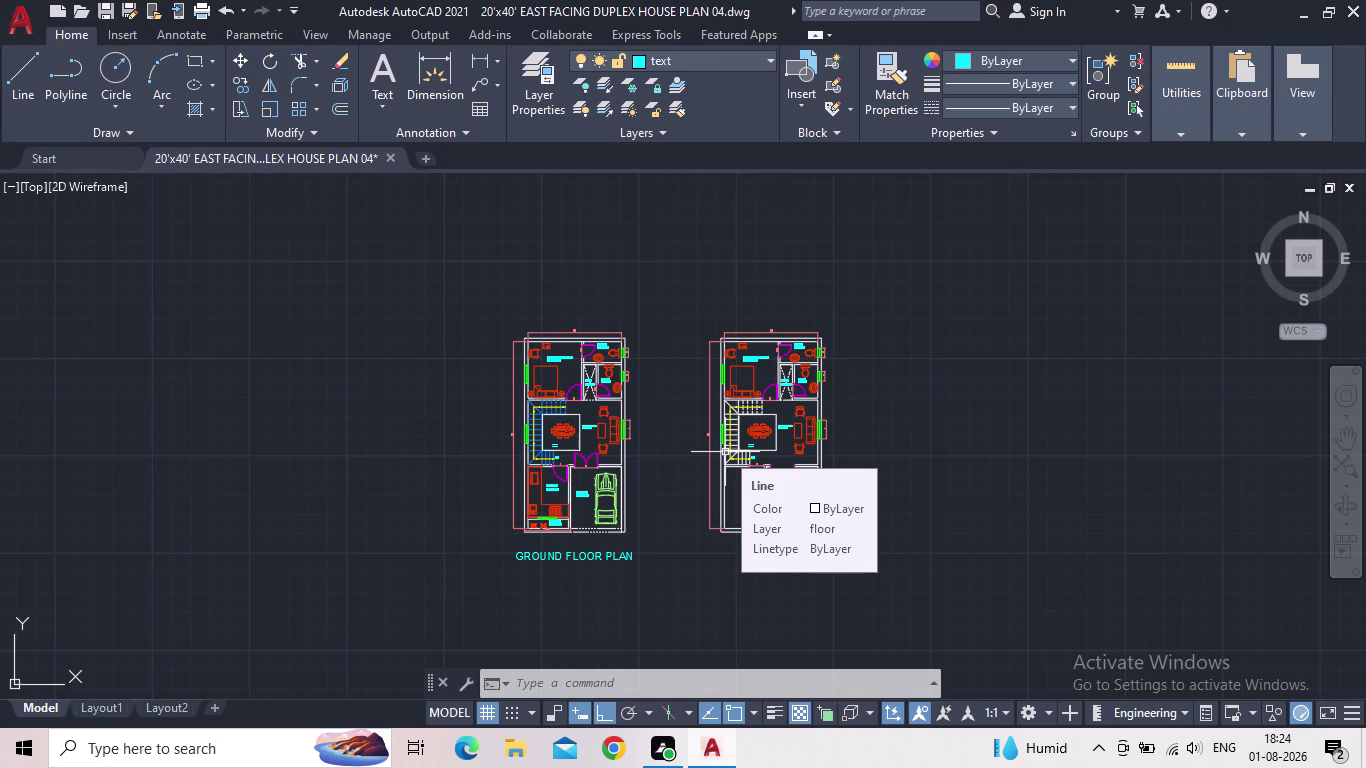
Erase the vertical opening lines in the staircase area of the first floor plan.
scroll(up, 3)
middle_drag(767, 499, 593, 503)
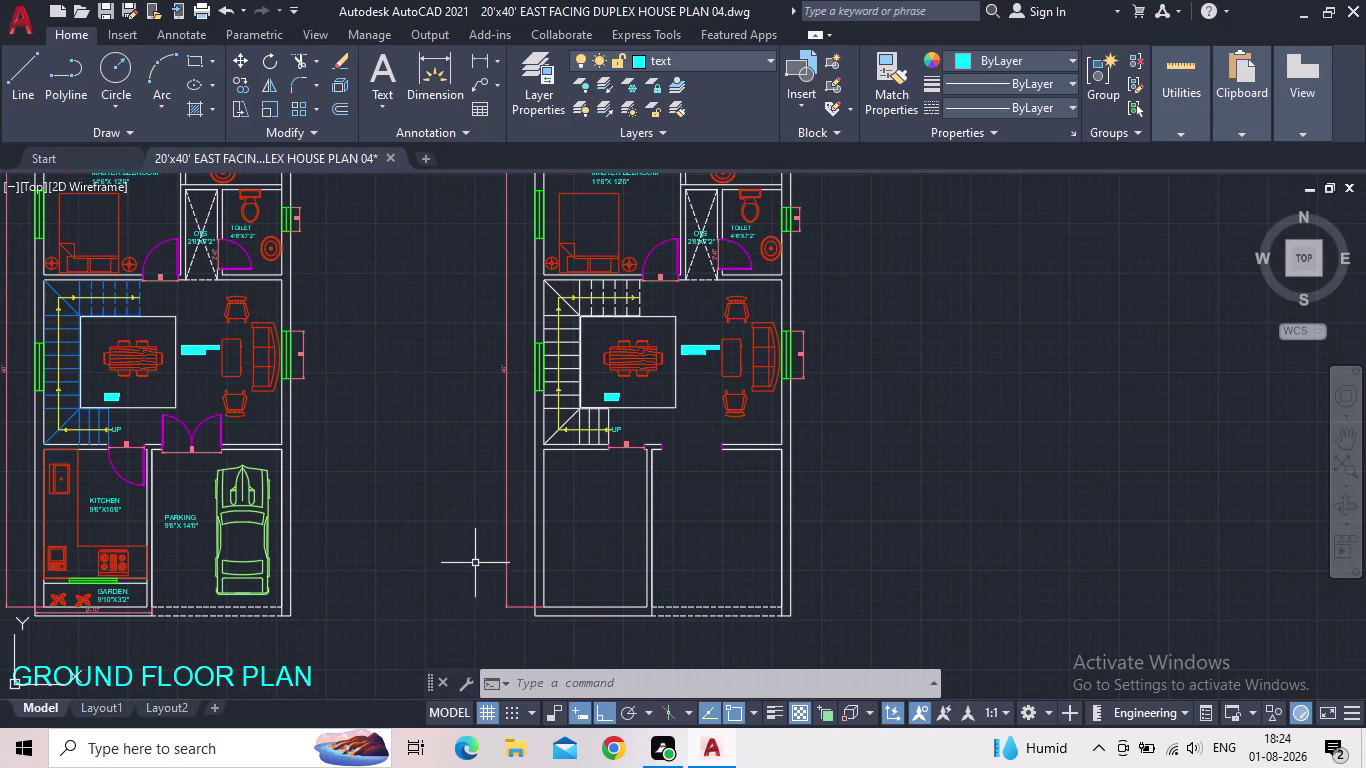
drag(682, 517, 666, 518)
click(583, 515)
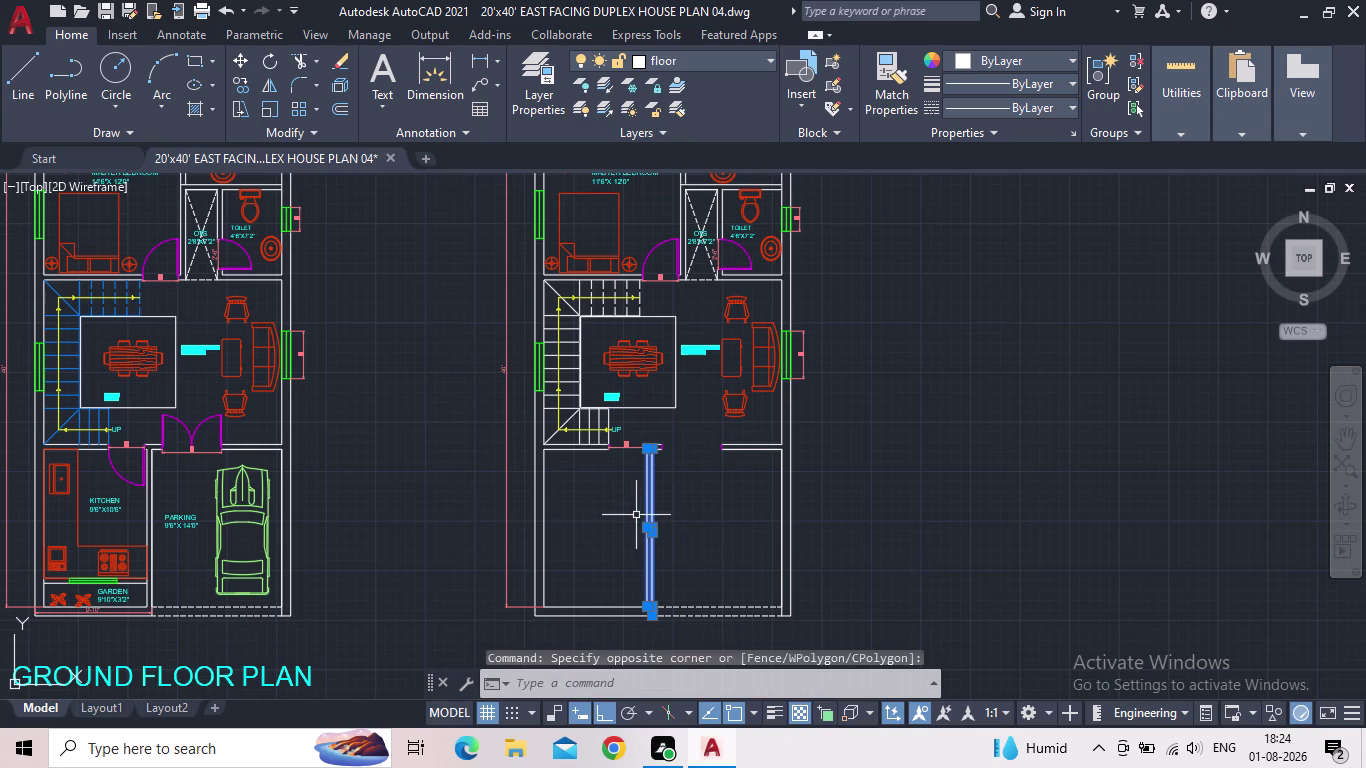
key(Delete)
Erase the 3' dimension near the opening.
scroll(up, 3)
scroll(up, 3)
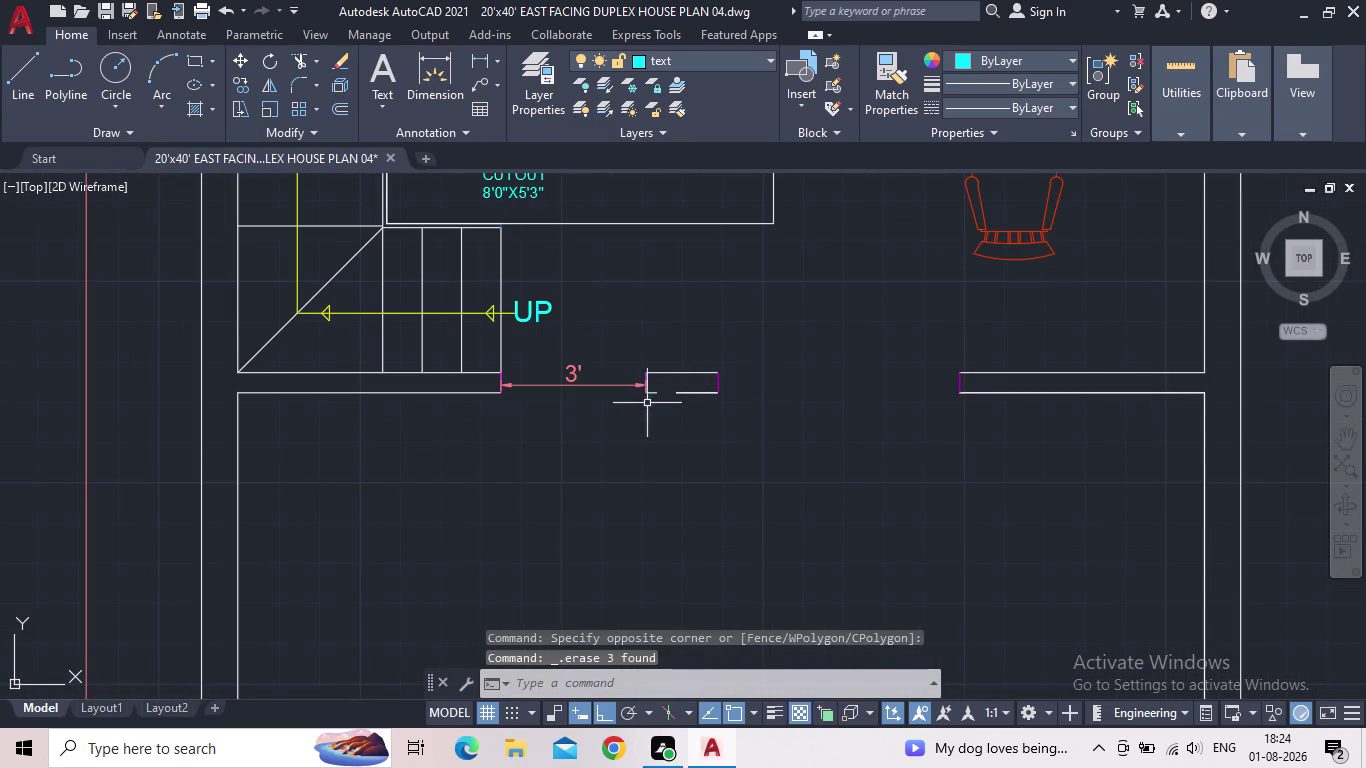
drag(617, 409, 604, 401)
click(570, 362)
key(Delete)
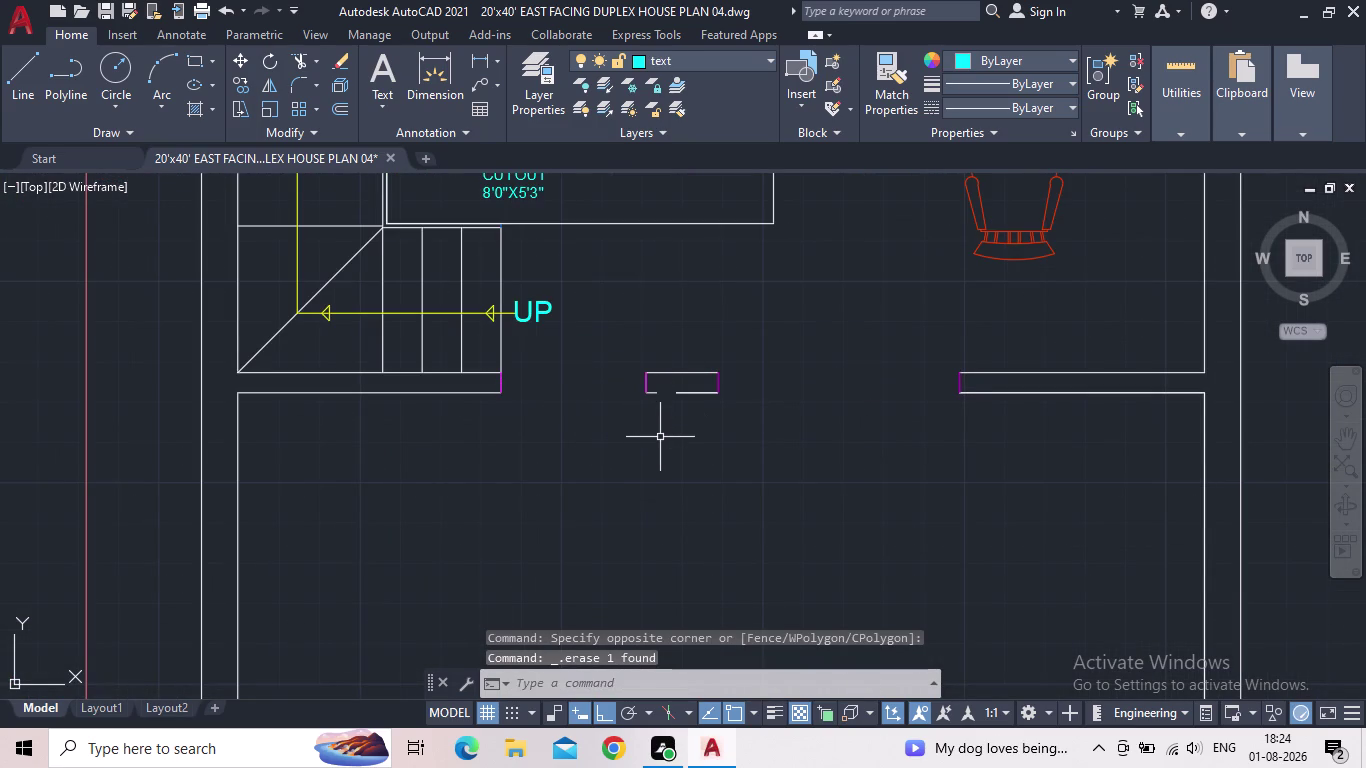
Erase the short opening lines and the remaining opening lines.
click(692, 421)
click(669, 340)
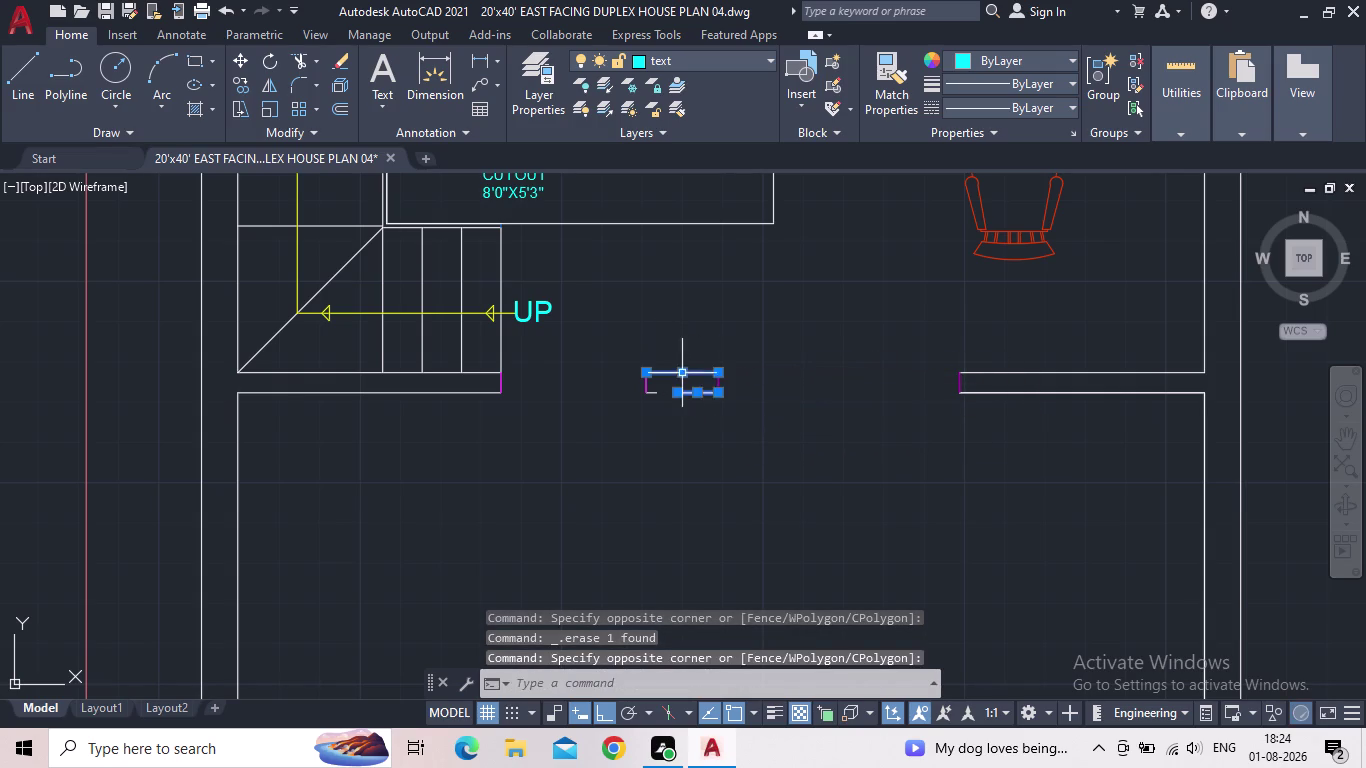
key(Delete)
drag(767, 413, 745, 402)
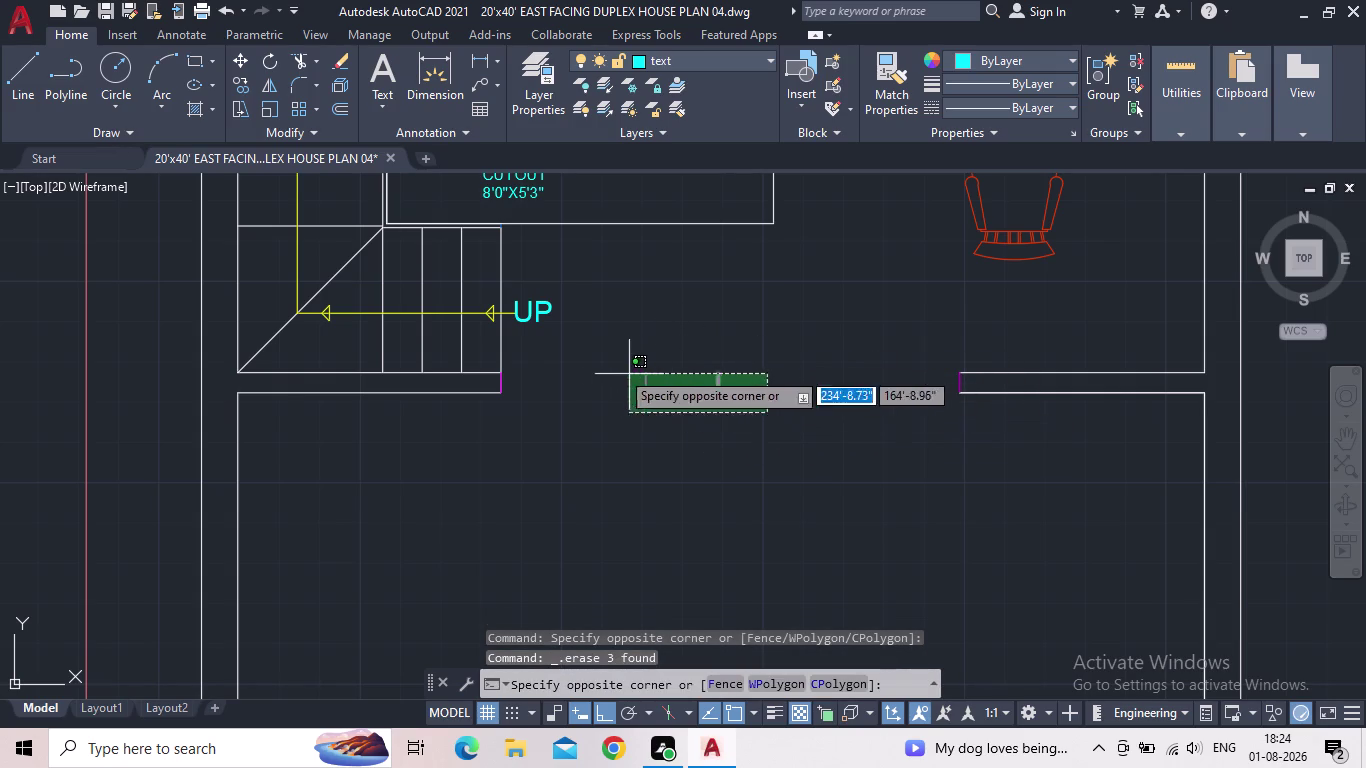
click(618, 368)
key(Delete)
scroll(down, 3)
scroll(up, 3)
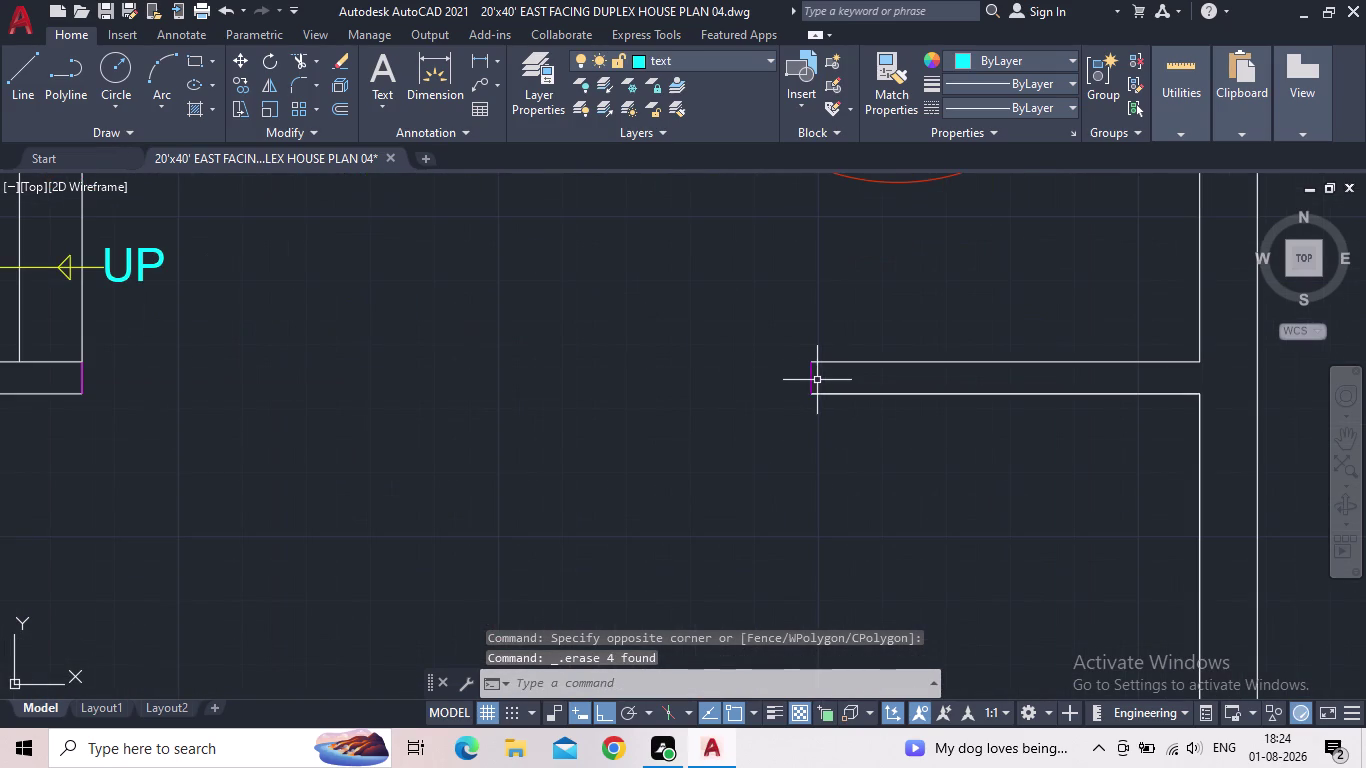
Erase the magenta jamb line.
click(807, 380)
click(818, 382)
click(813, 378)
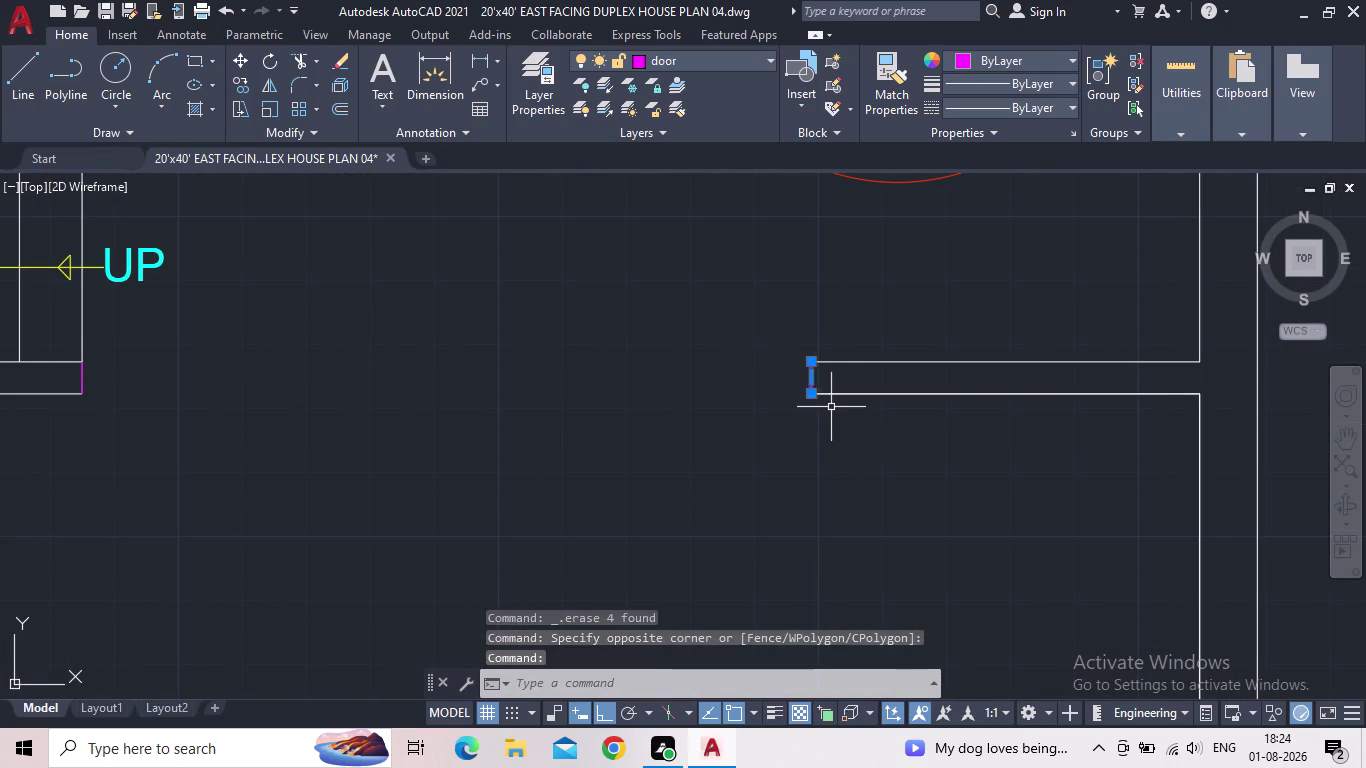
key(Delete)
scroll(down, 3)
scroll(up, 3)
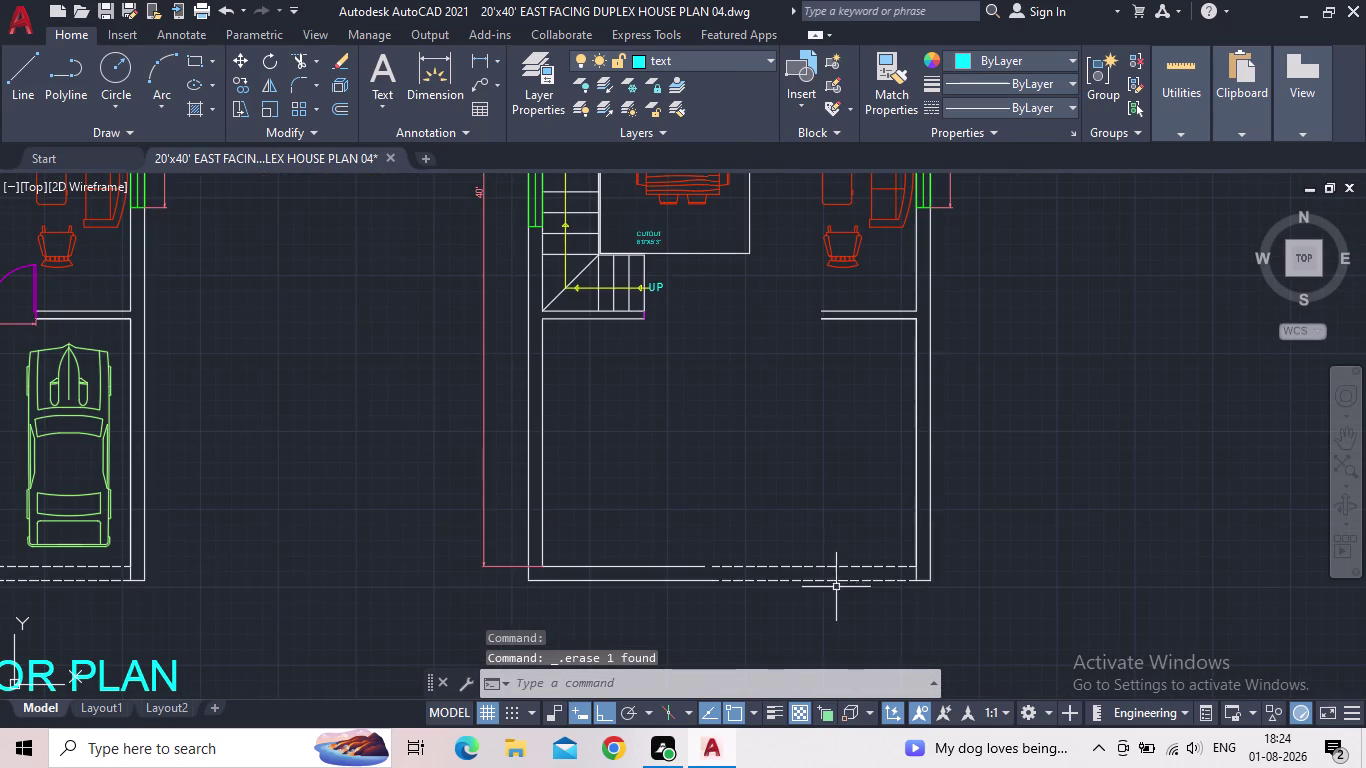
Erase the dashed line segments in the bottom wall.
drag(842, 600, 837, 587)
click(804, 536)
key(Delete)
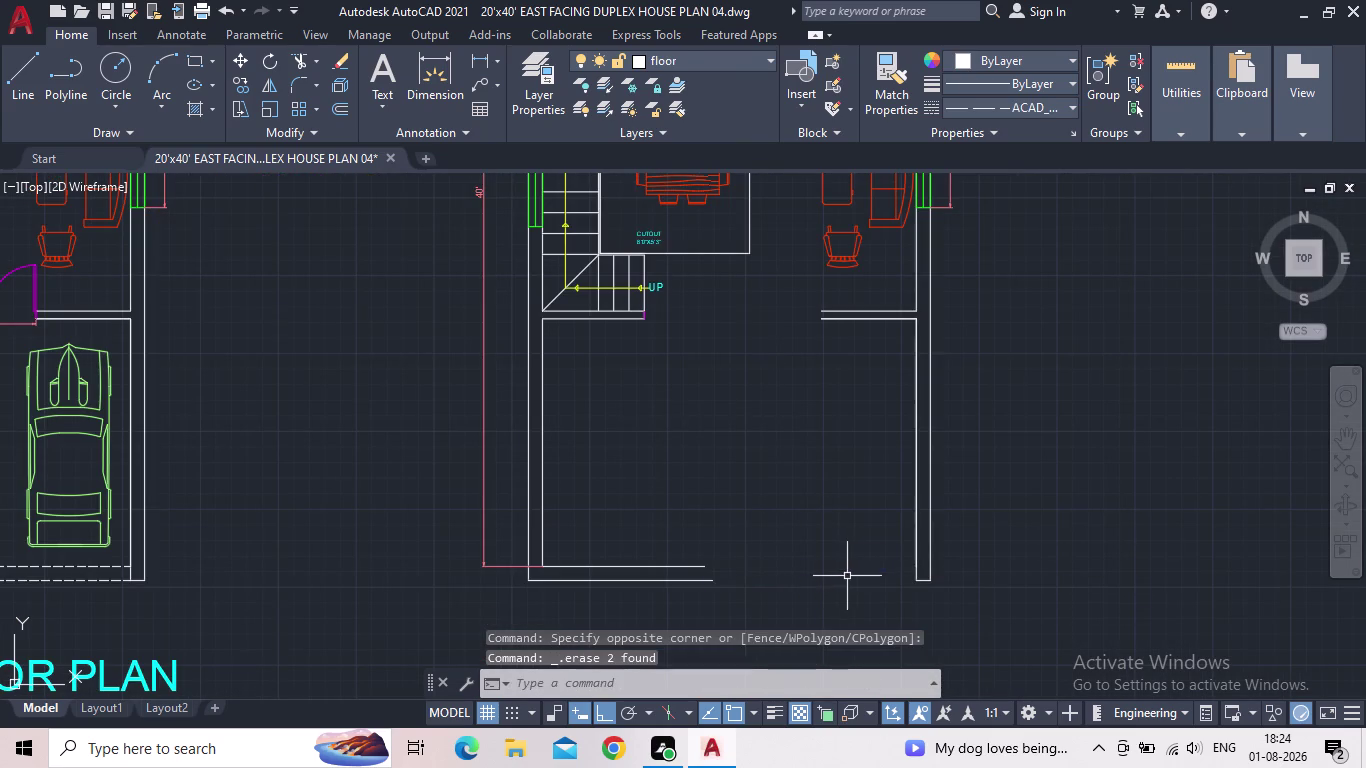
text(EX)
key(space)
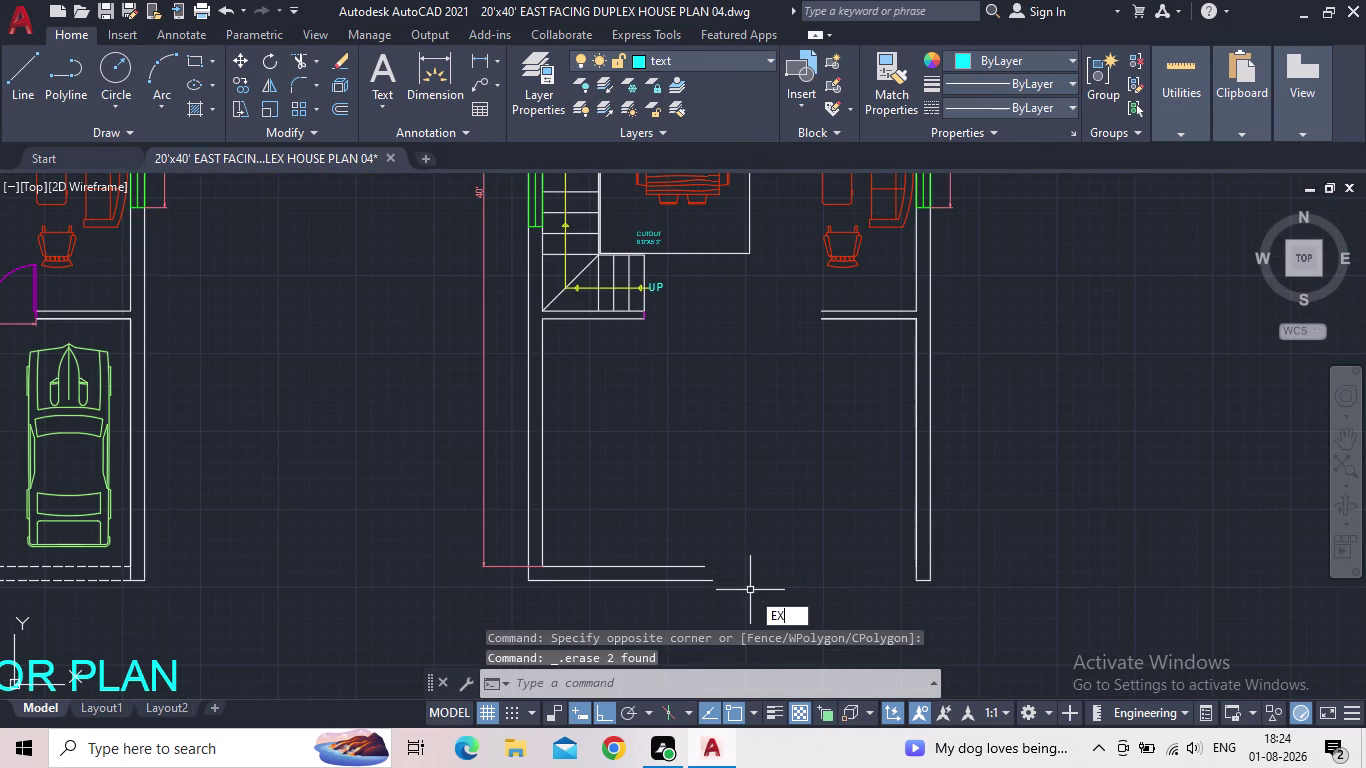
Extend both bottom wall lines across the gap.
click(686, 565)
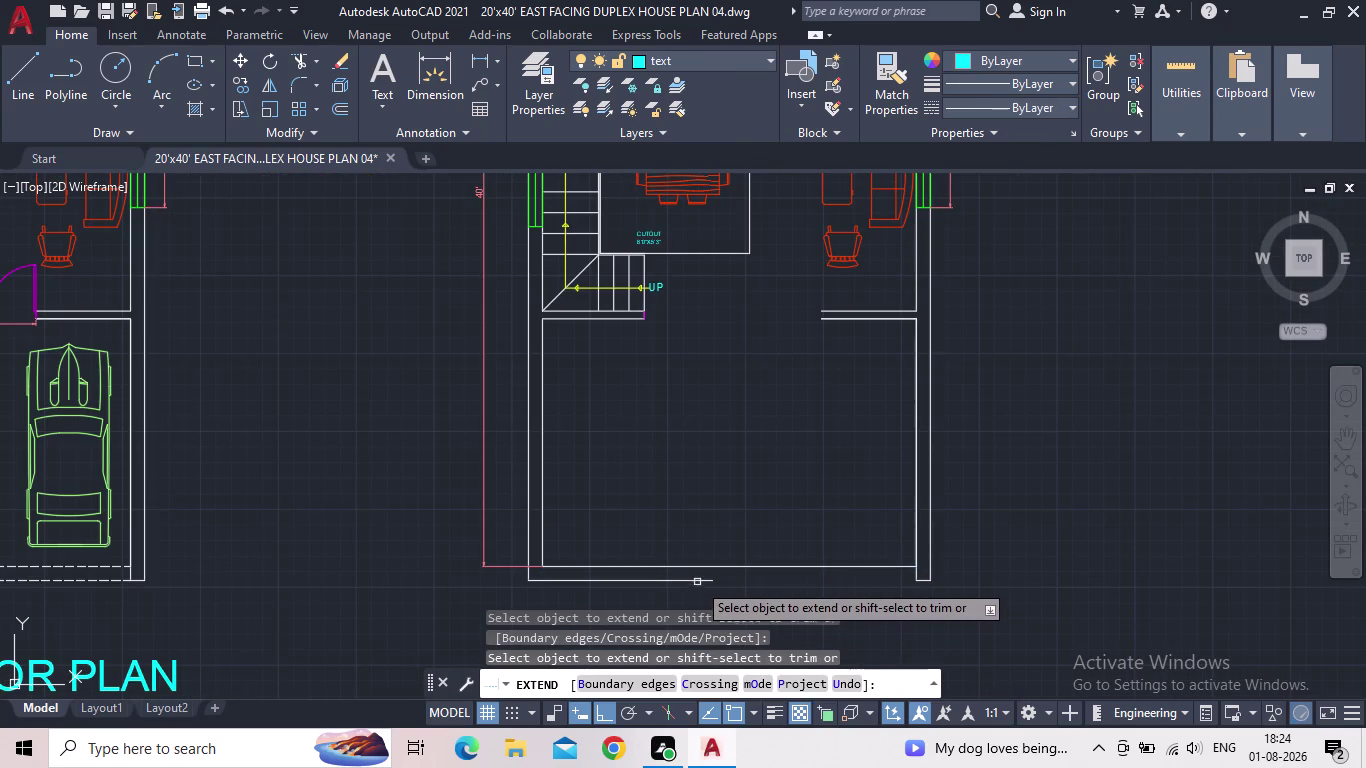
click(697, 578)
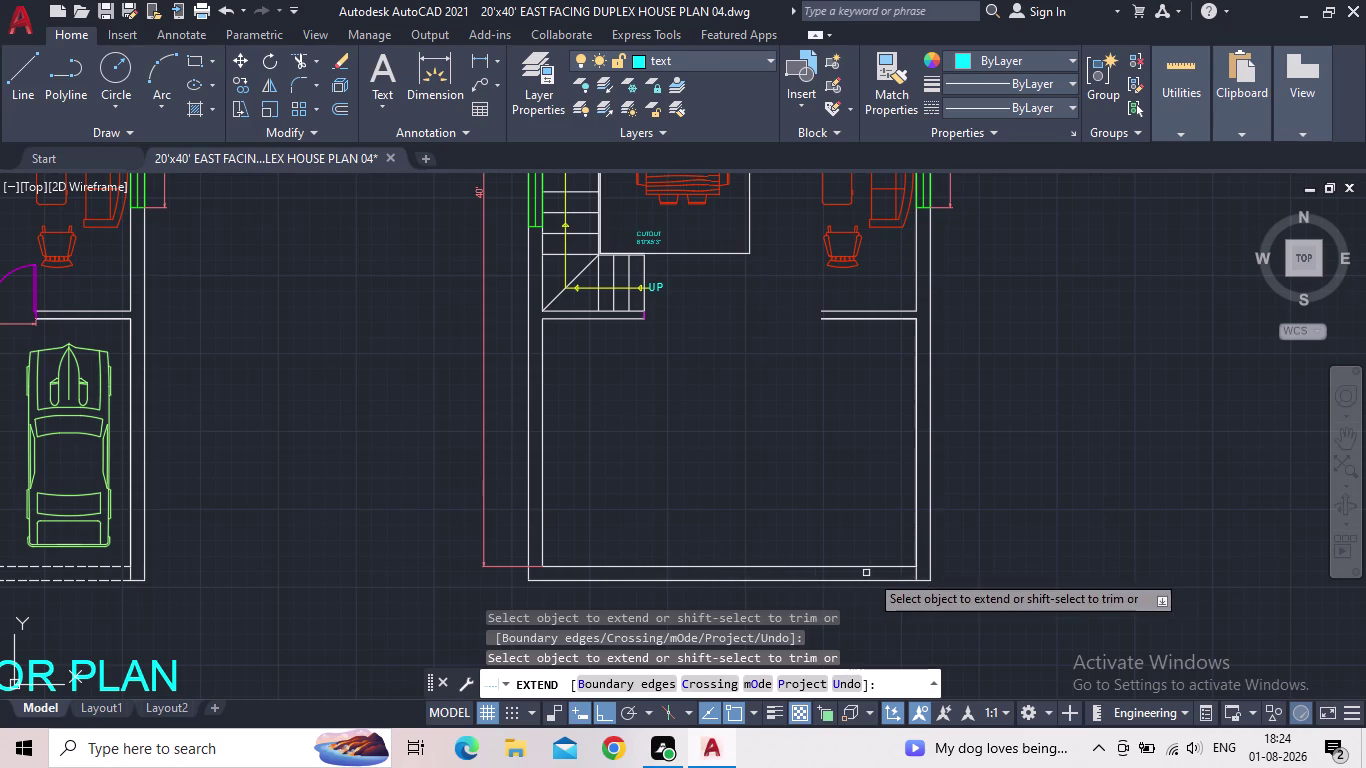
key(Escape)
scroll(down, 3)
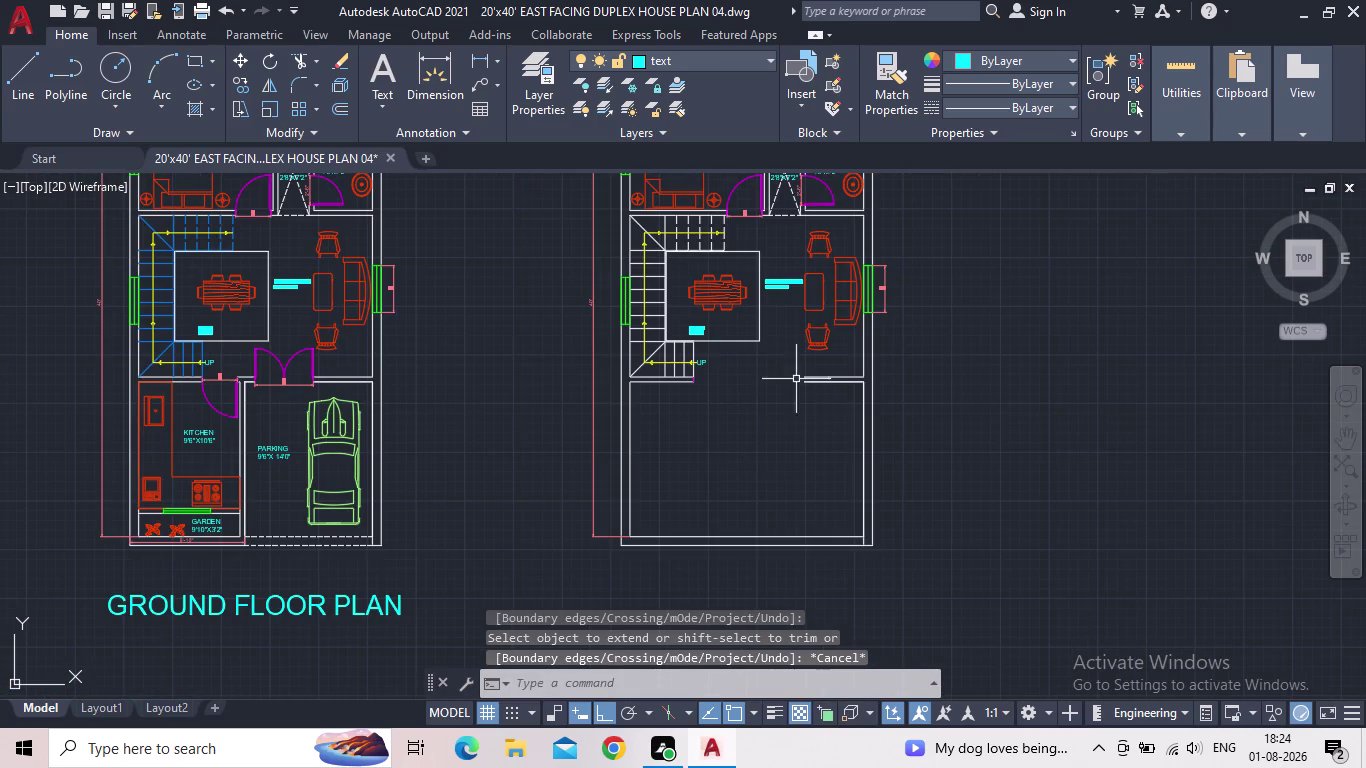
Extend the wall line below the staircase to the right wall with EX.
click(830, 405)
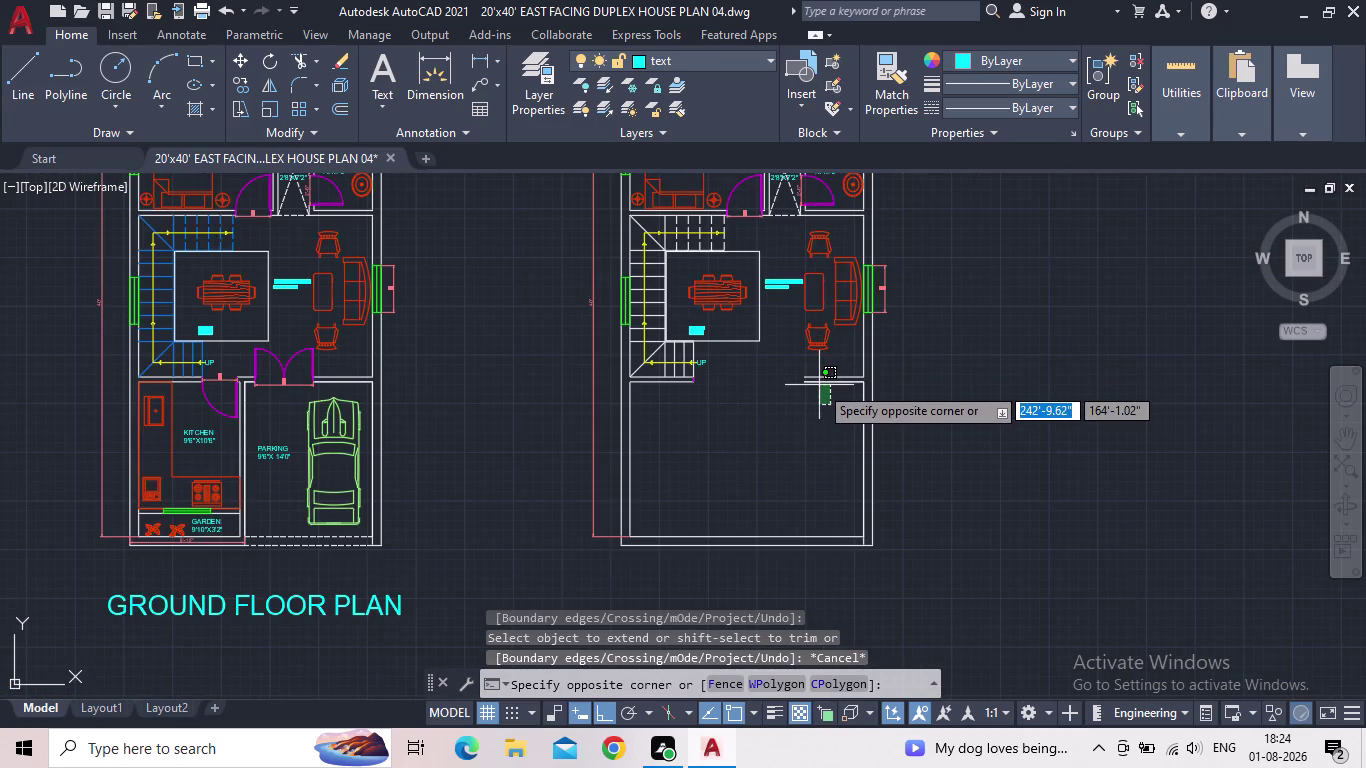
click(814, 424)
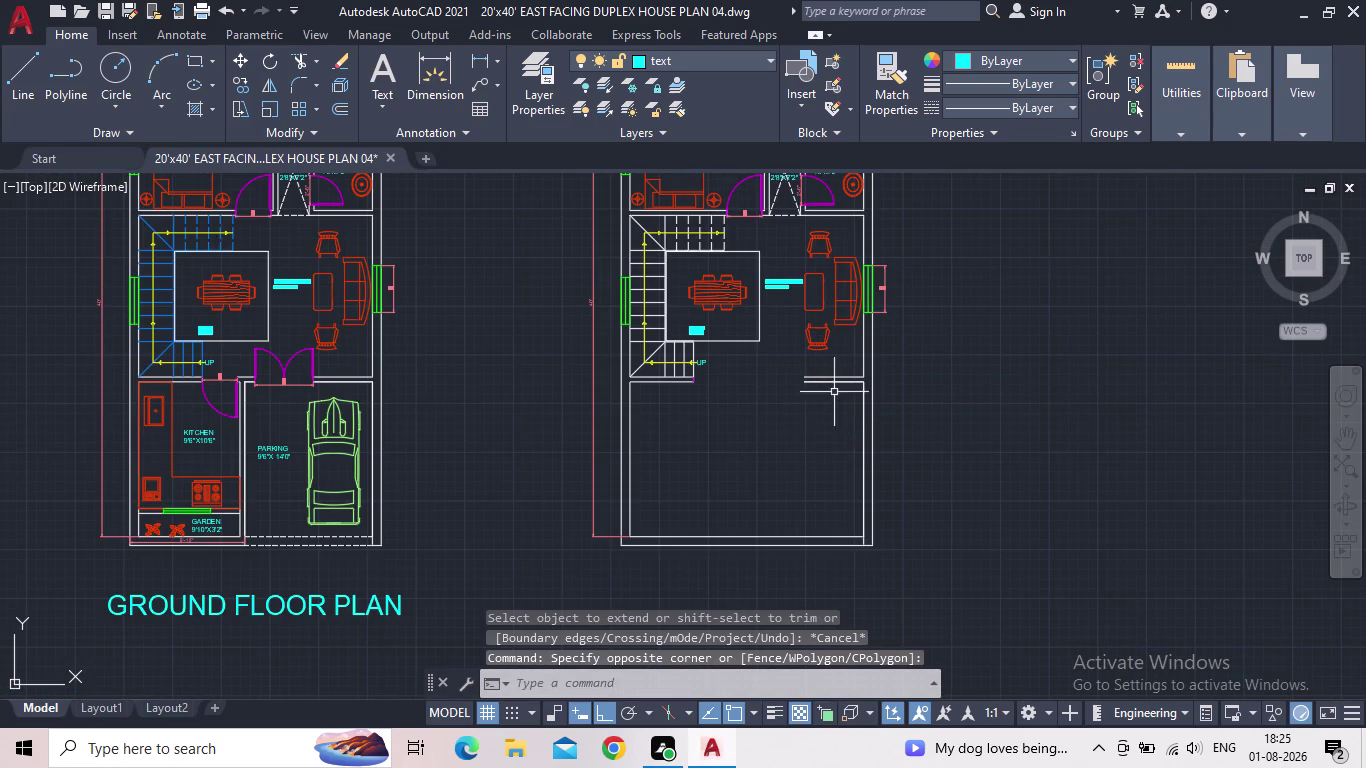
key(e)
key(x)
key(space)
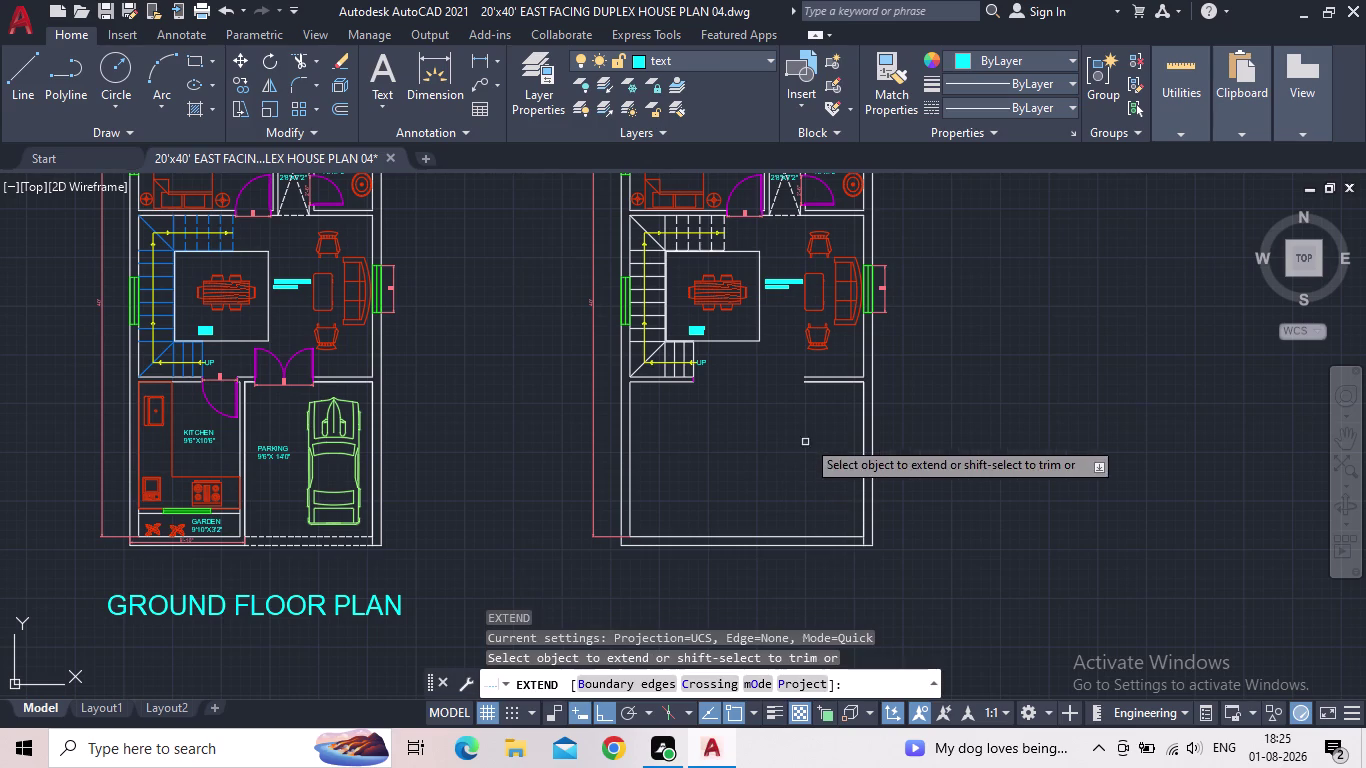
scroll(up, 3)
click(852, 387)
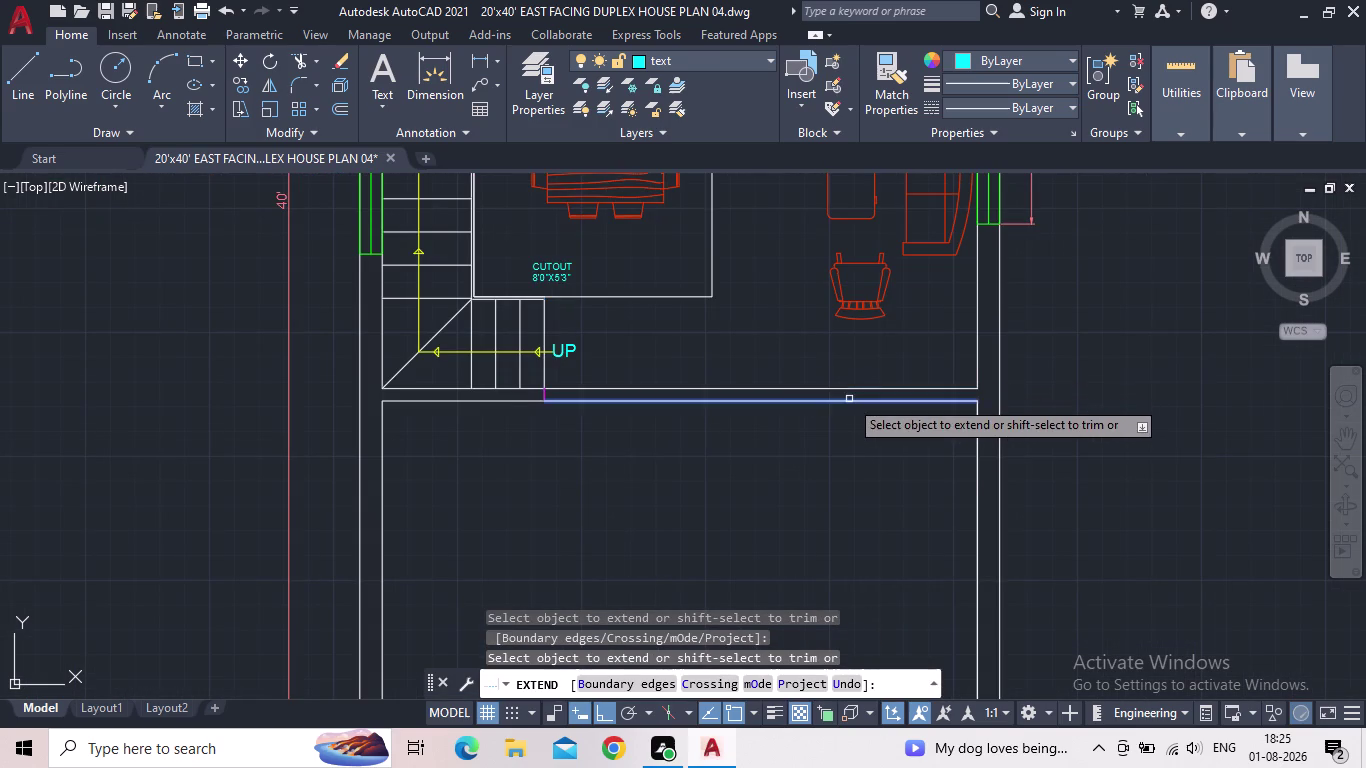
click(849, 399)
key(Escape)
Erase the leftover short stub lines.
scroll(up, 3)
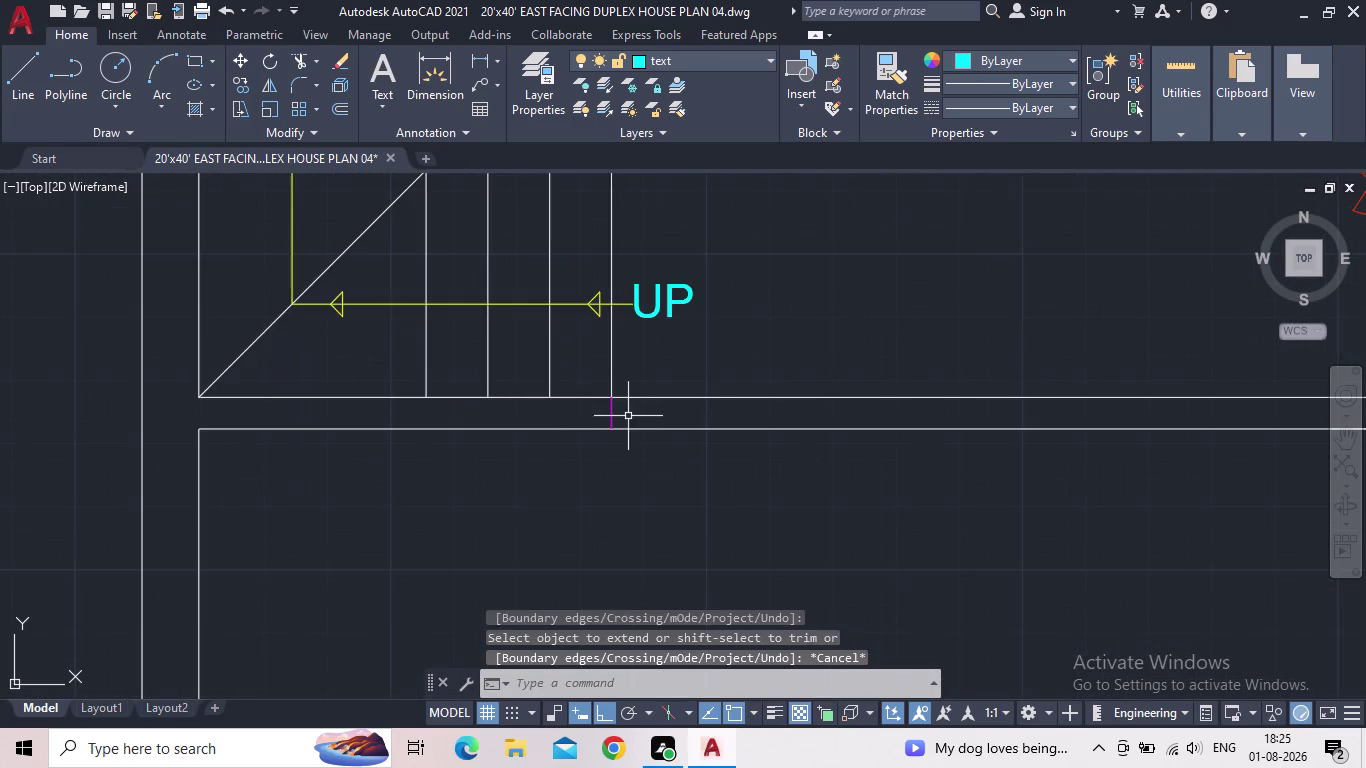
scroll(up, 3)
drag(621, 416, 594, 411)
click(543, 404)
key(Delete)
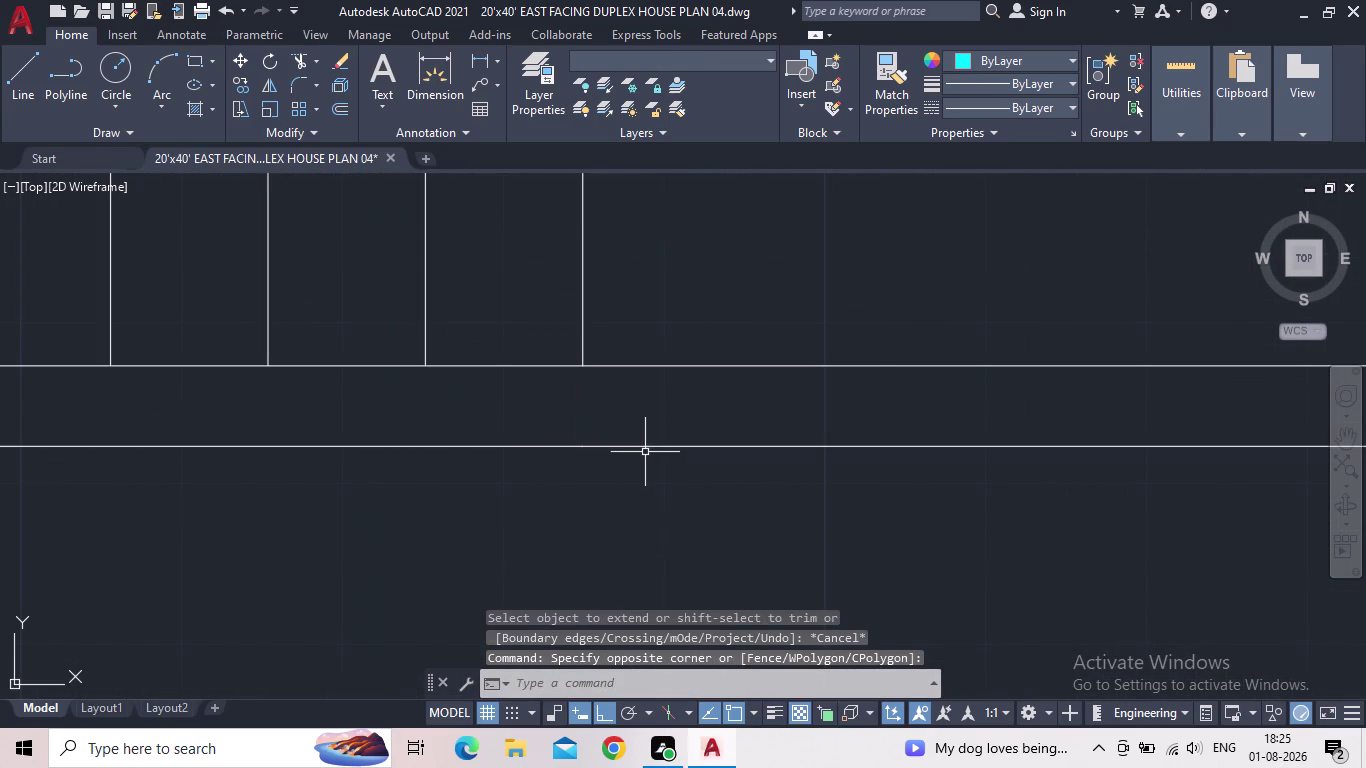
Bring both floor plans into view and select the first-floor dining table.
scroll(down, 3)
middle_drag(726, 493, 721, 493)
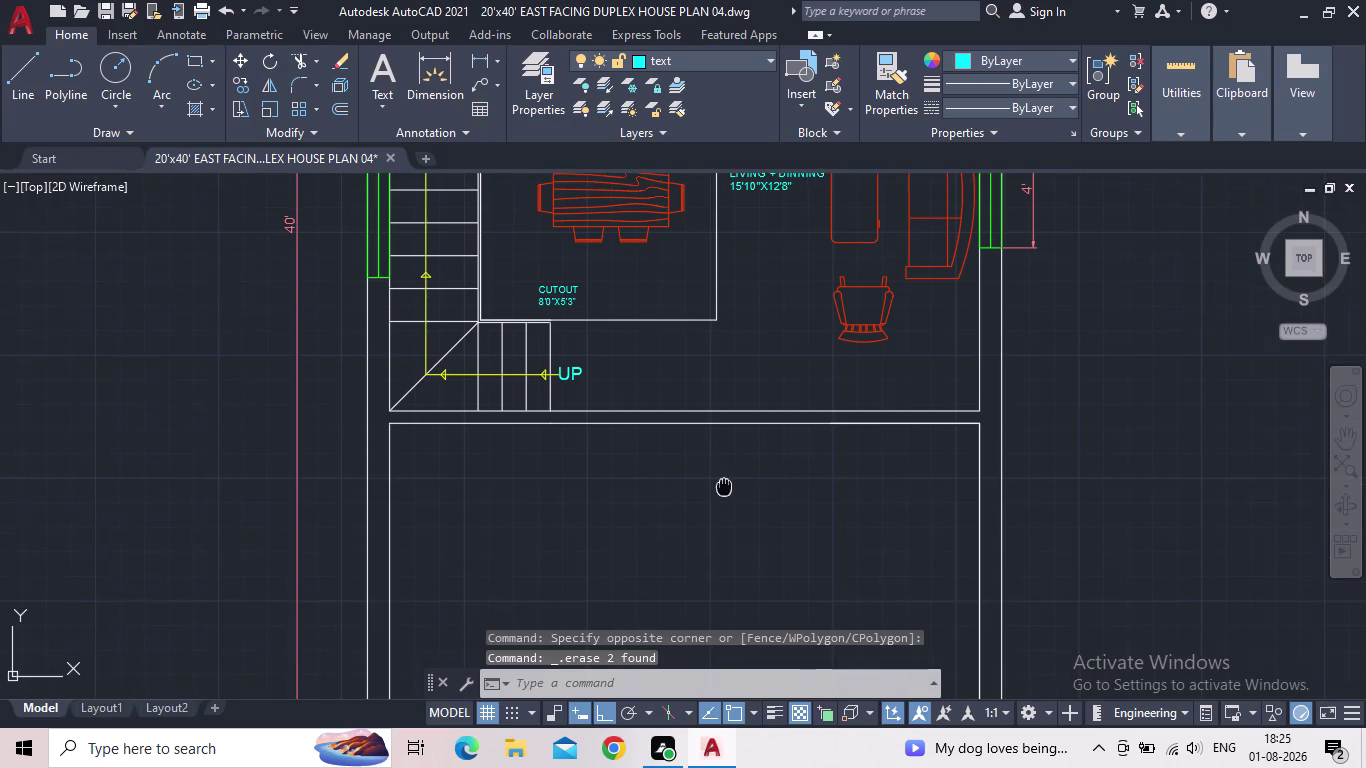
middle_drag(721, 493, 719, 516)
scroll(down, 3)
scroll(down, 3)
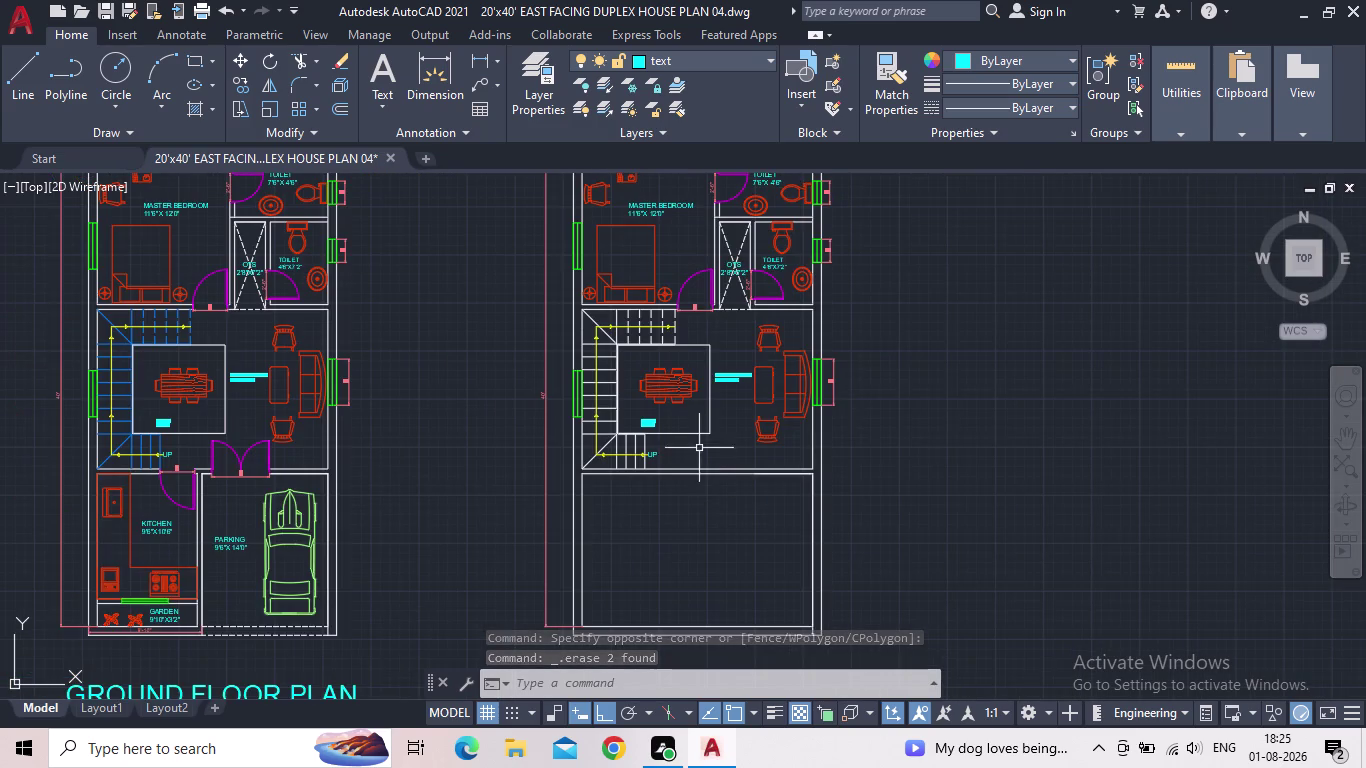
middle_drag(712, 474, 697, 570)
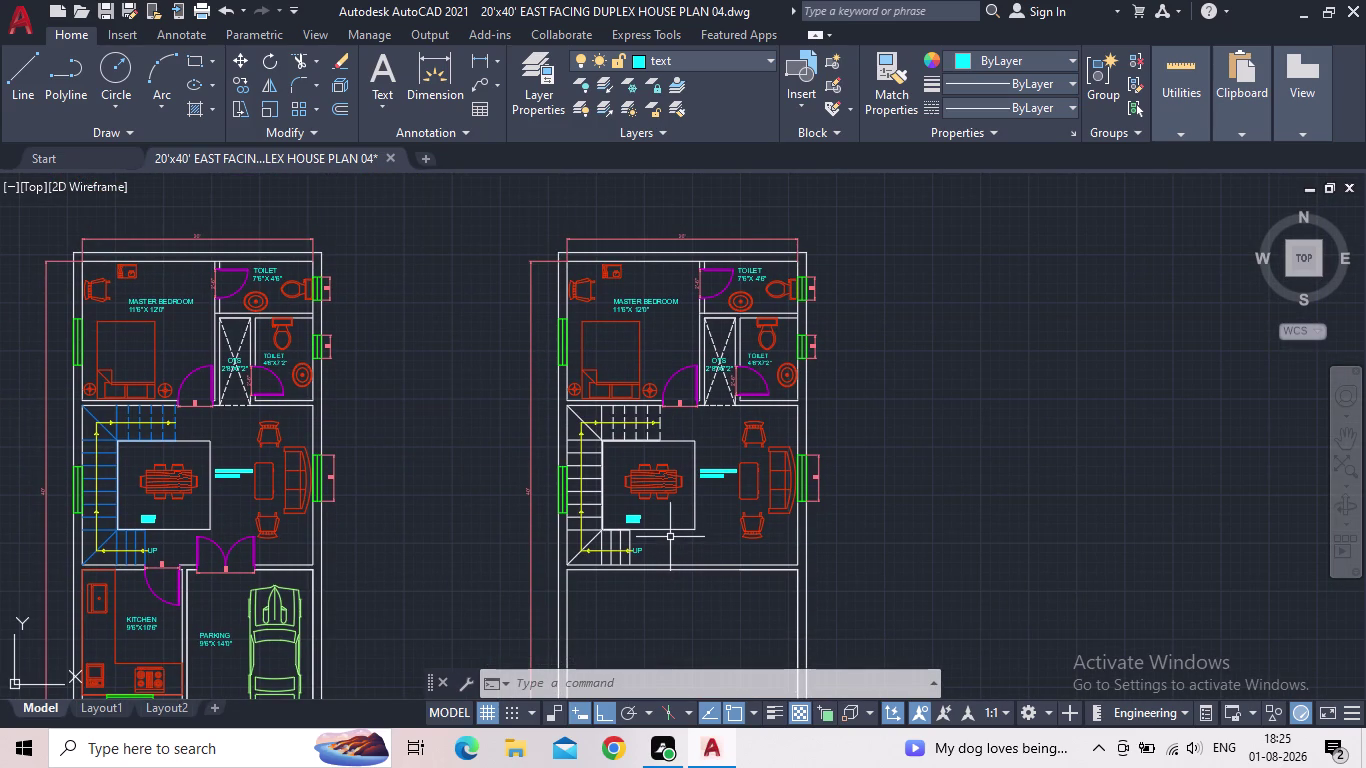
click(647, 478)
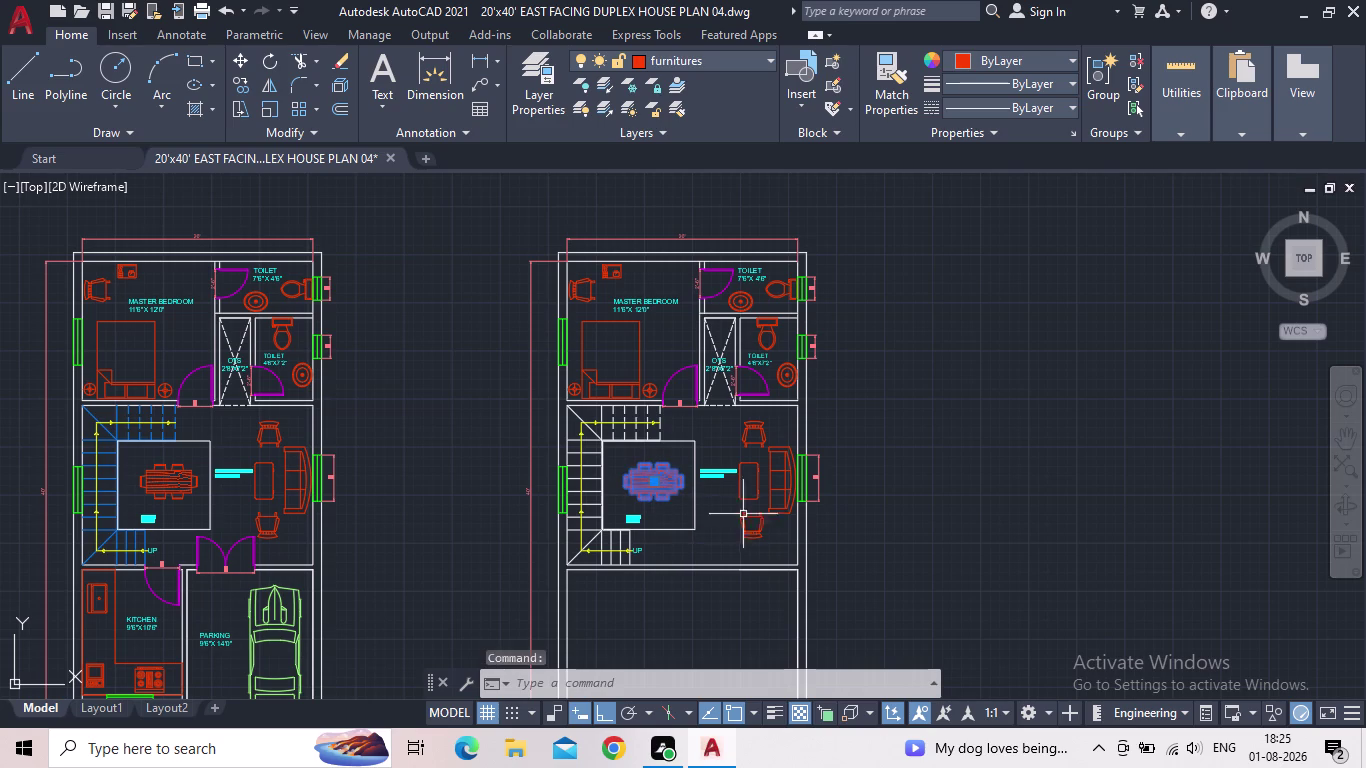
Erase the first-floor dining table and move the CUTOUT label up into the cutout.
key(Delete)
scroll(up, 3)
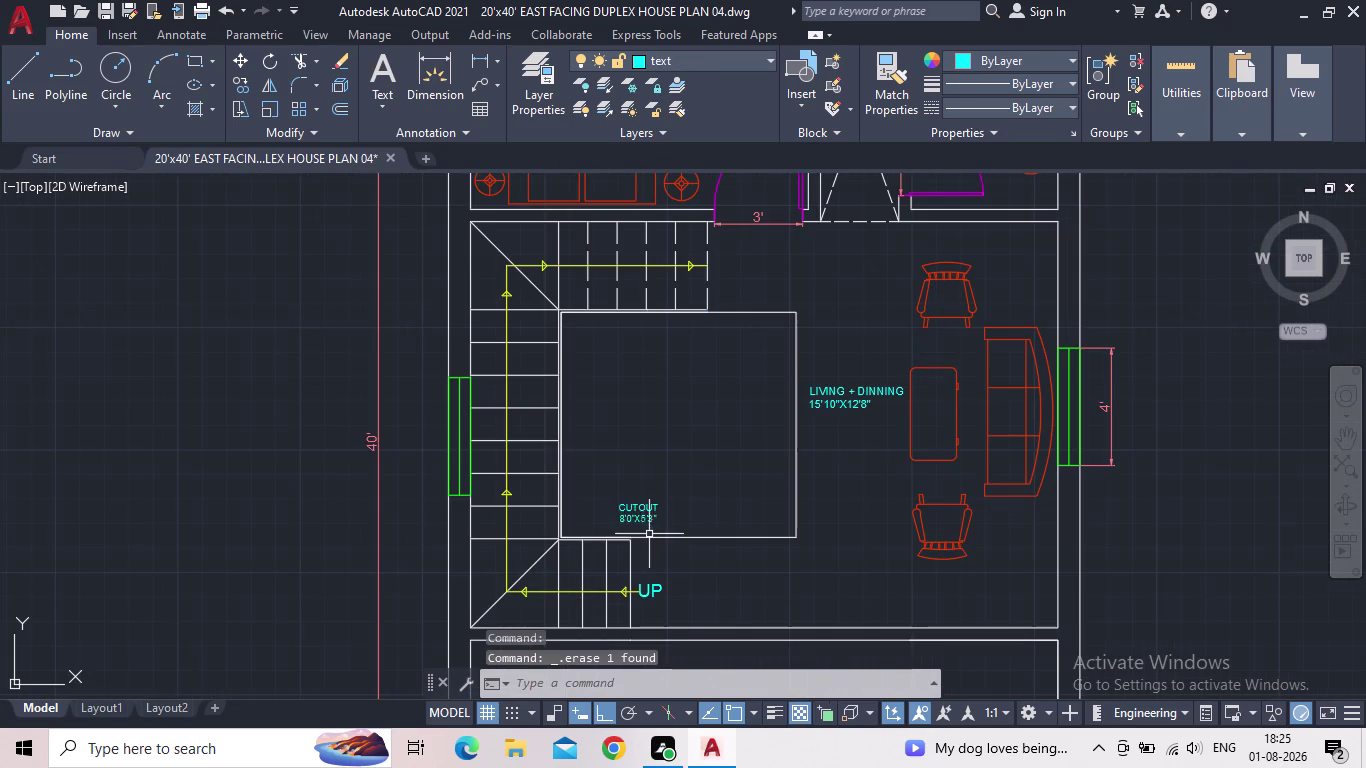
click(645, 510)
click(621, 508)
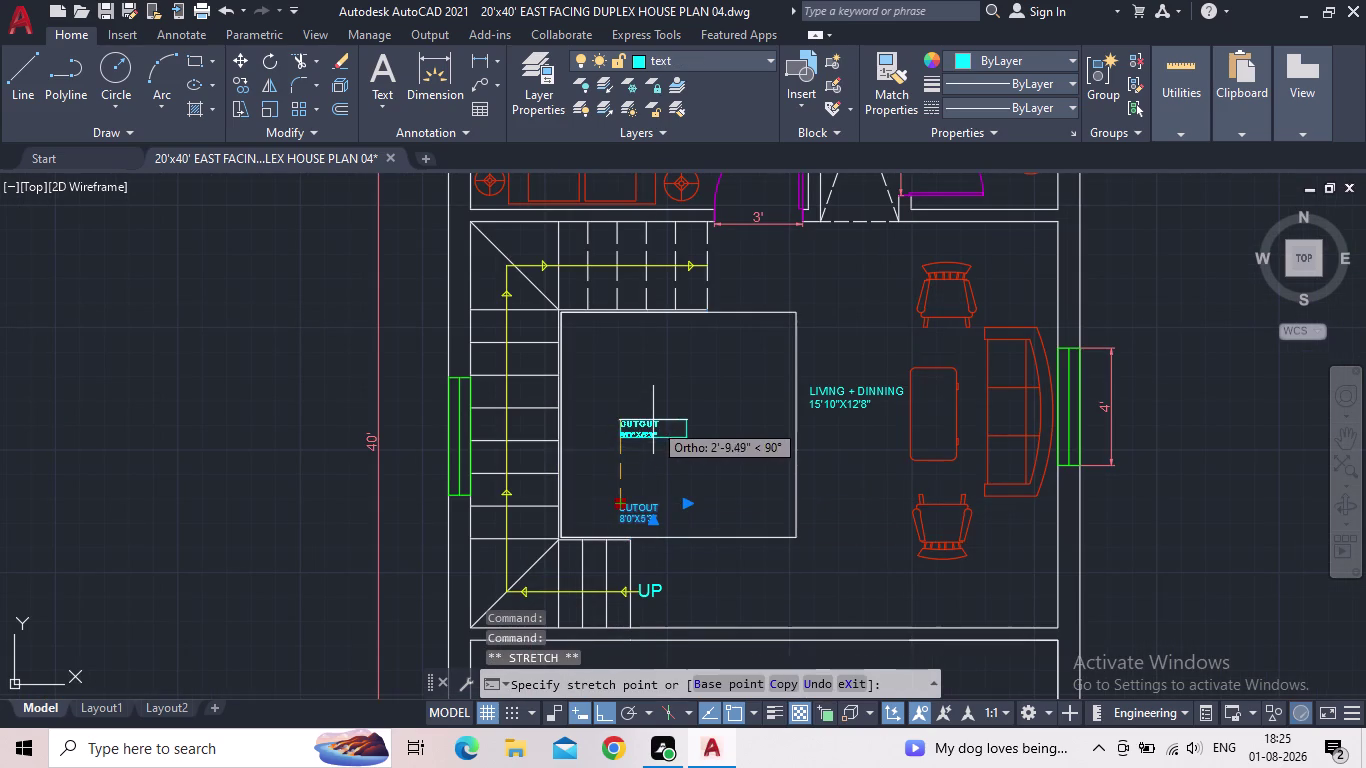
click(653, 420)
Shrink the CUTOUT 8'0"X5'3" label with the SC scale command.
scroll(up, 3)
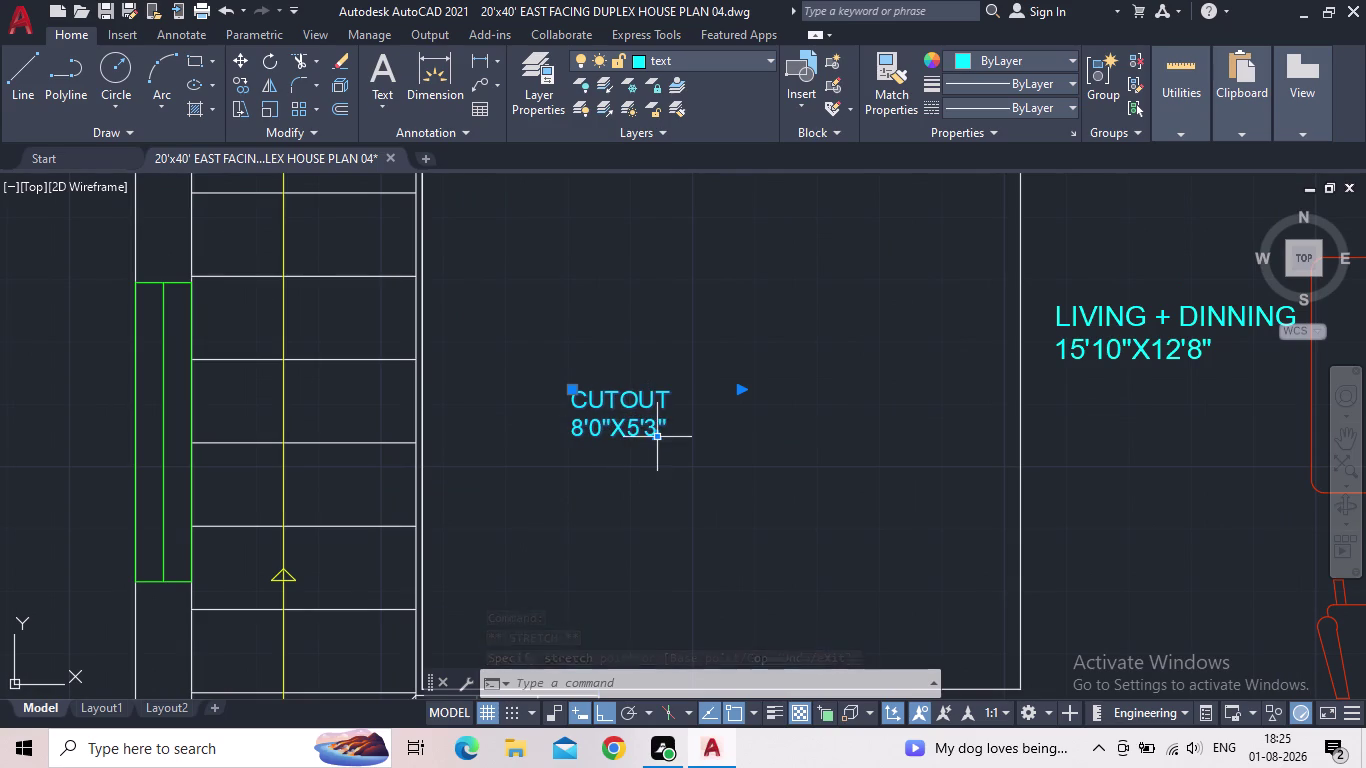
key(s)
key(c)
key(space)
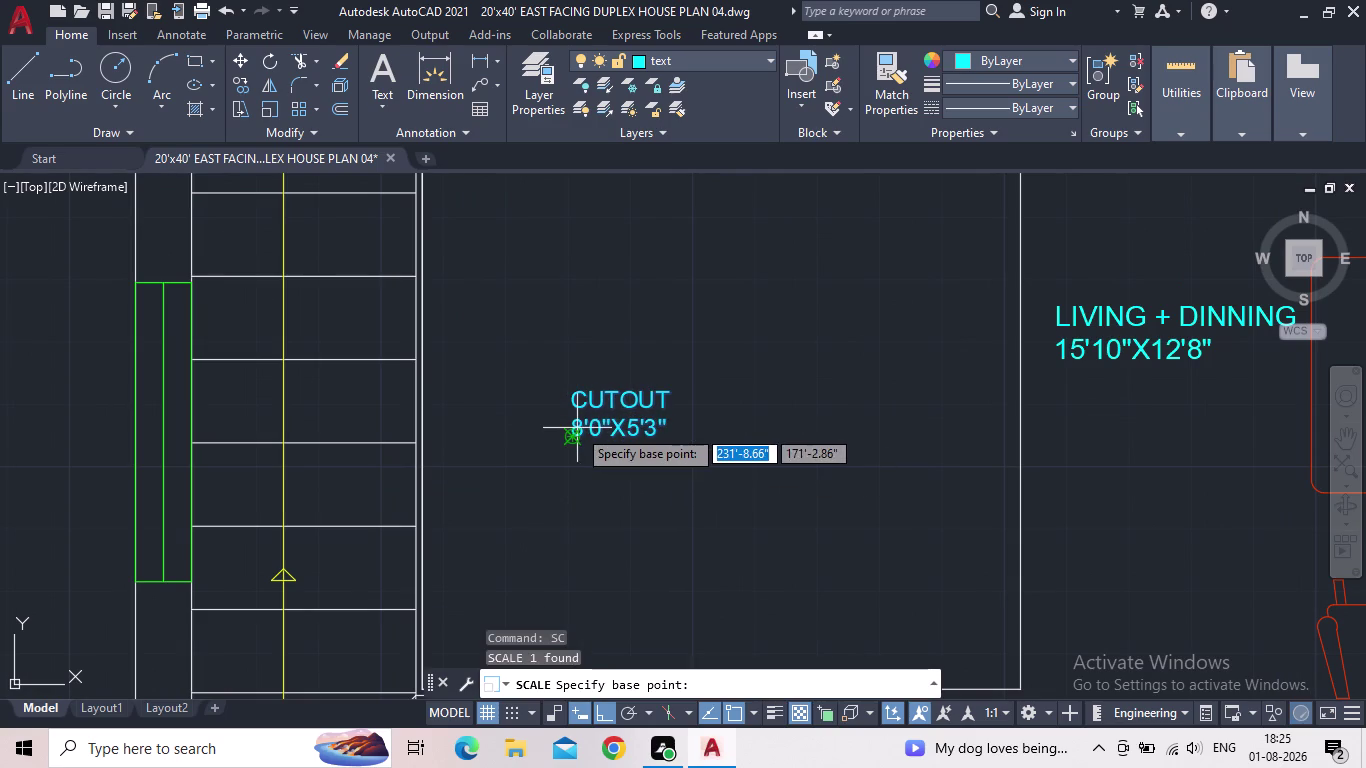
click(577, 428)
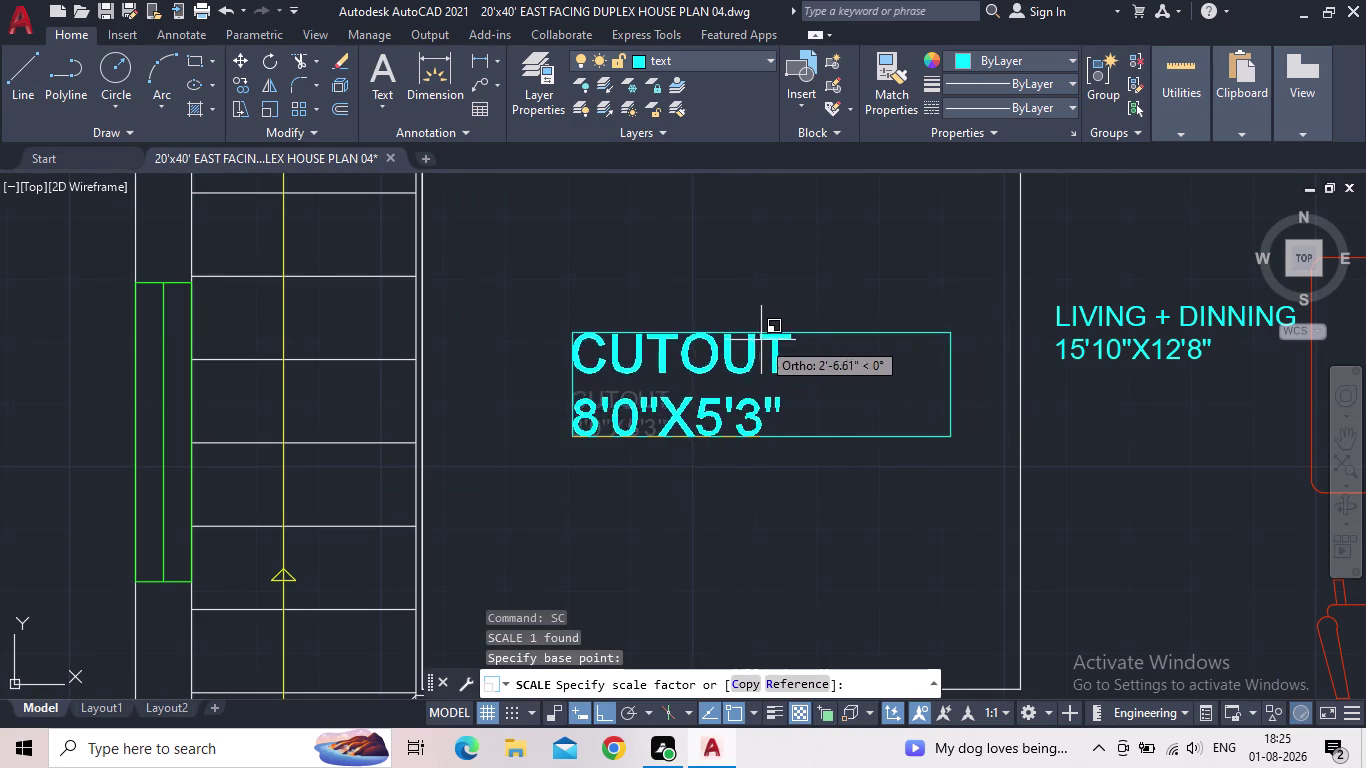
click(724, 371)
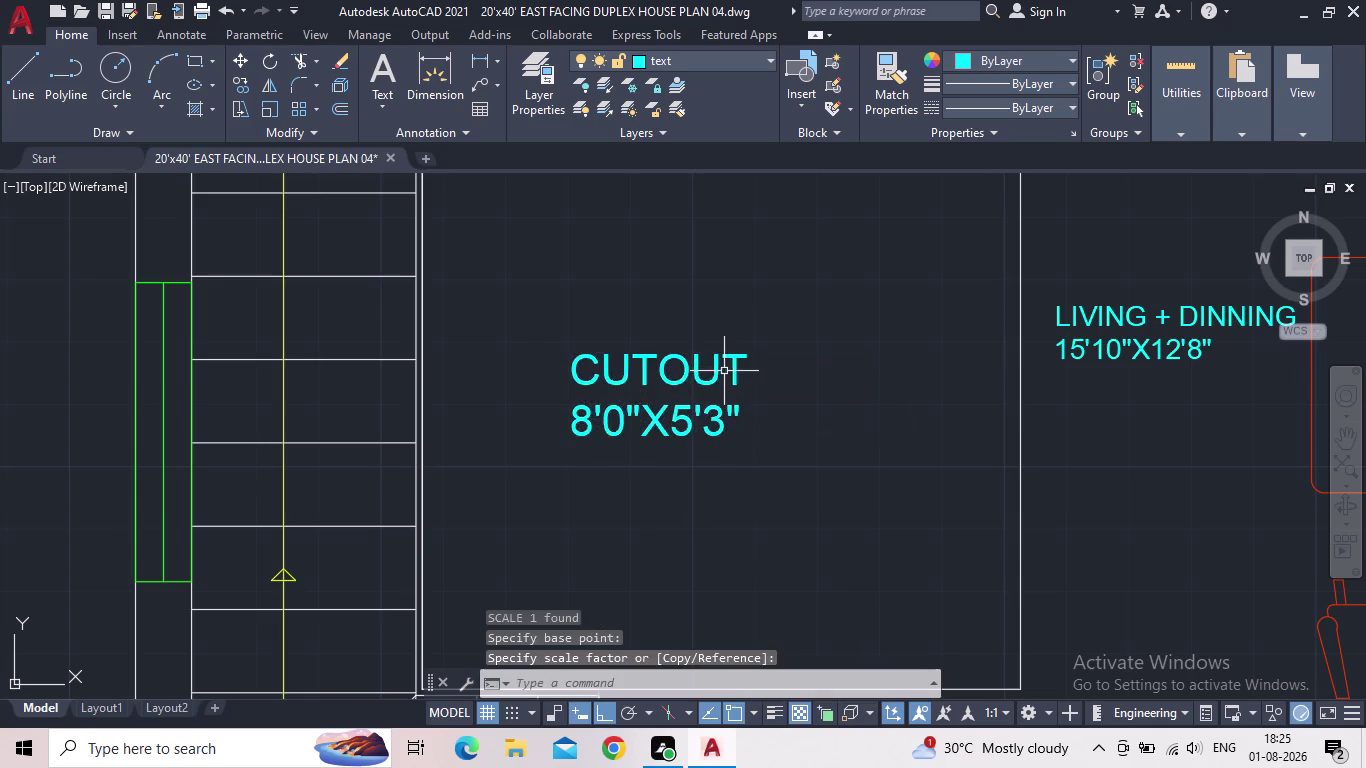
Cancel the accidental grip stretch of the CUTOUT label and pan to the stair room.
click(686, 379)
drag(569, 359, 582, 360)
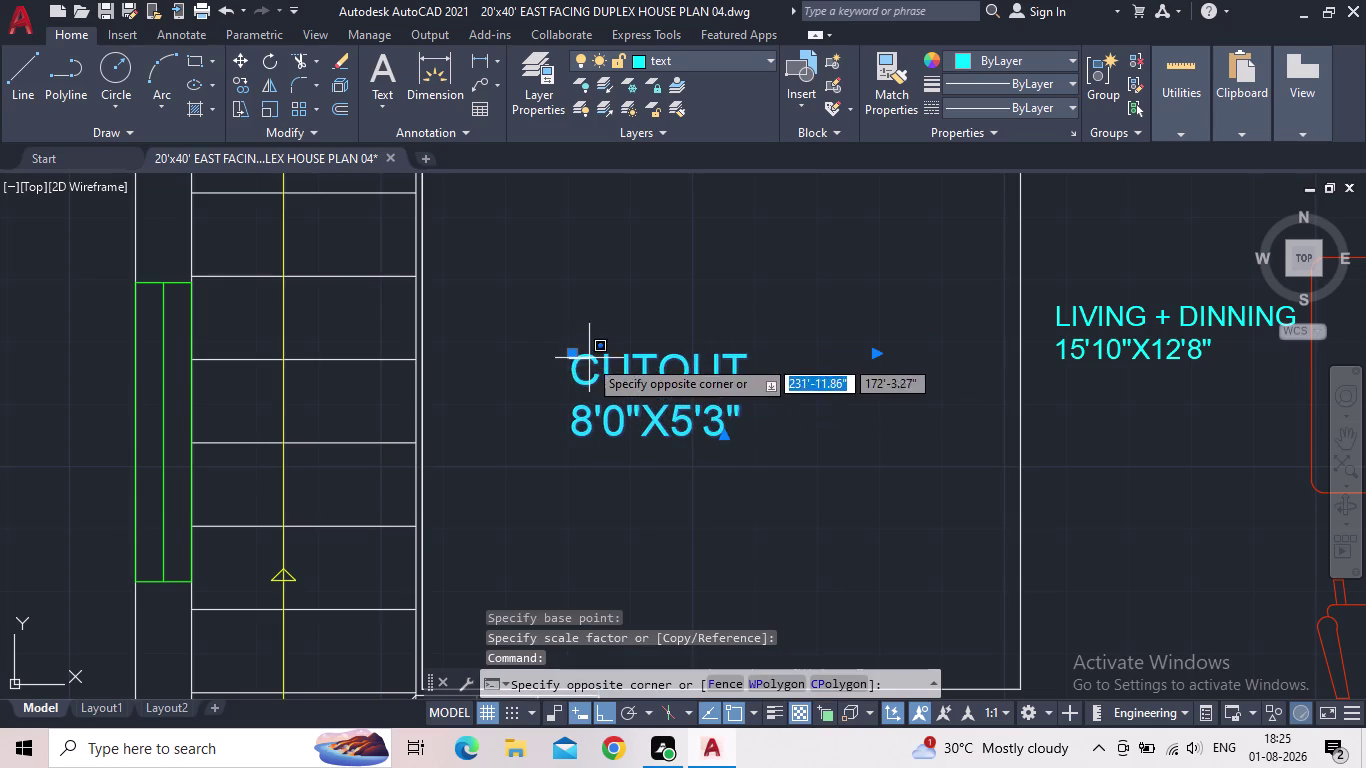
click(577, 358)
click(573, 351)
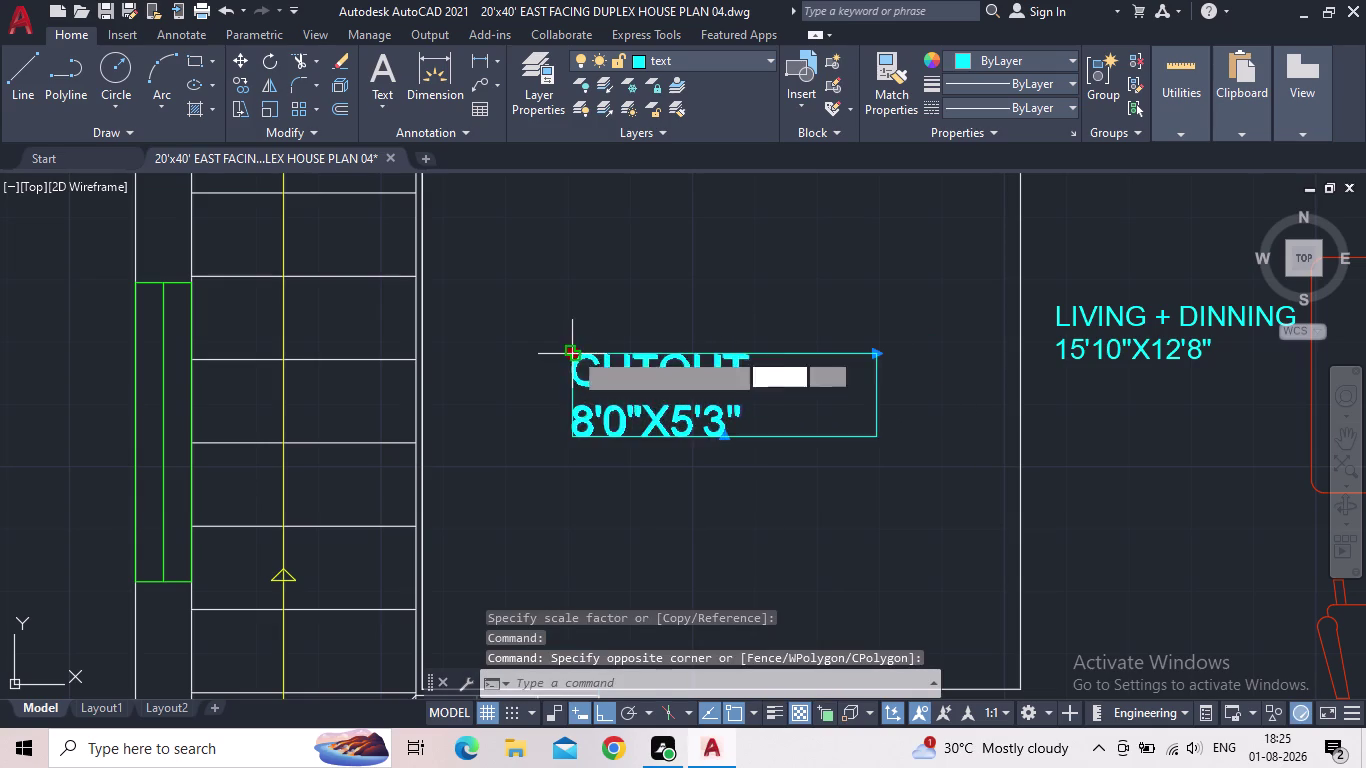
click(618, 363)
scroll(down, 3)
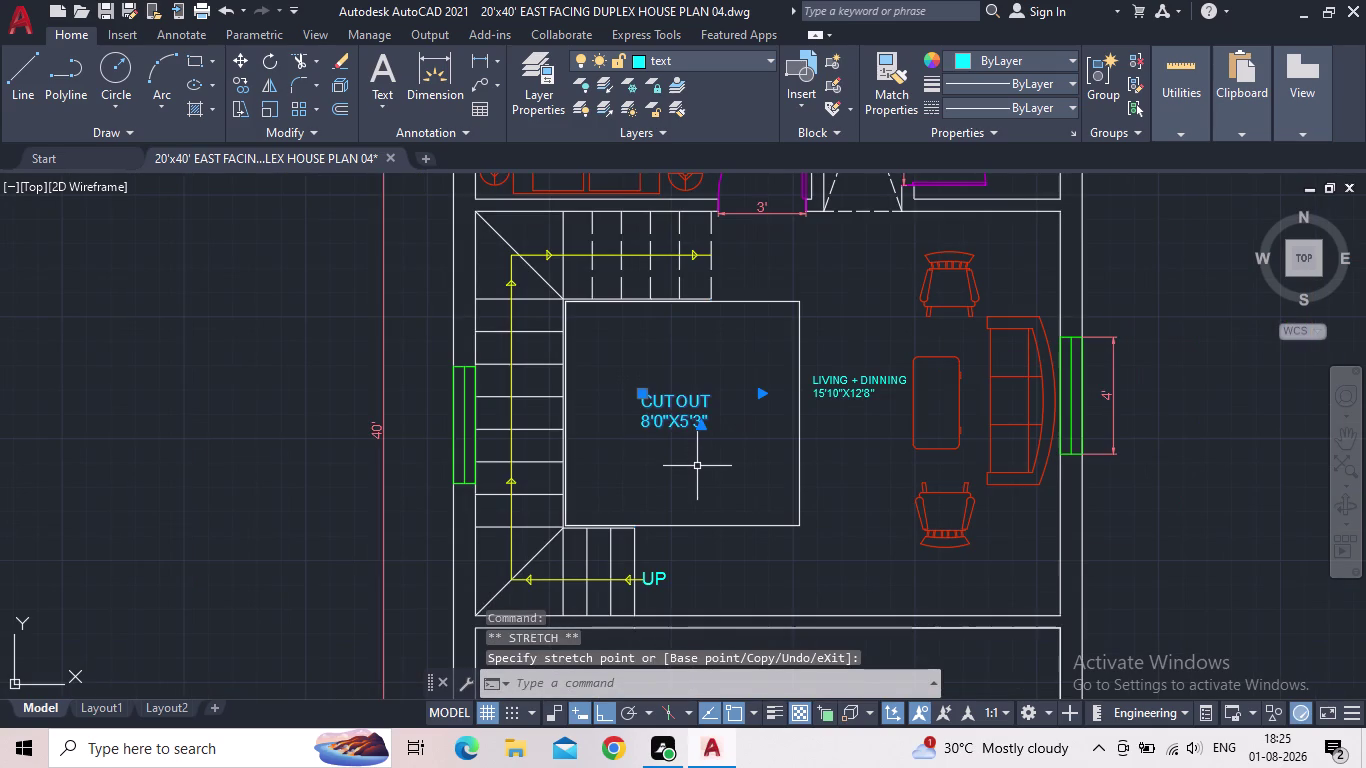
key(Escape)
scroll(down, 3)
middle_drag(693, 467, 654, 466)
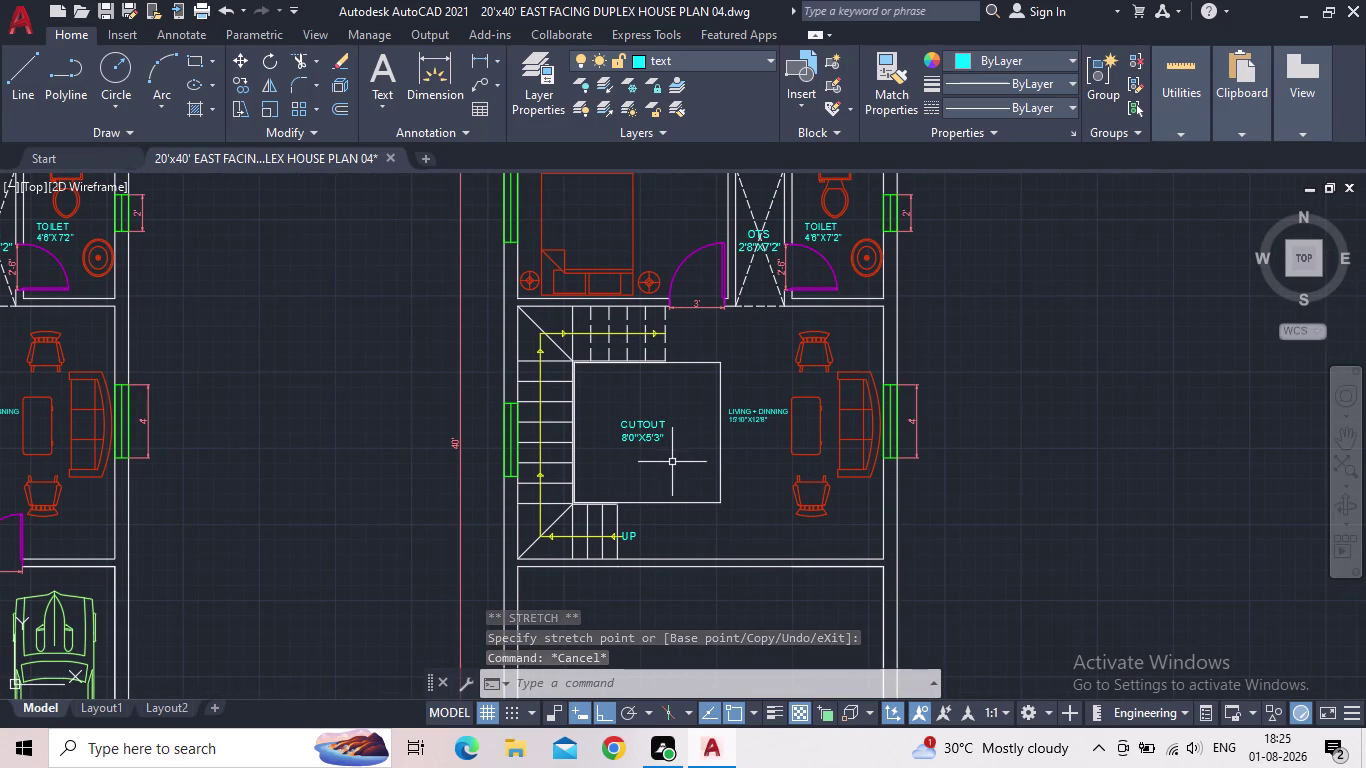
Pan down to center the empty room below the staircase and pick its left wall.
middle_drag(717, 529, 686, 505)
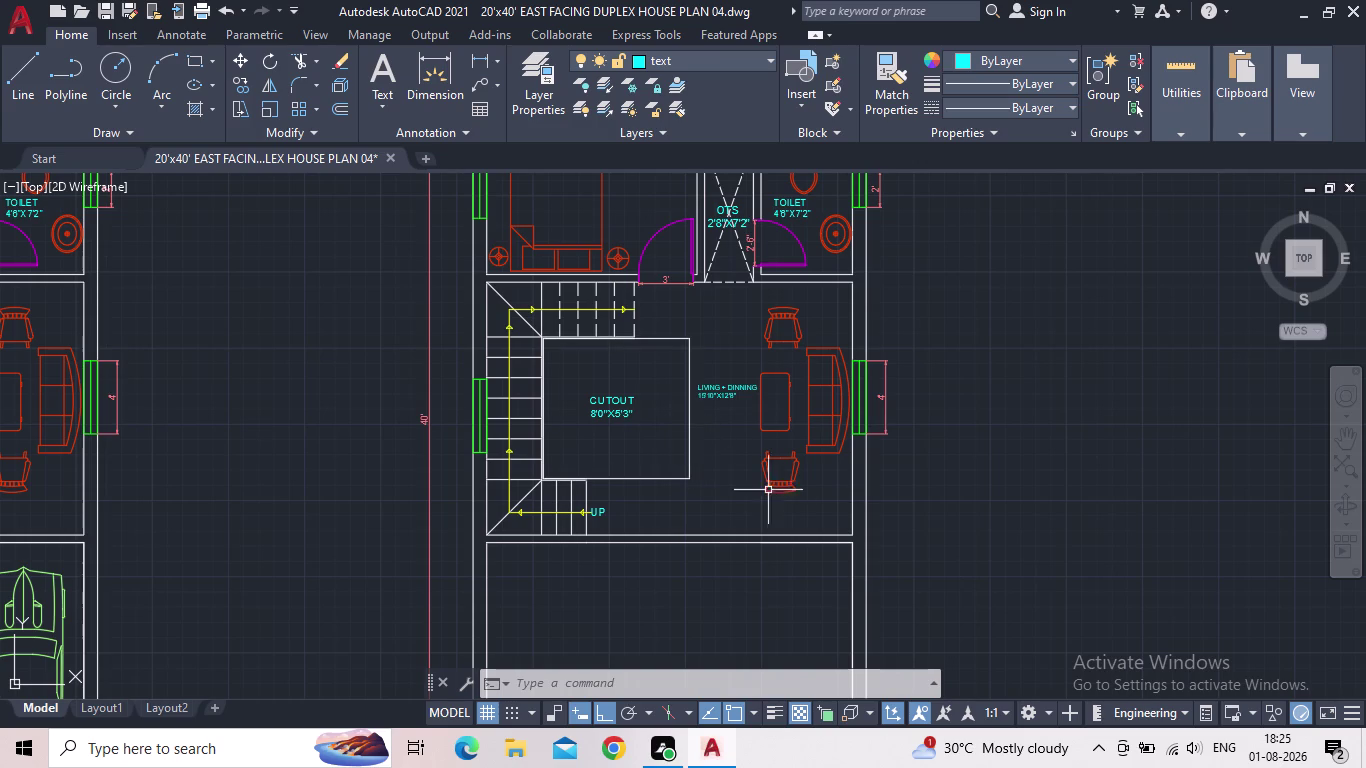
middle_drag(756, 454, 684, 479)
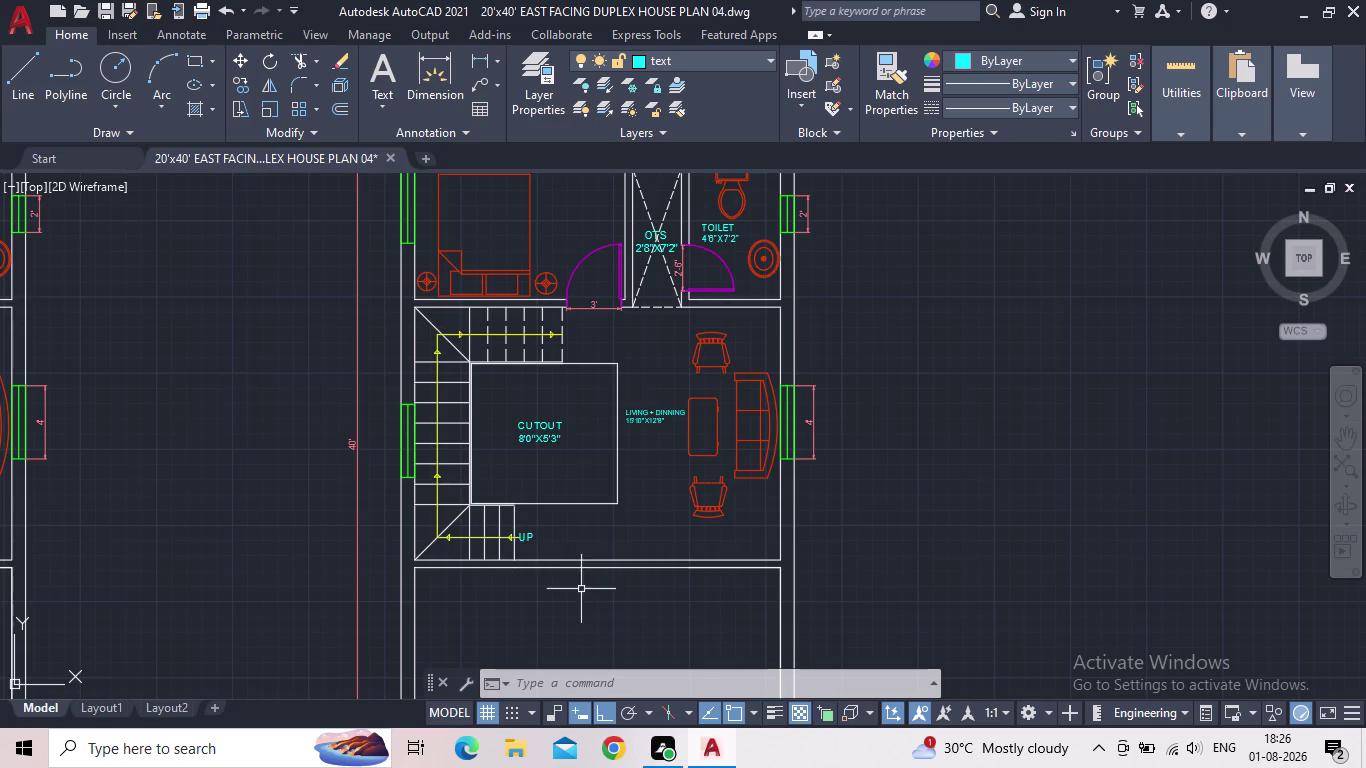
middle_drag(588, 605, 646, 494)
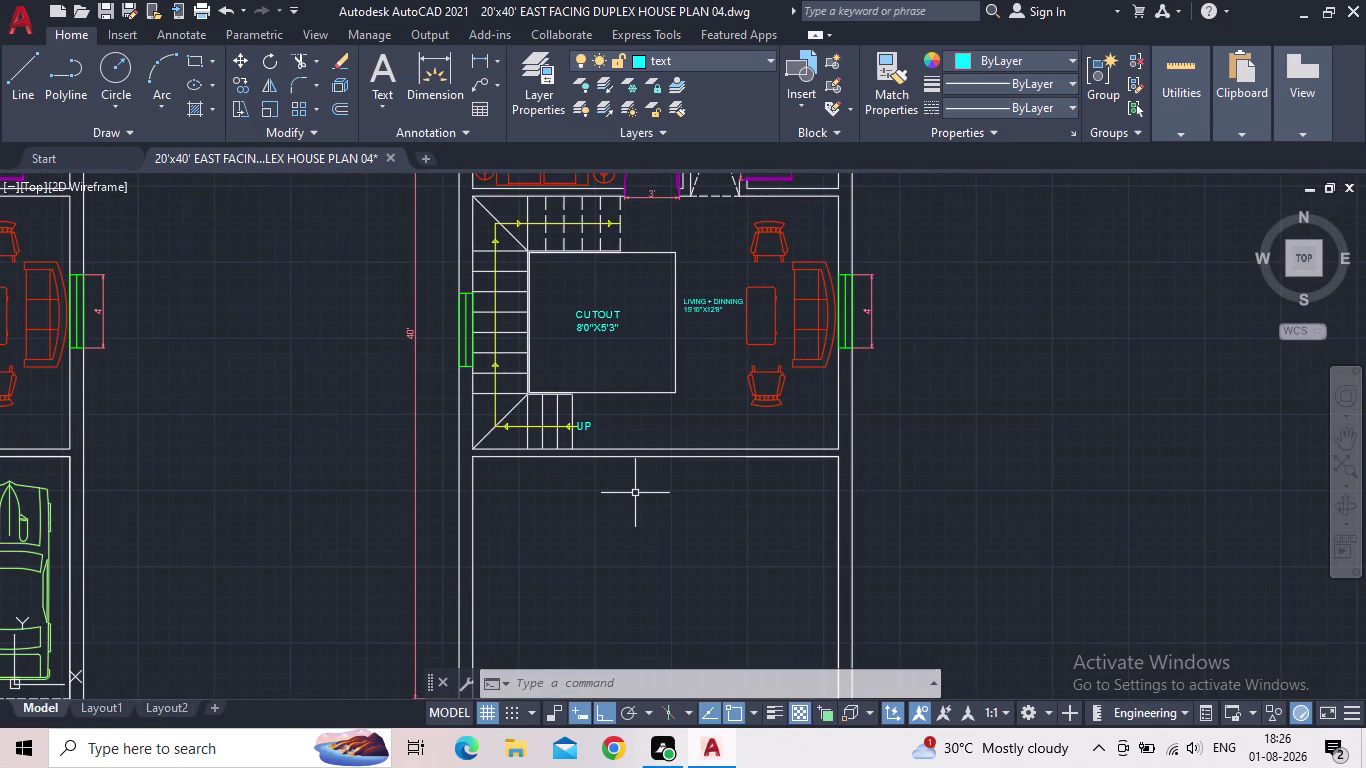
middle_drag(577, 570, 651, 346)
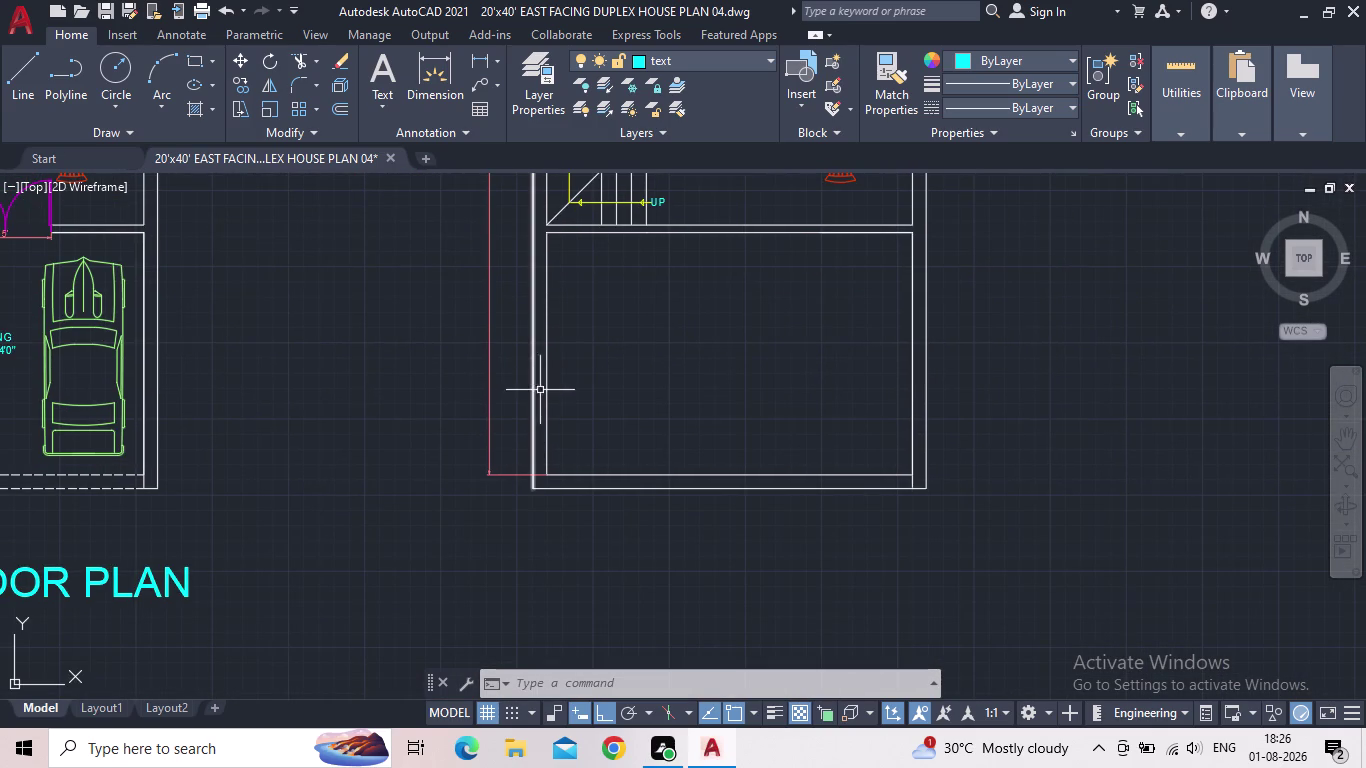
click(547, 387)
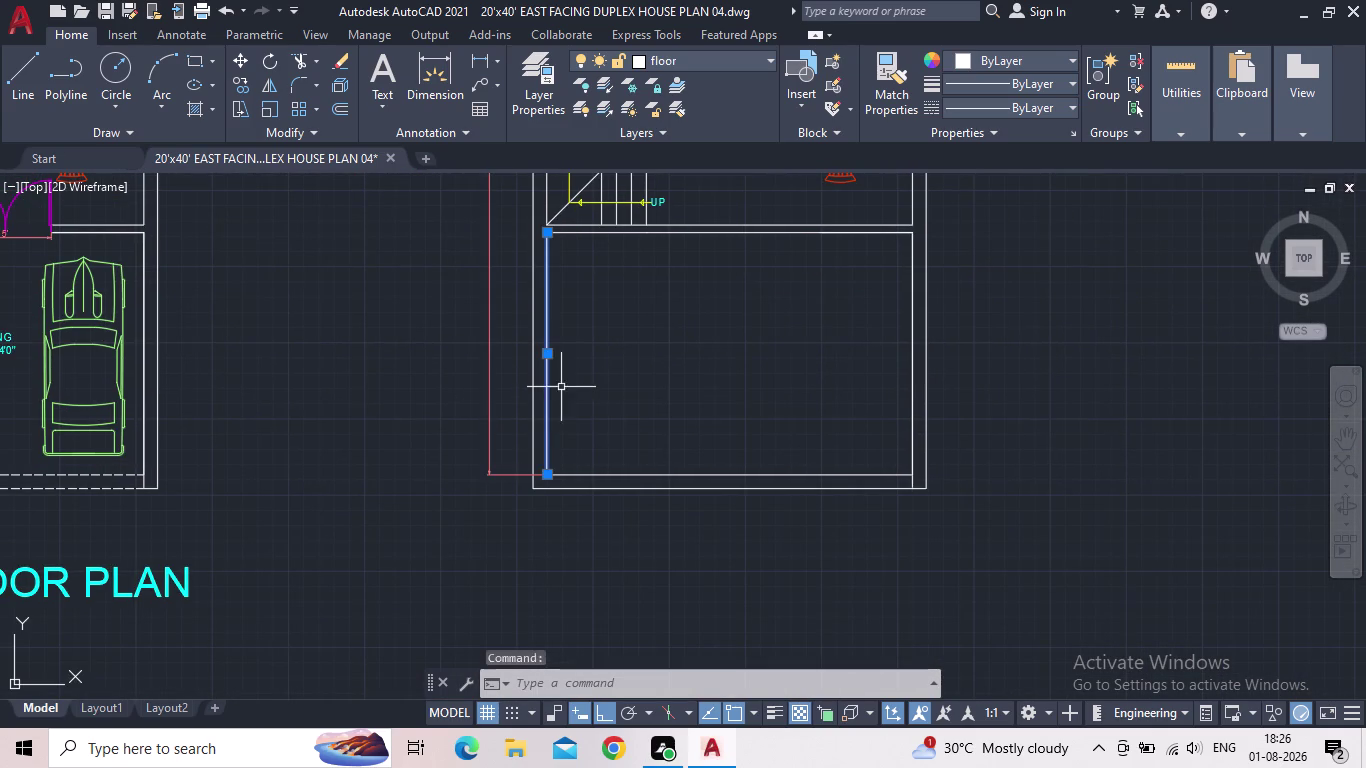
Offset the lower room's left wall line 5' to the right.
key(Escape)
key(o)
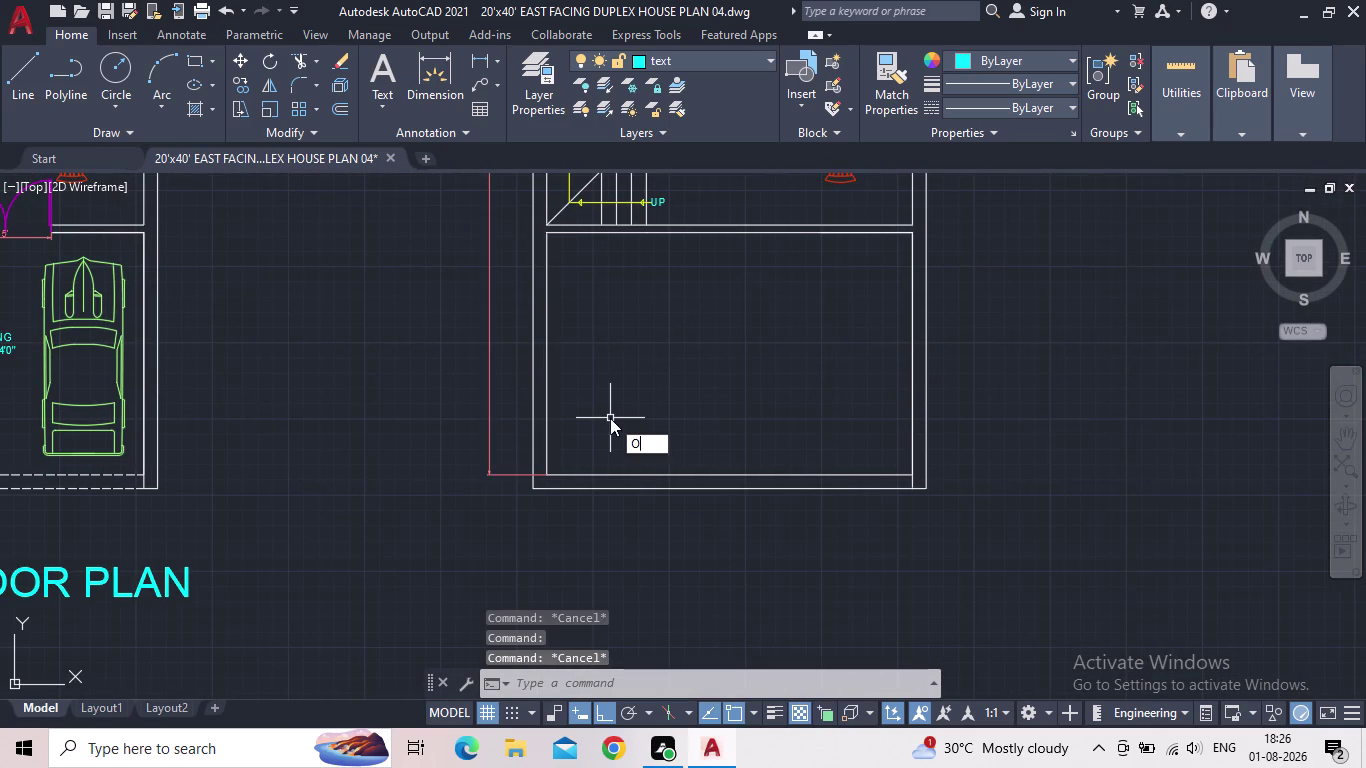
key(Return)
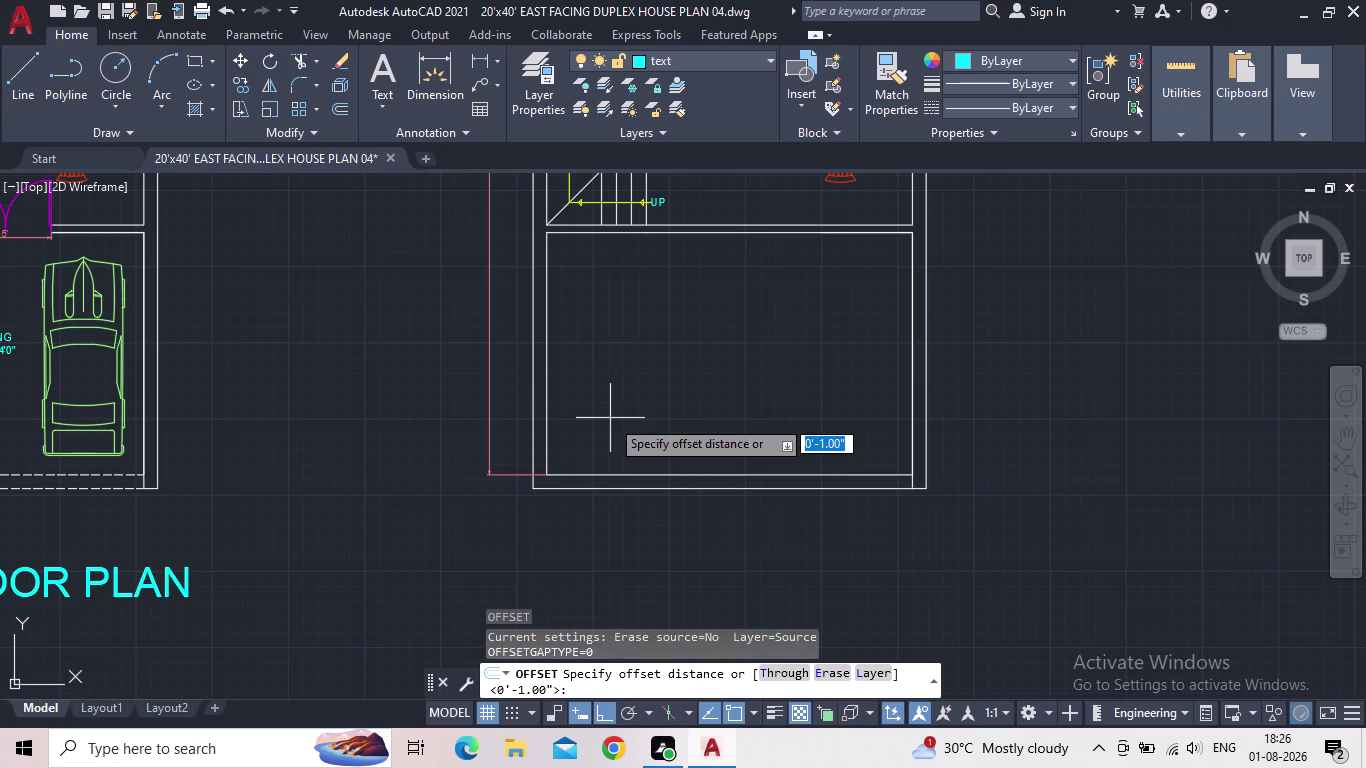
text(5')
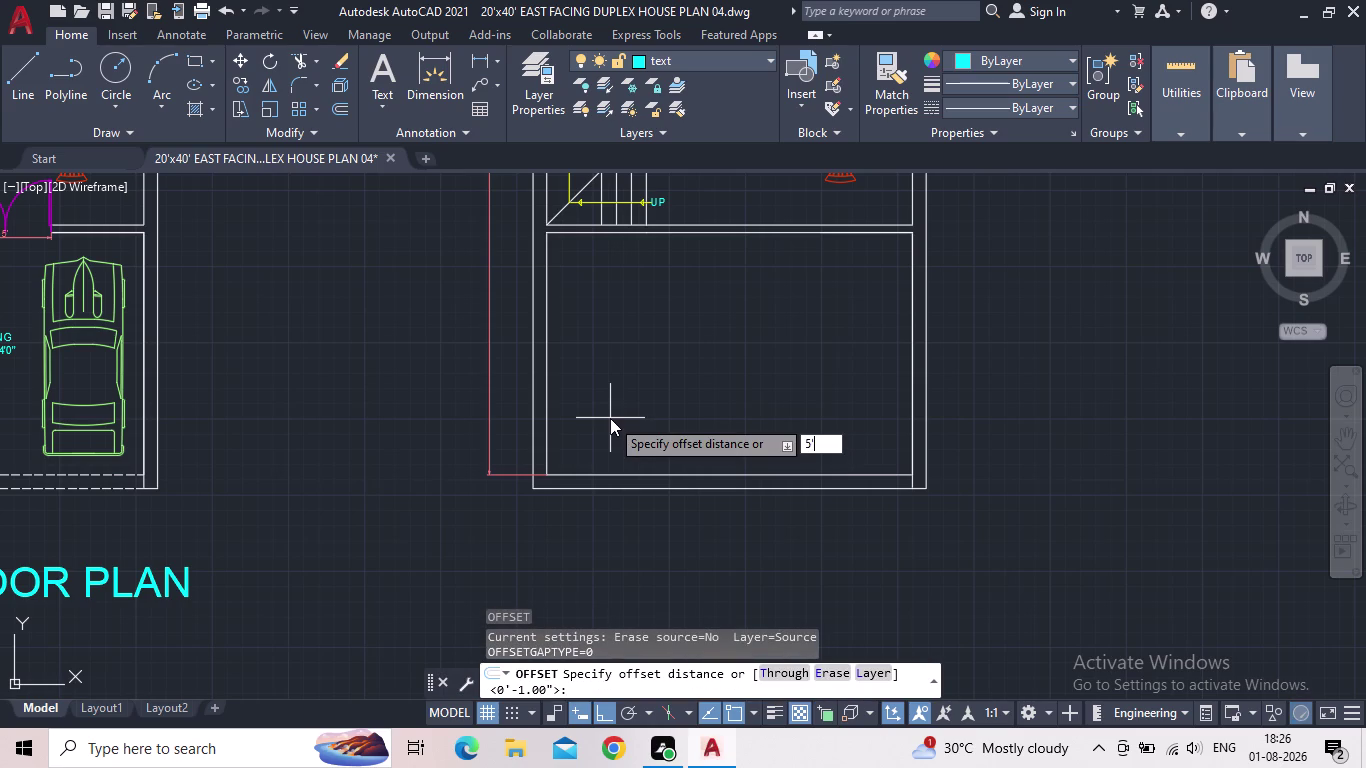
key(Return)
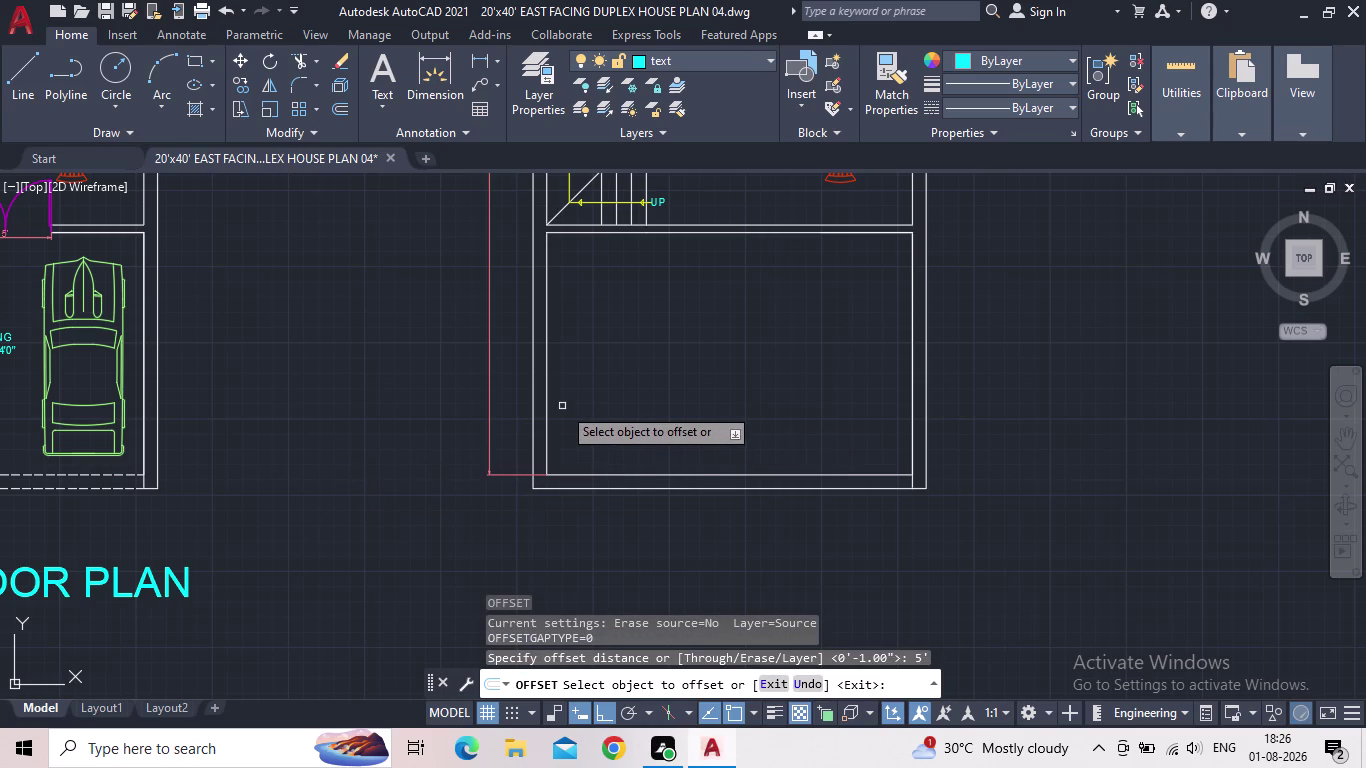
click(548, 408)
click(629, 407)
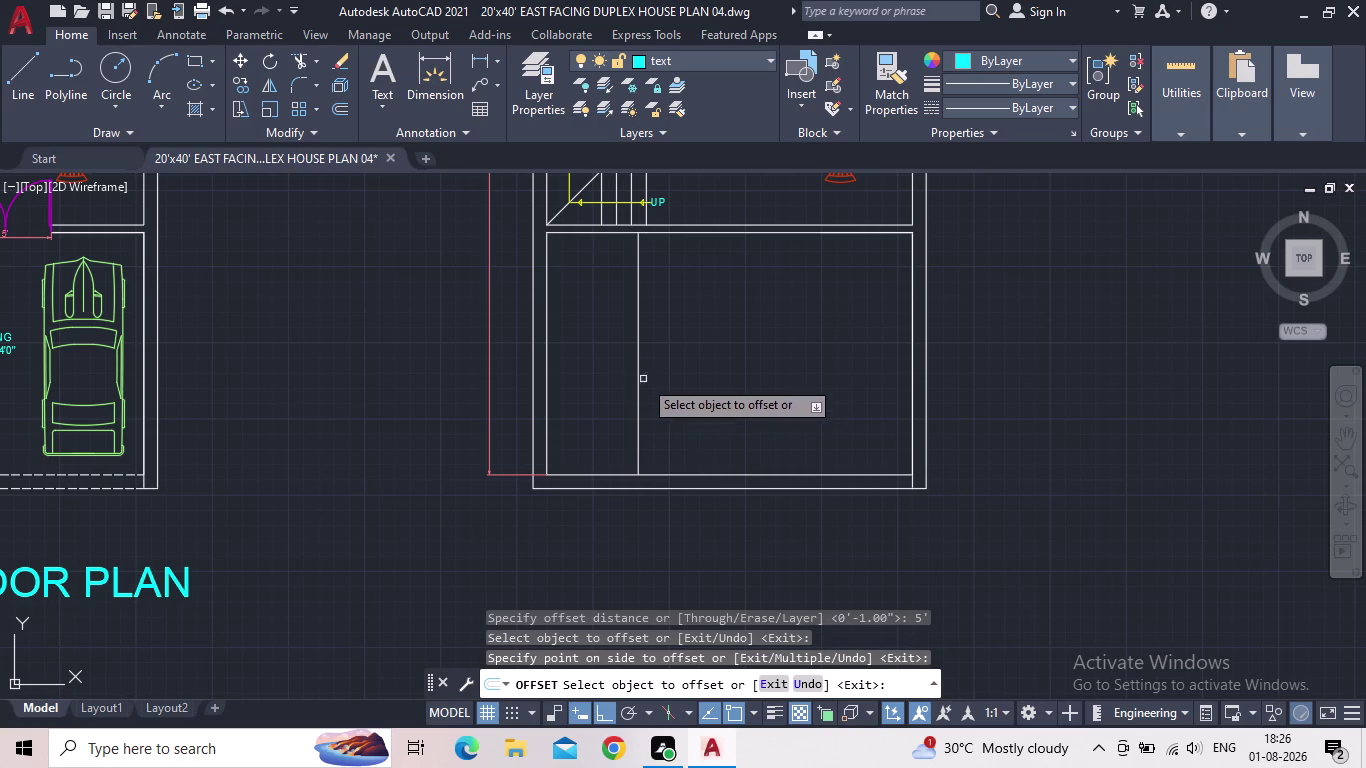
Attempt a new 5-inch offset distance, then cancel the operation.
middle_click(647, 238)
scroll(up, 3)
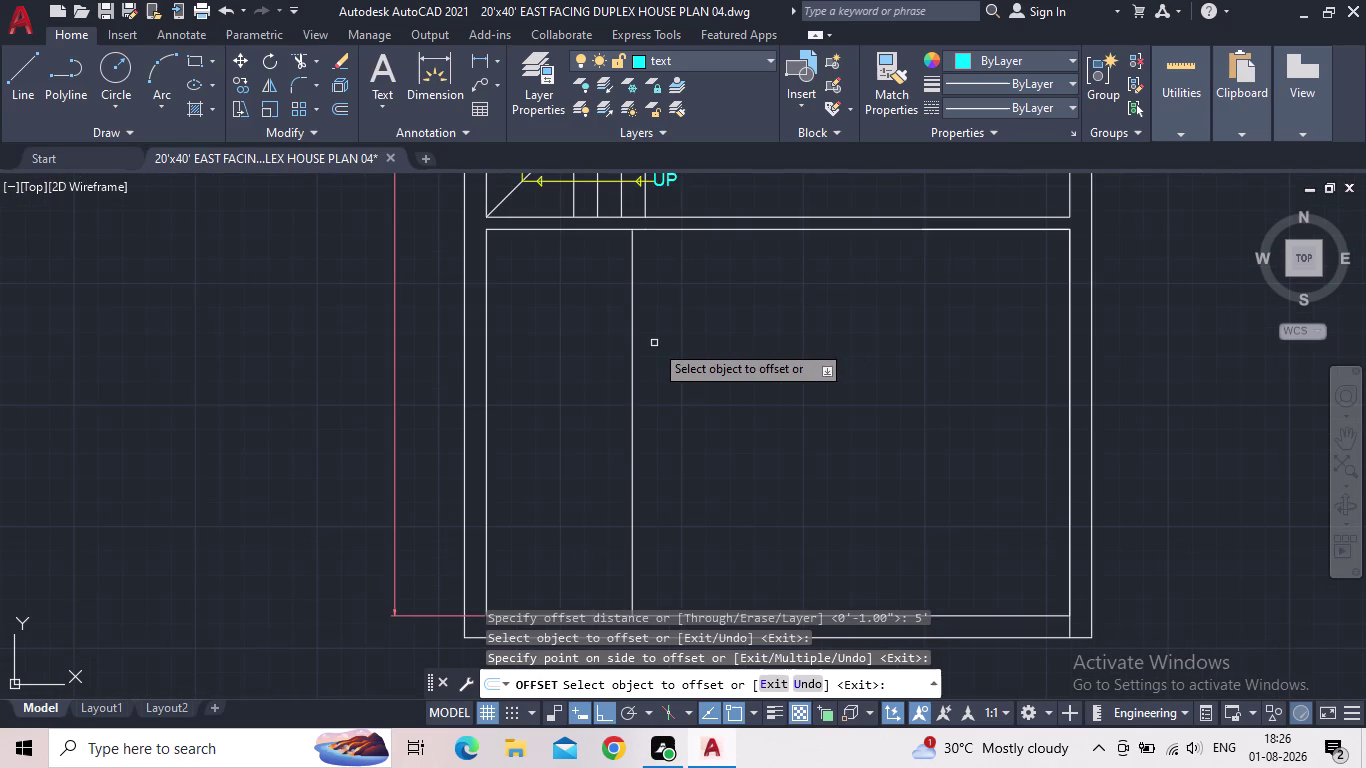
key(o)
key(Return)
key(5)
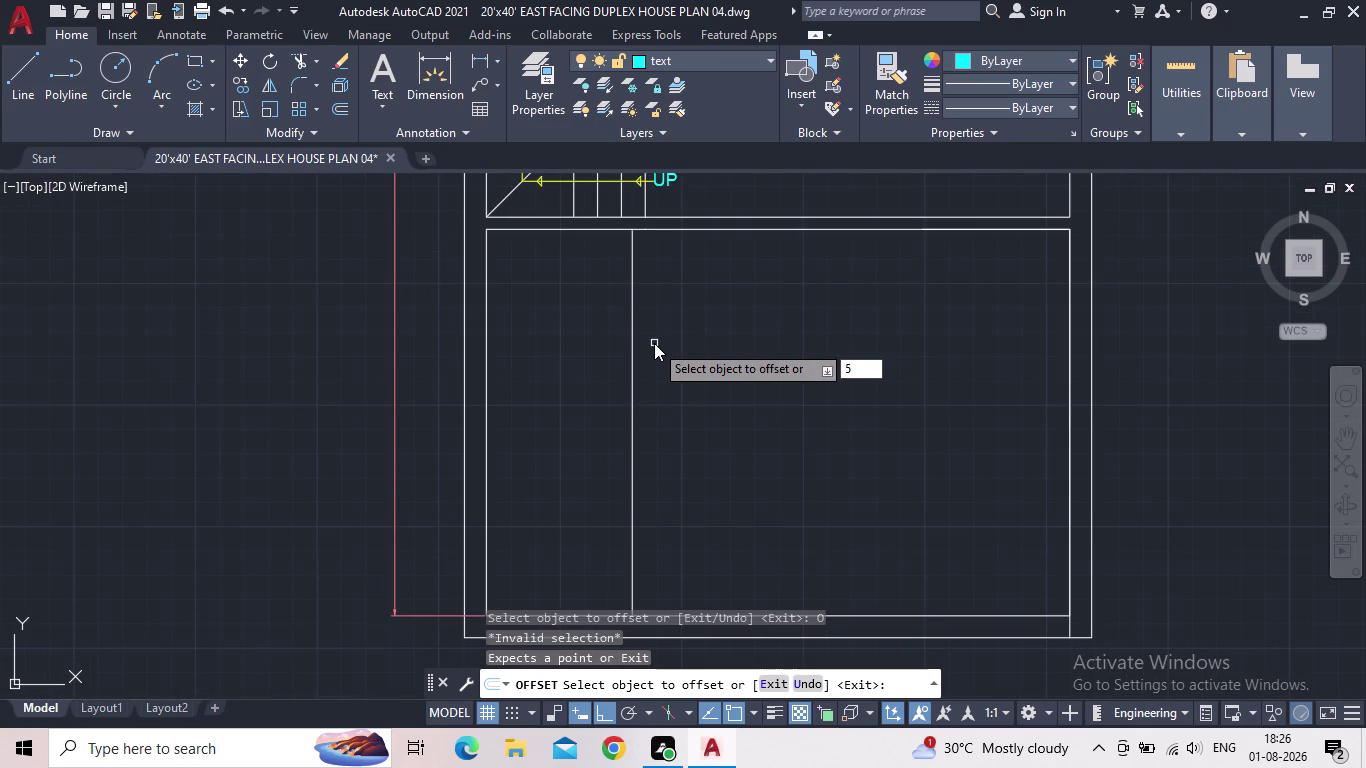
key(shift+colon)
key(BackSpace)
key(shift+quotedbl)
key(Return)
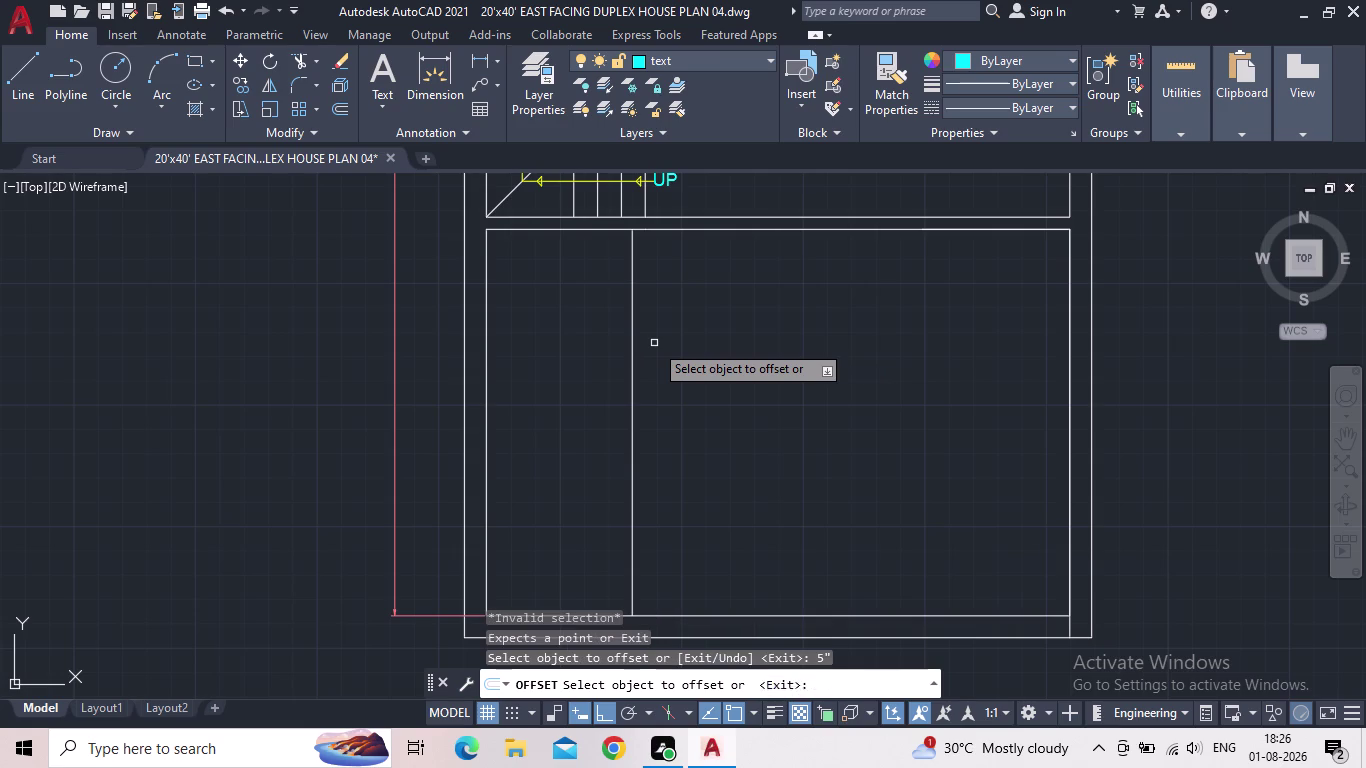
drag(631, 275, 650, 286)
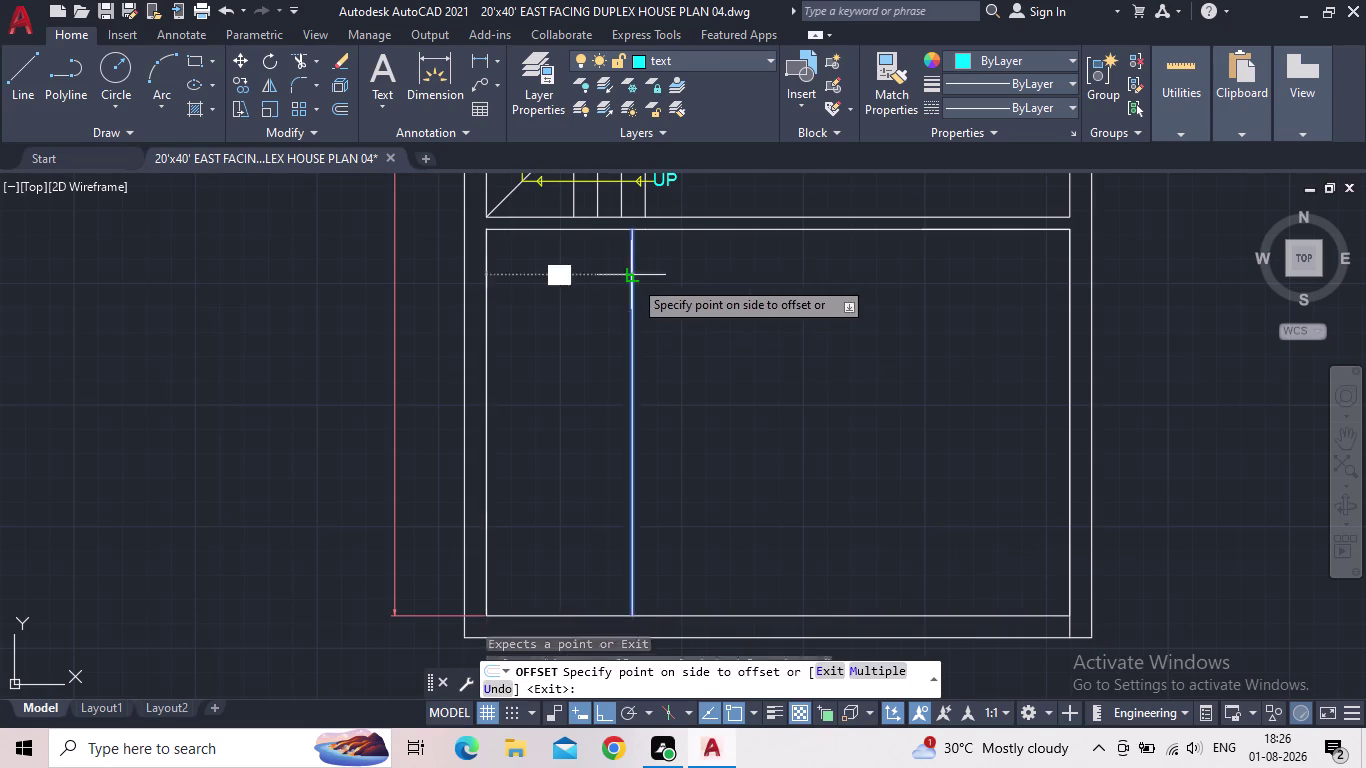
key(Escape)
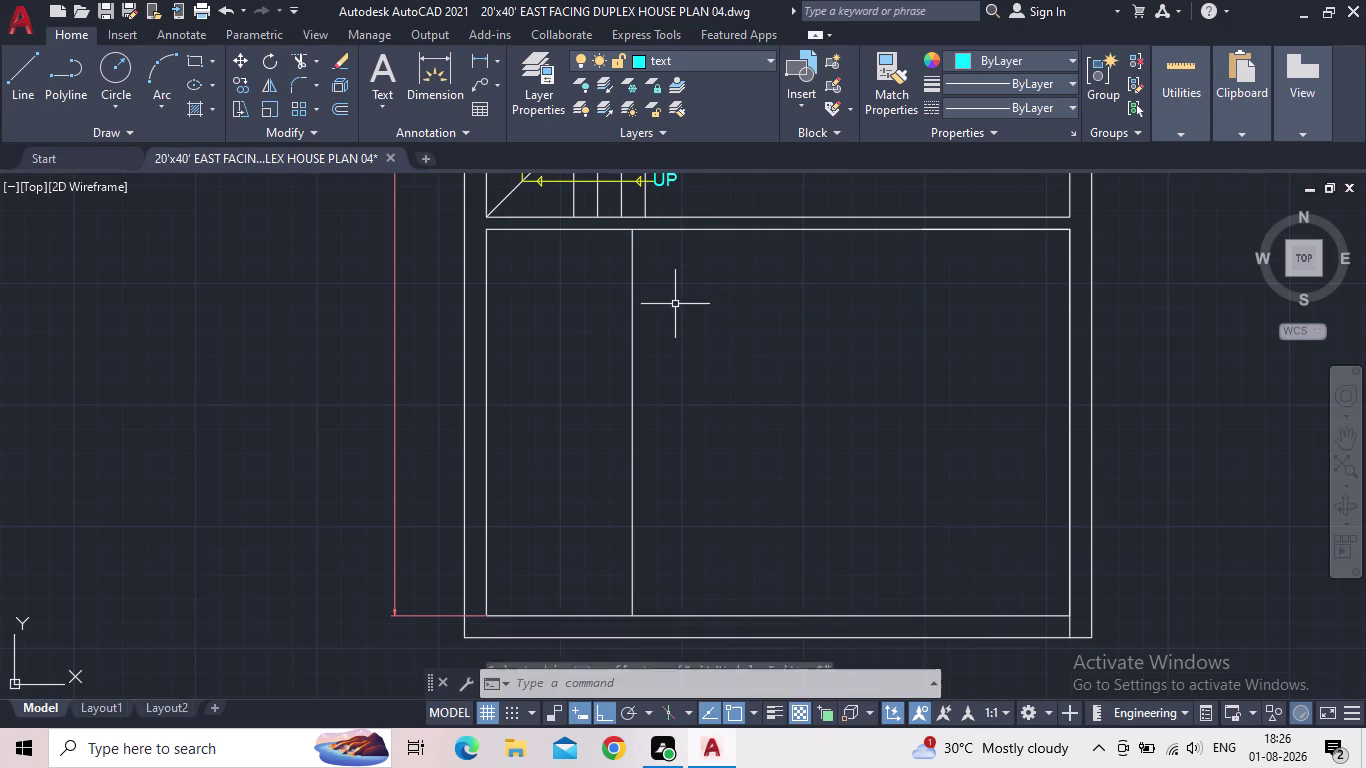
Offset the new wall line 5" to the right to form the wall thickness.
key(o)
key(Return)
text(5)
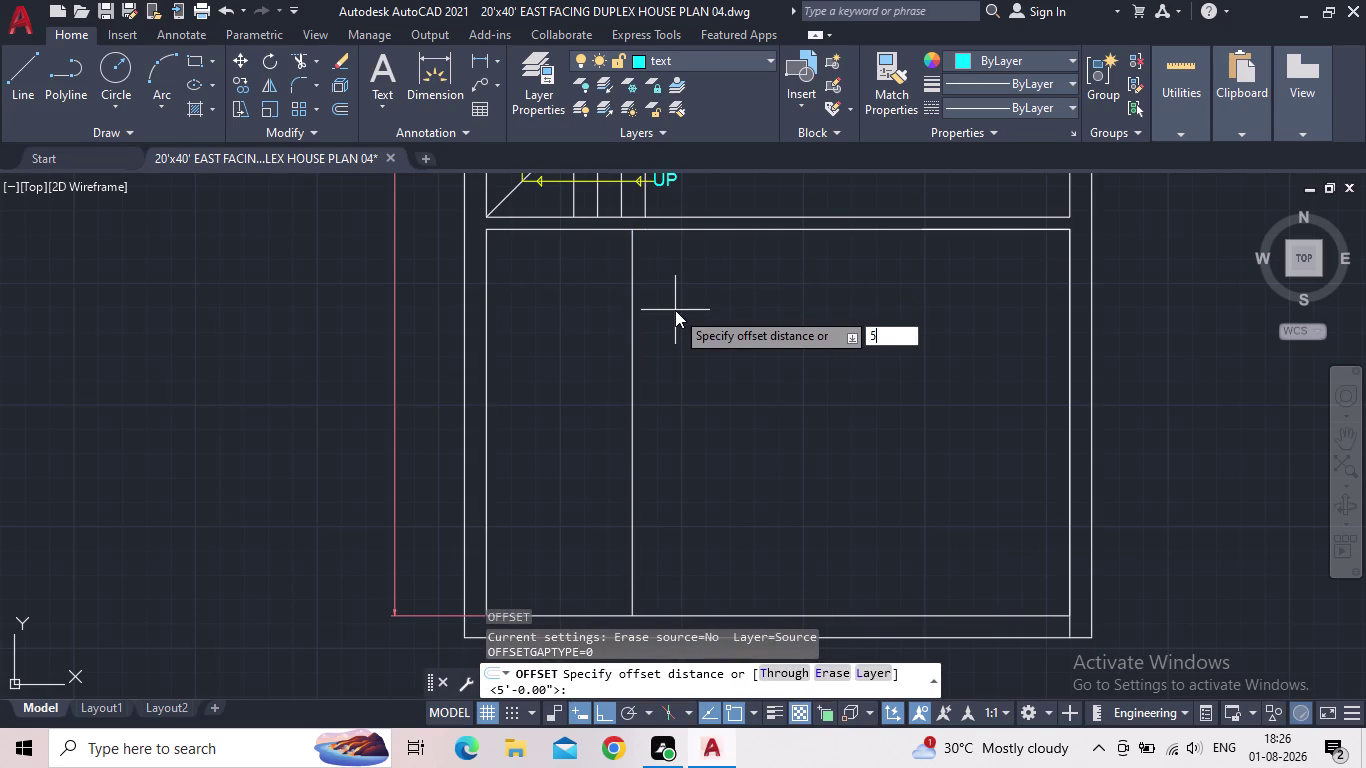
text(")
key(Return)
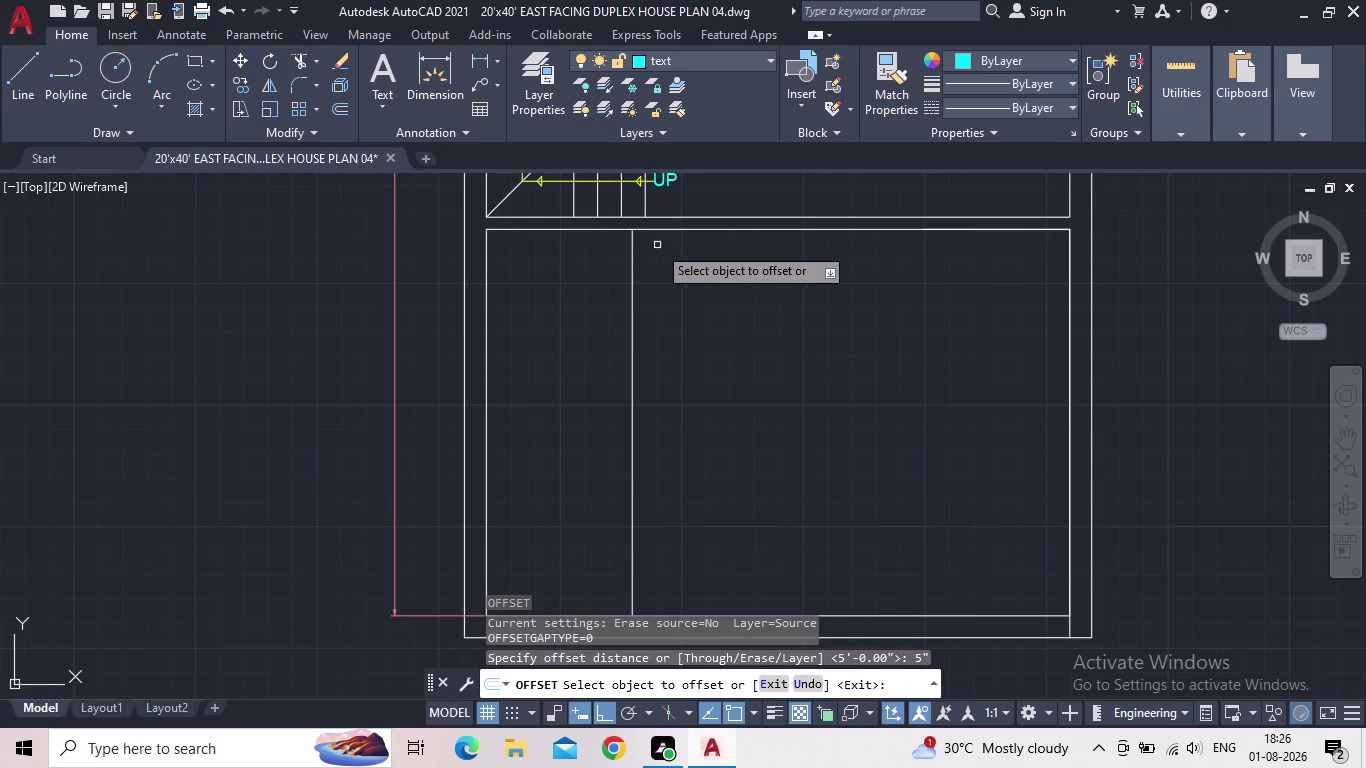
click(633, 259)
click(650, 260)
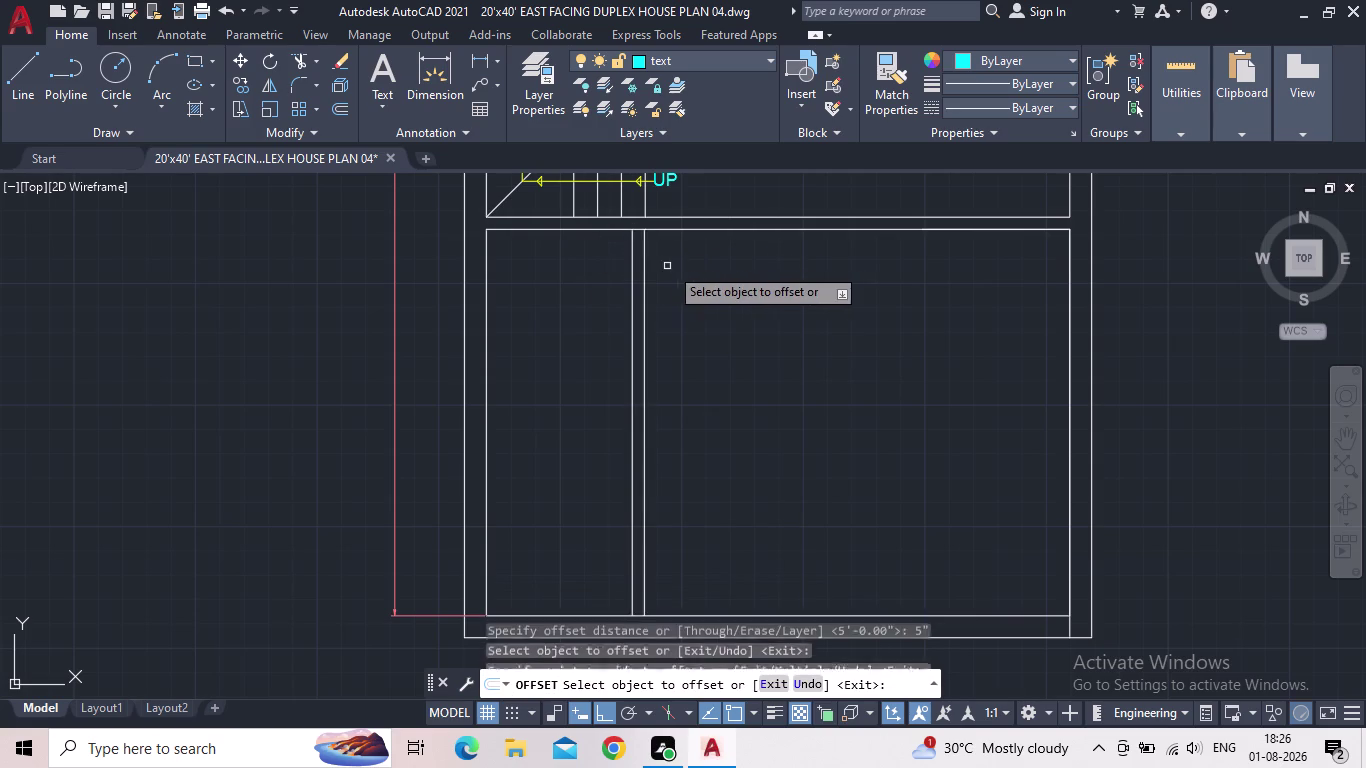
scroll(up, 3)
key(Escape)
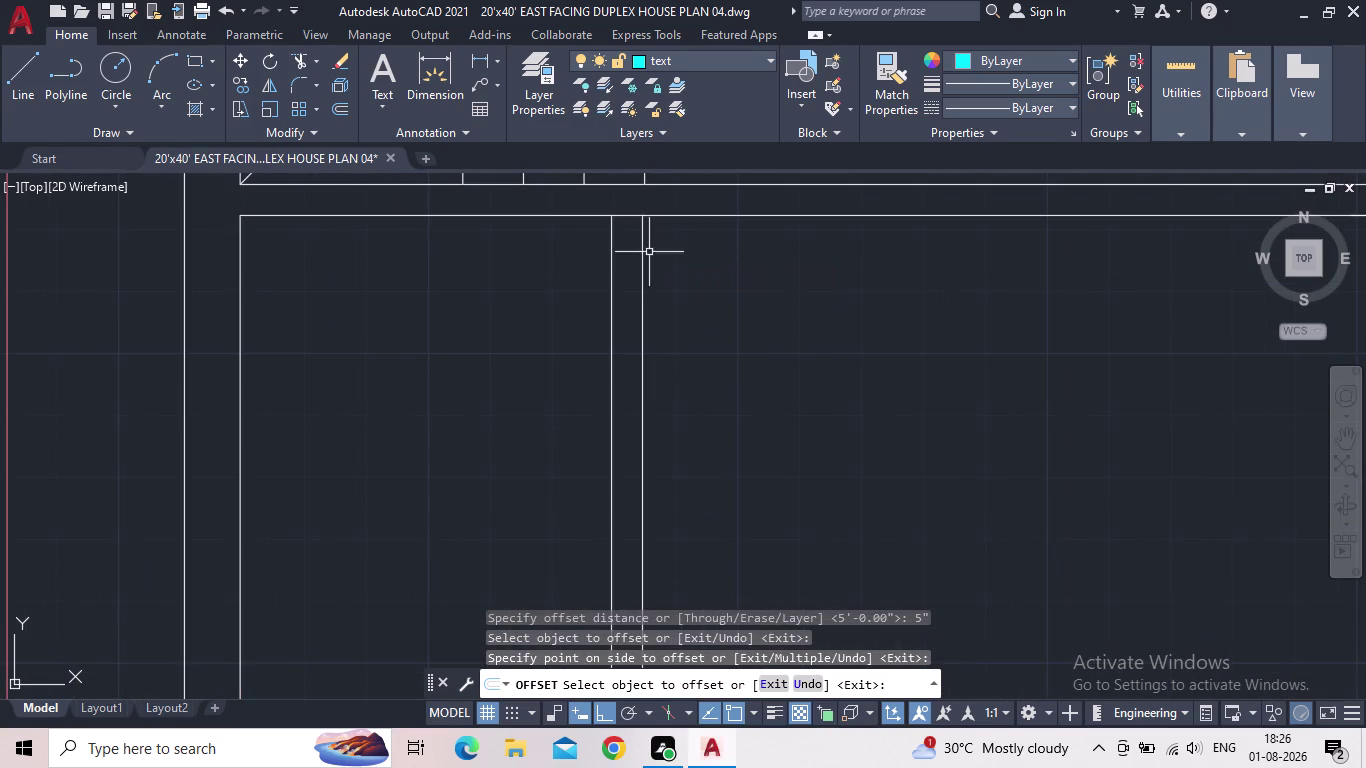
Pan and zoom to inspect the new 5-inch wall down to its bottom end.
scroll(down, 3)
scroll(down, 3)
middle_drag(662, 319, 662, 316)
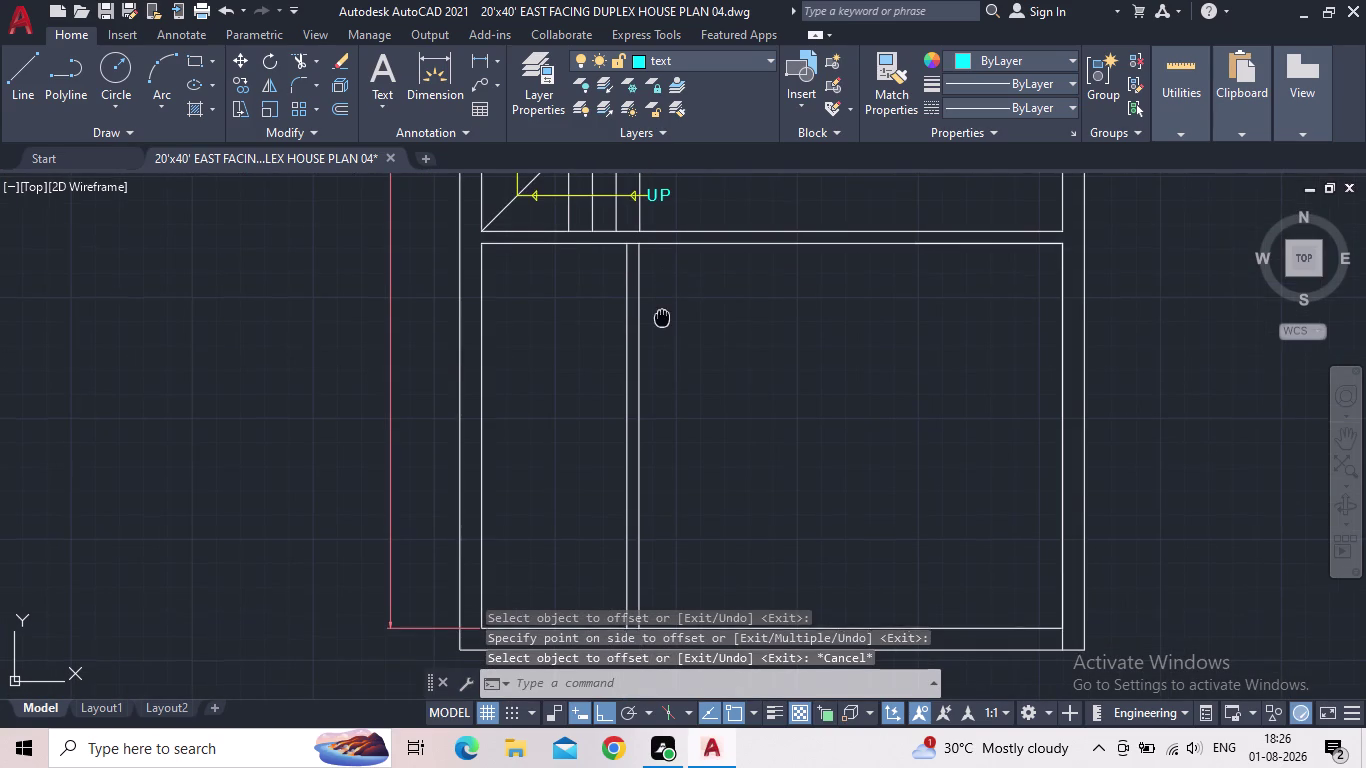
middle_drag(662, 316, 675, 290)
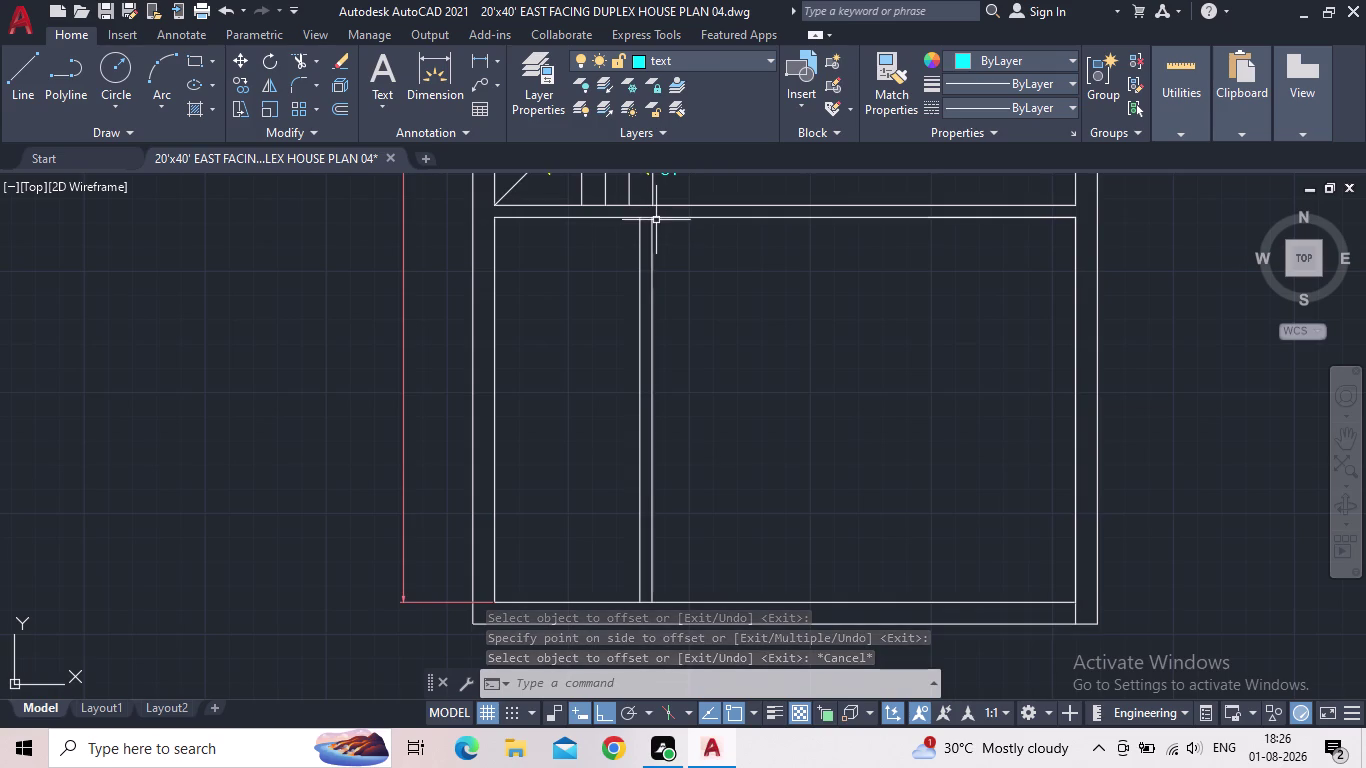
scroll(up, 3)
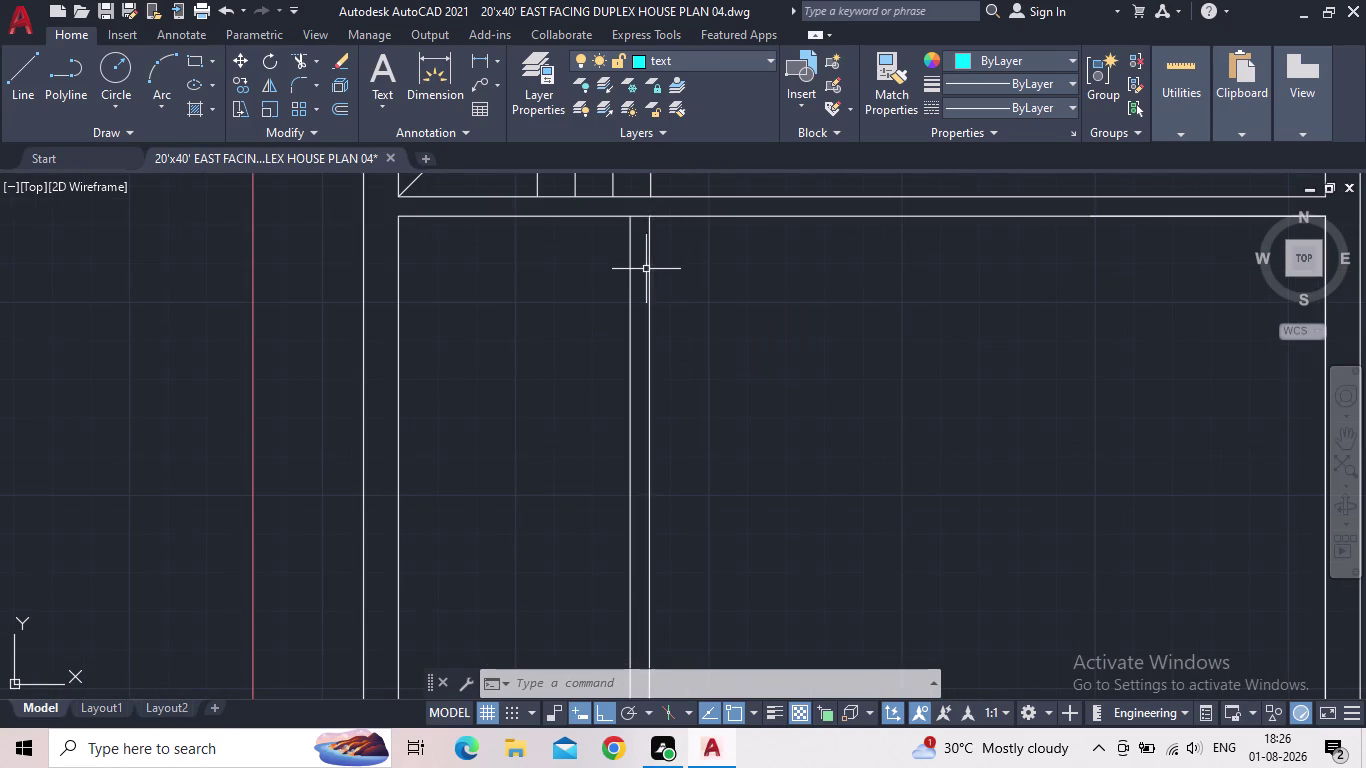
middle_drag(650, 271, 683, 221)
scroll(down, 3)
click(601, 572)
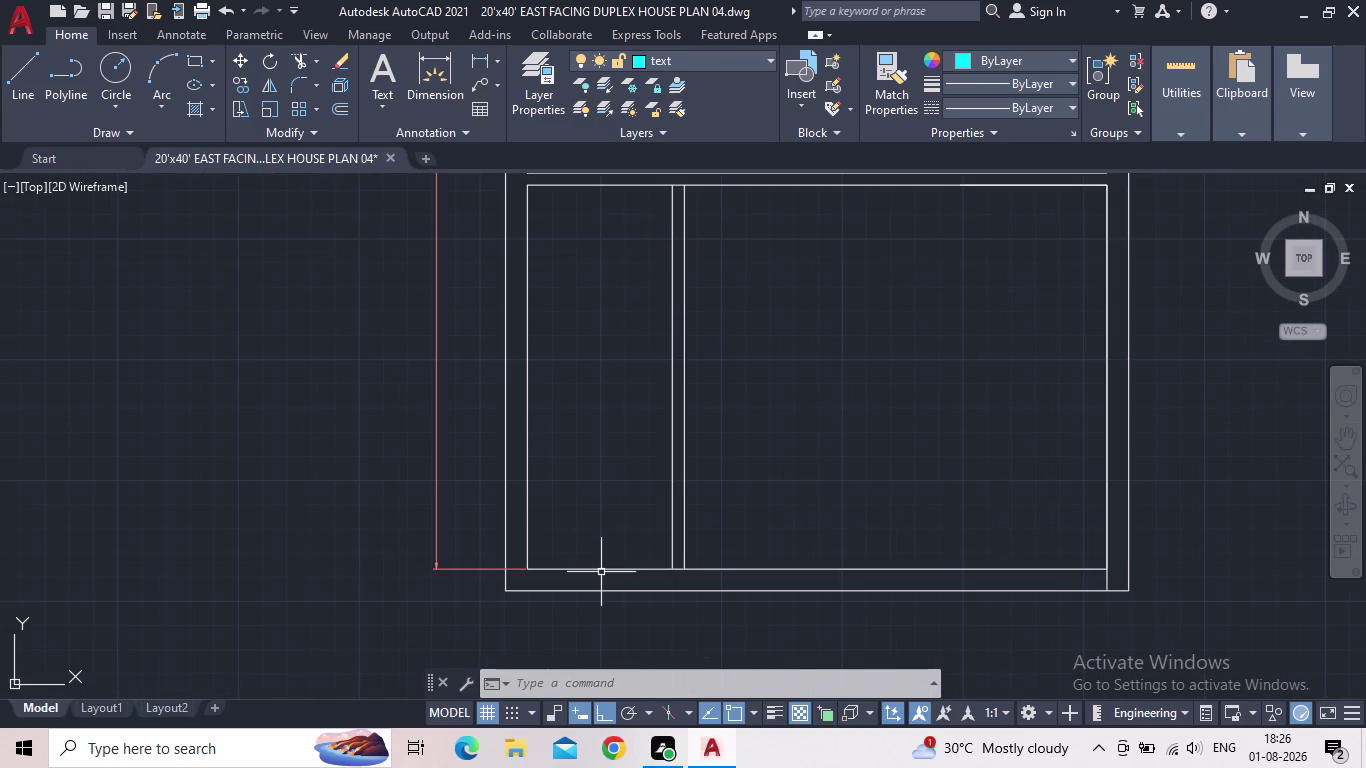
Offset the bottom wall line 7'6" upward across the lower room.
key(o)
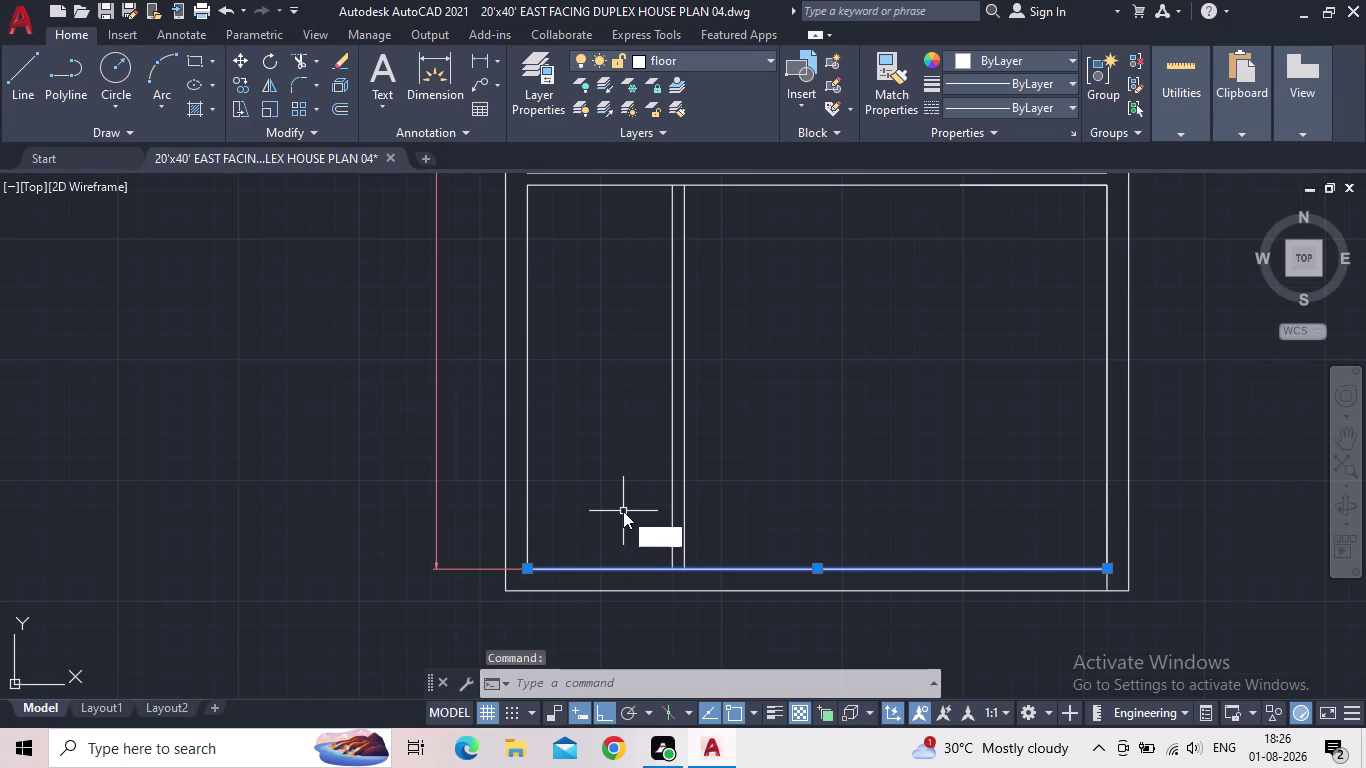
key(Return)
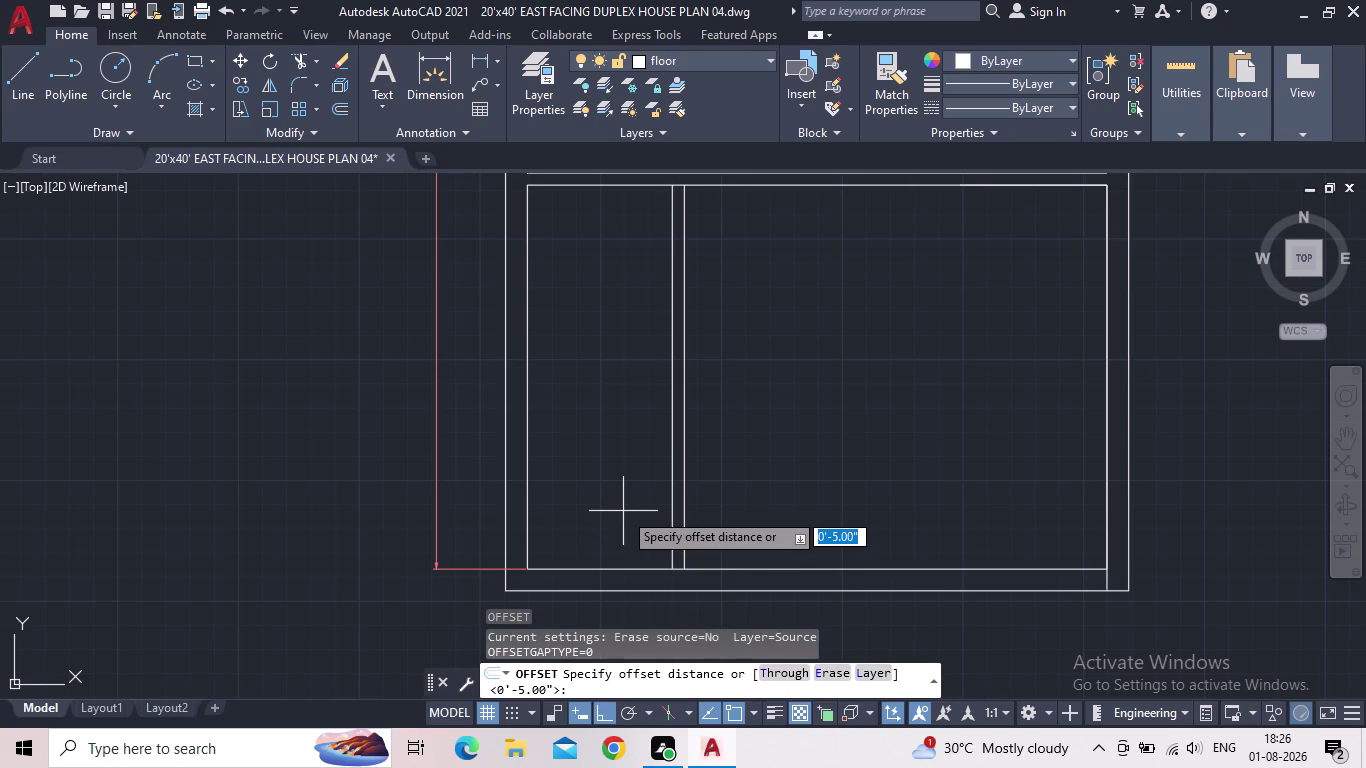
text(7')
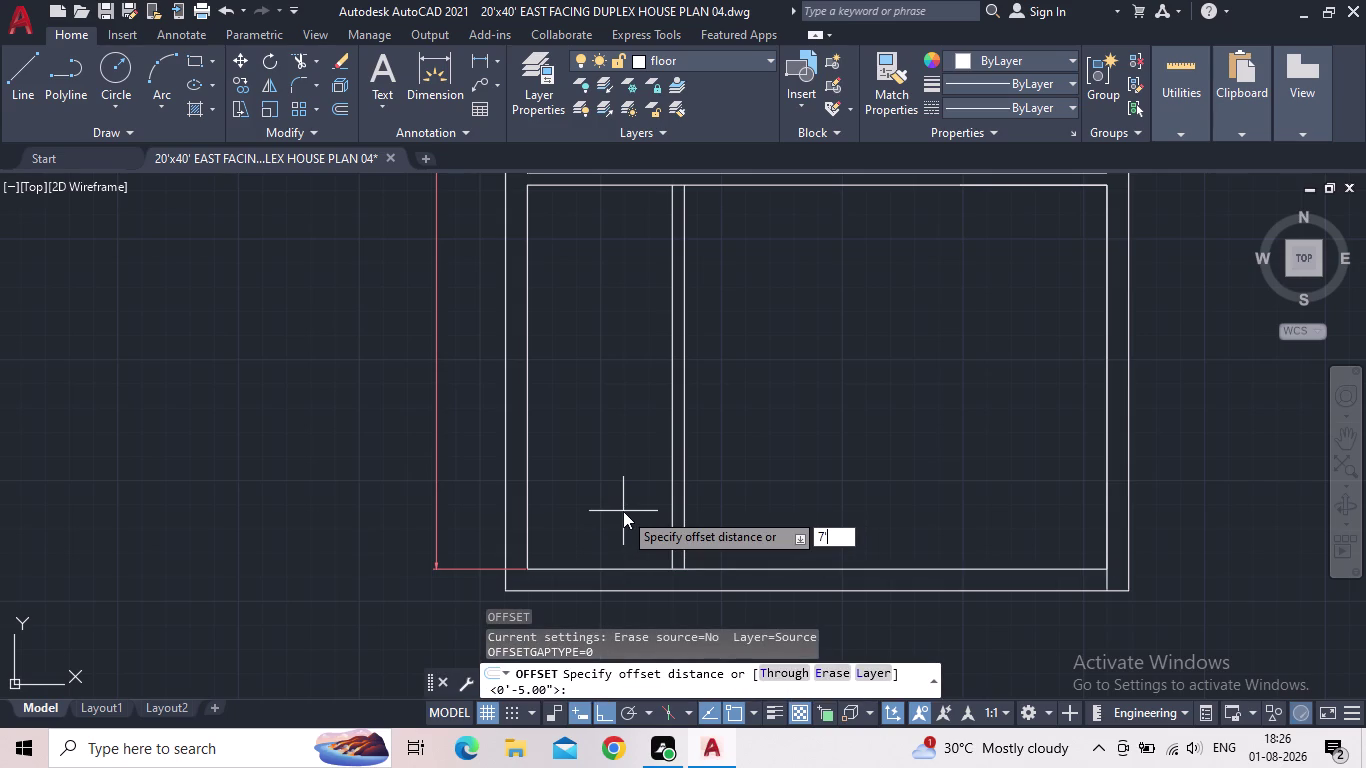
text(6")
key(Return)
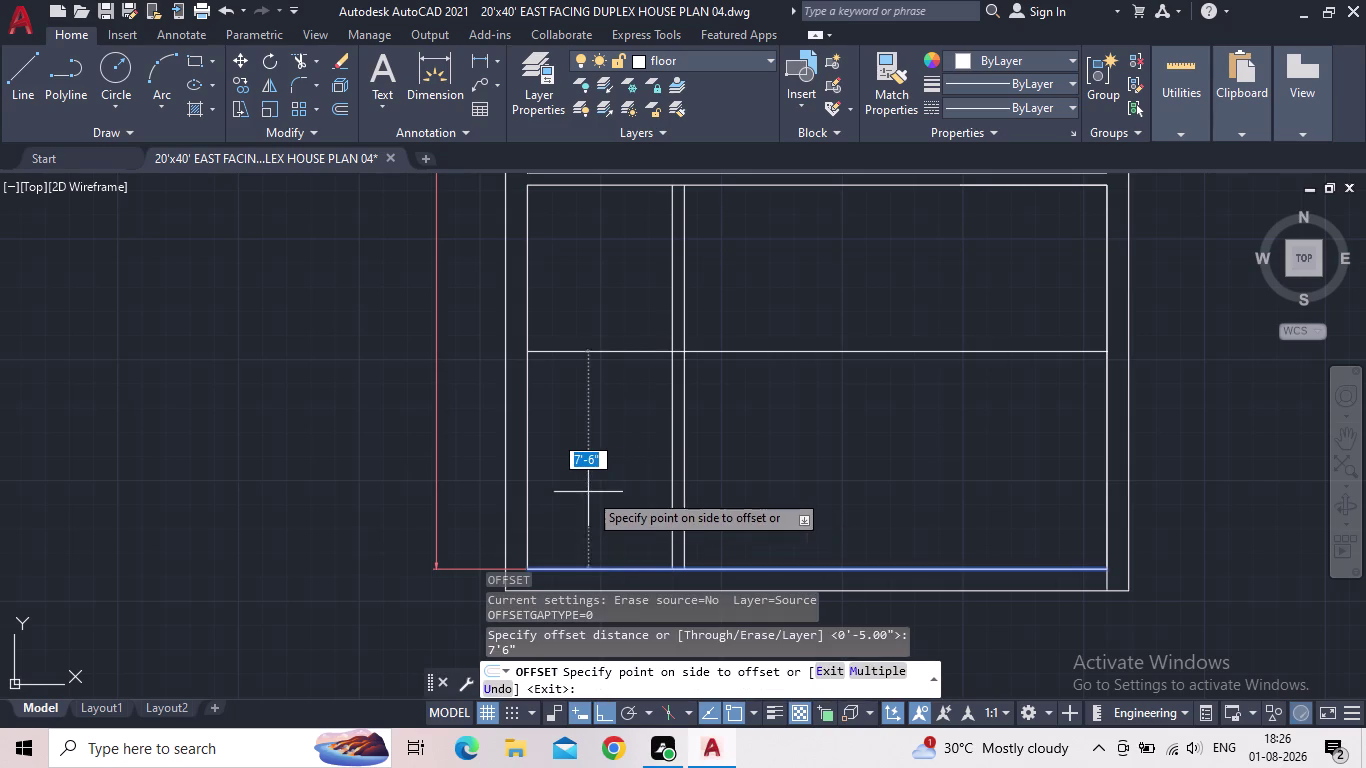
click(636, 414)
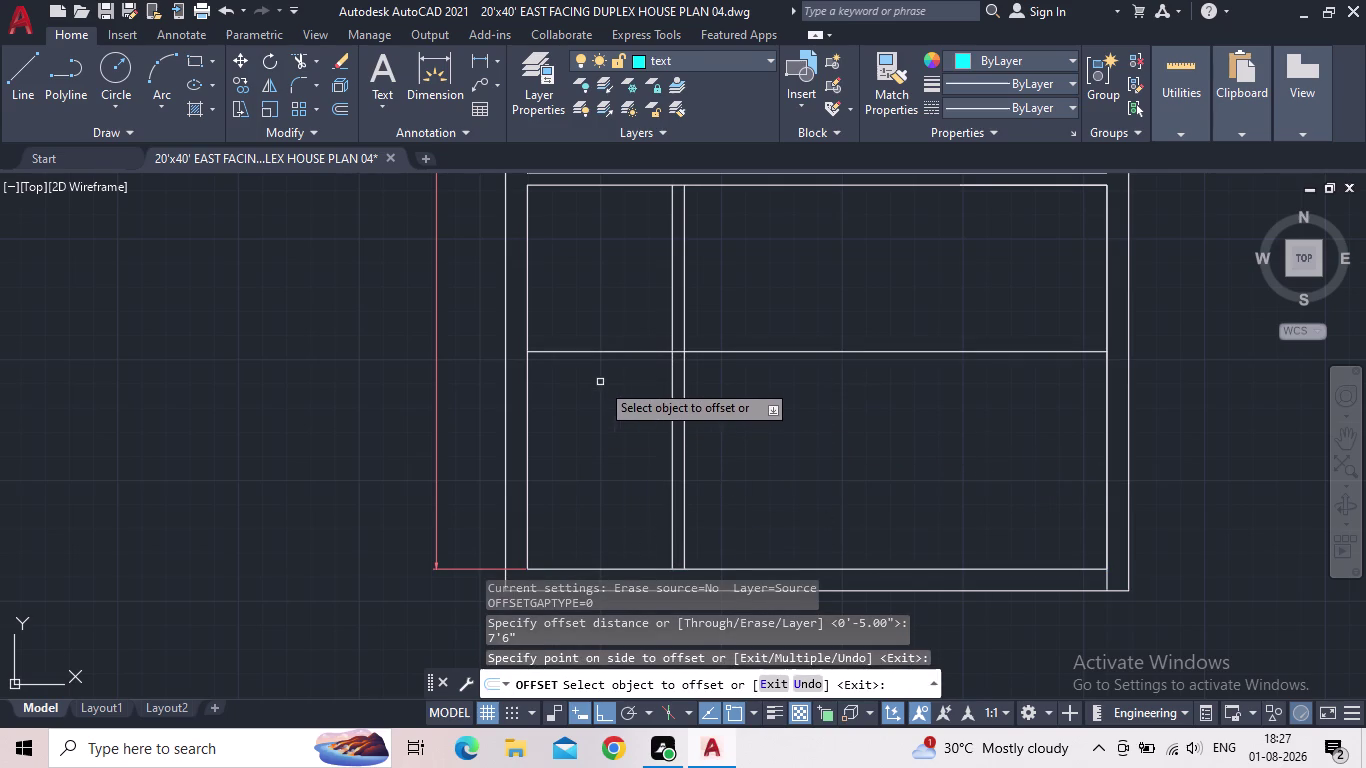
key(Escape)
Check the new line's distance from the top corner with a temporary linear dimension.
click(605, 349)
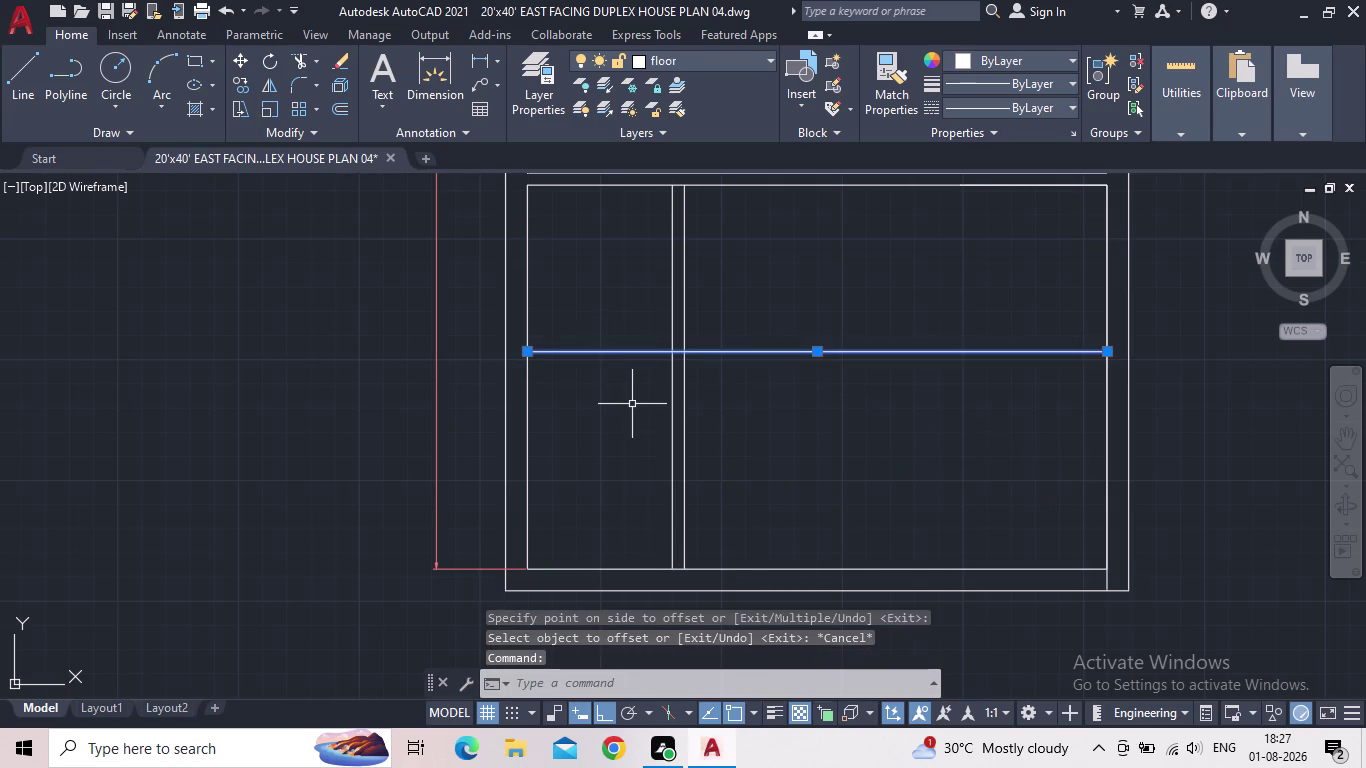
key(Escape)
click(472, 63)
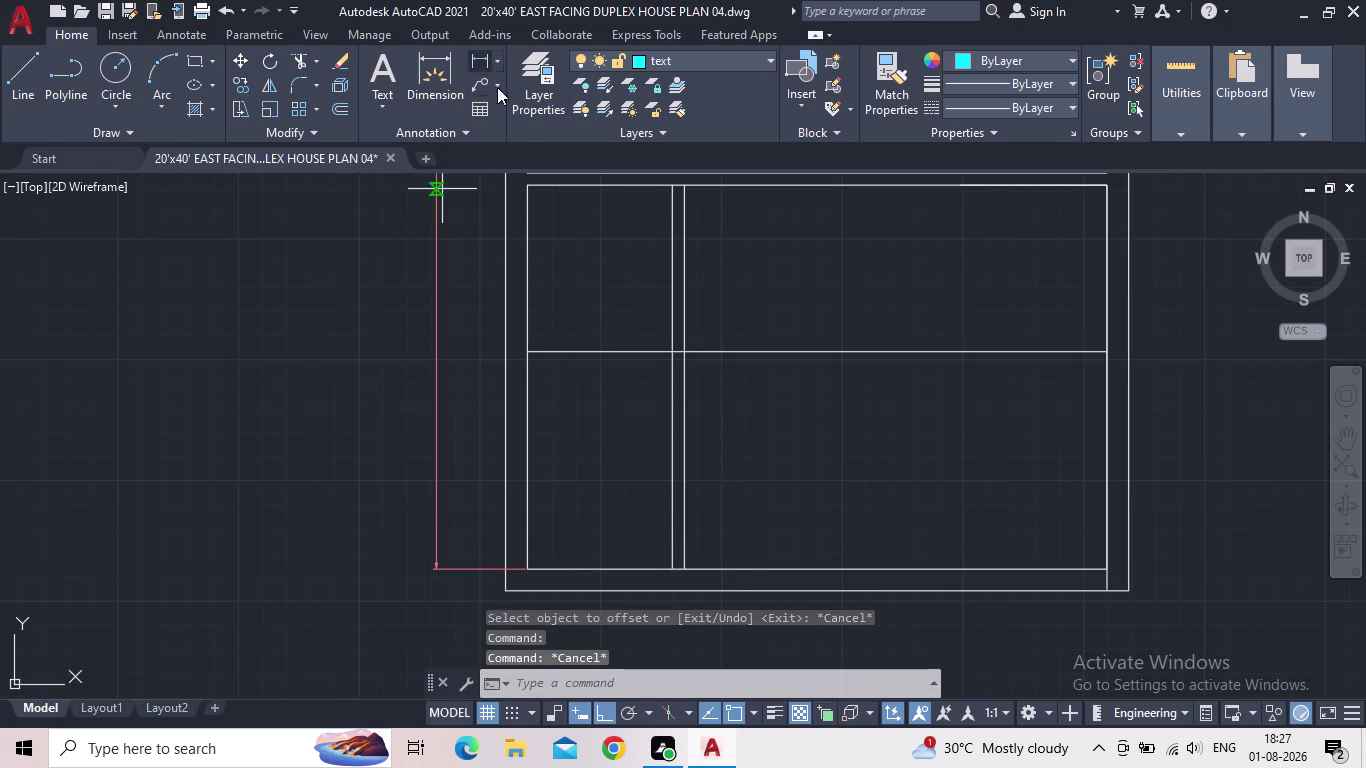
click(527, 180)
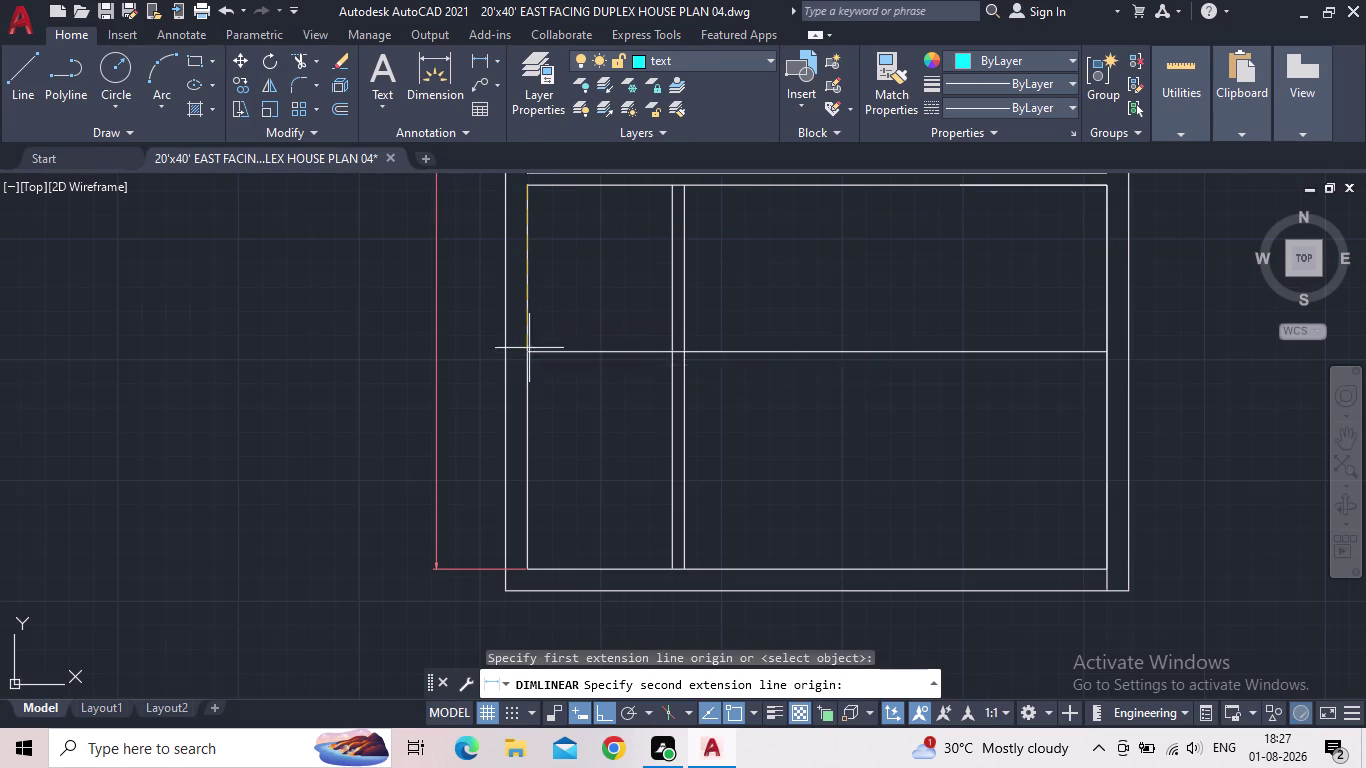
click(528, 349)
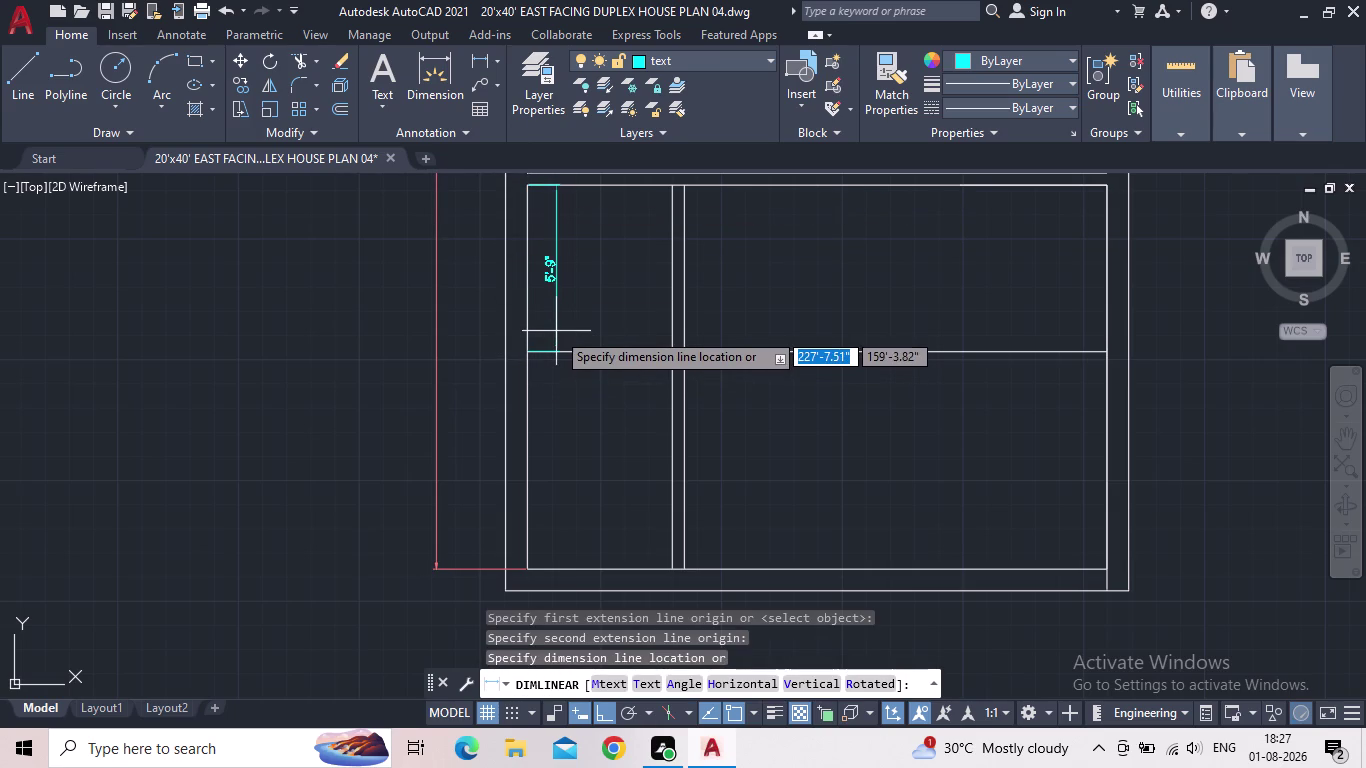
key(Escape)
scroll(down, 3)
middle_drag(563, 324, 564, 327)
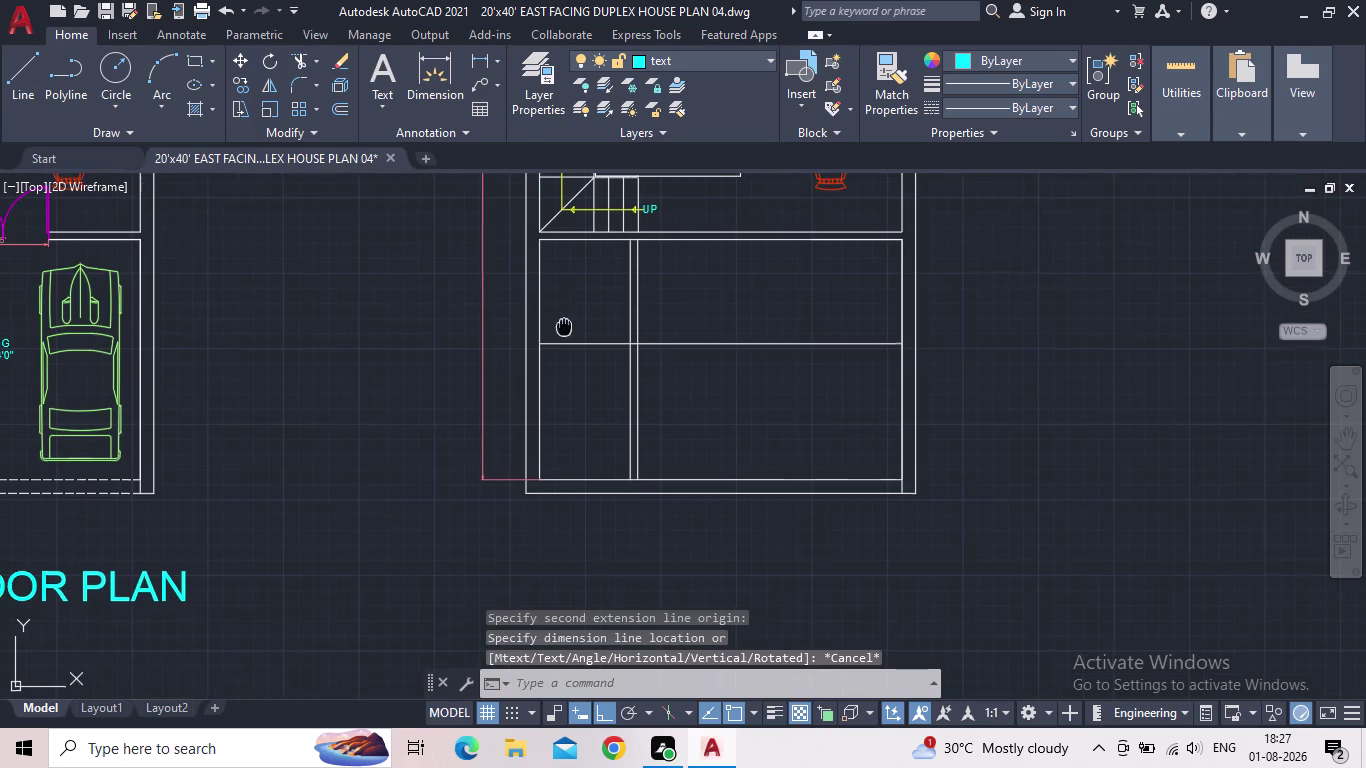
middle_drag(564, 327, 569, 370)
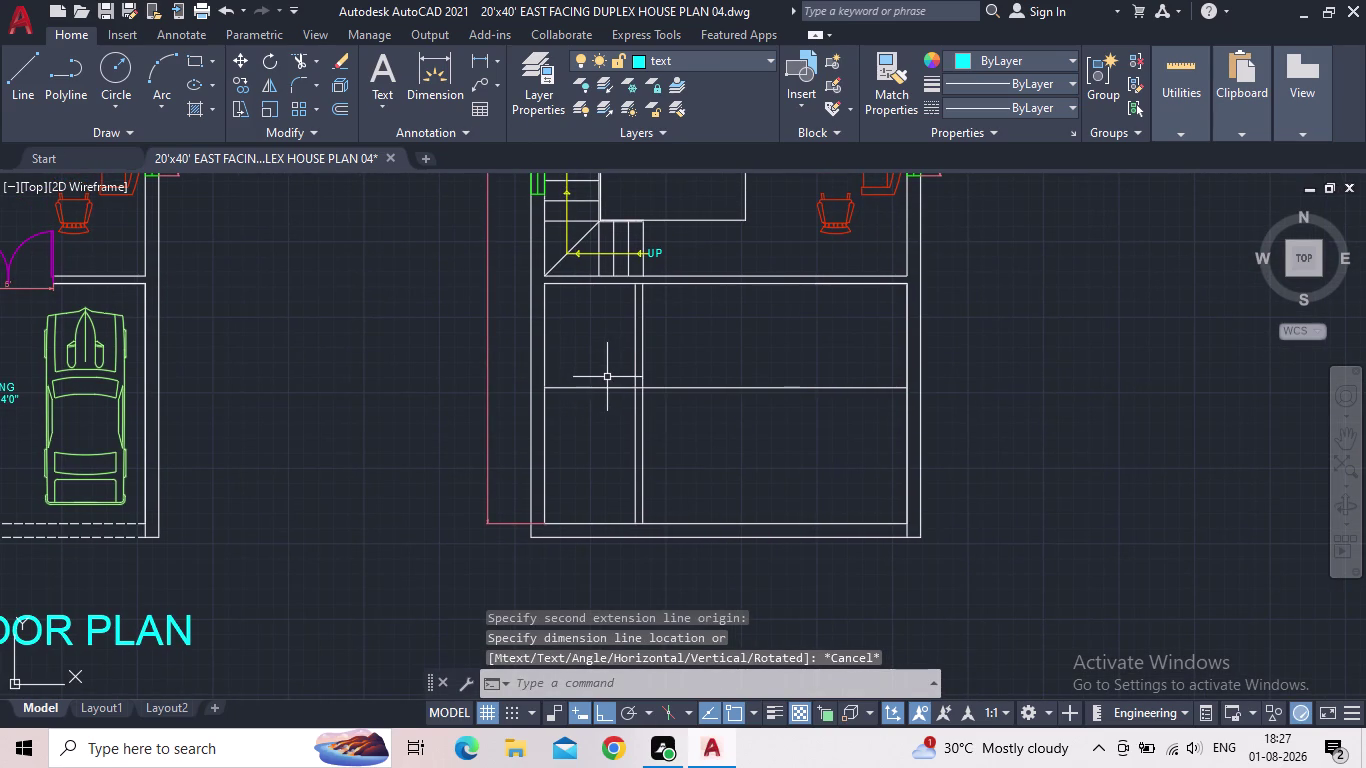
click(603, 388)
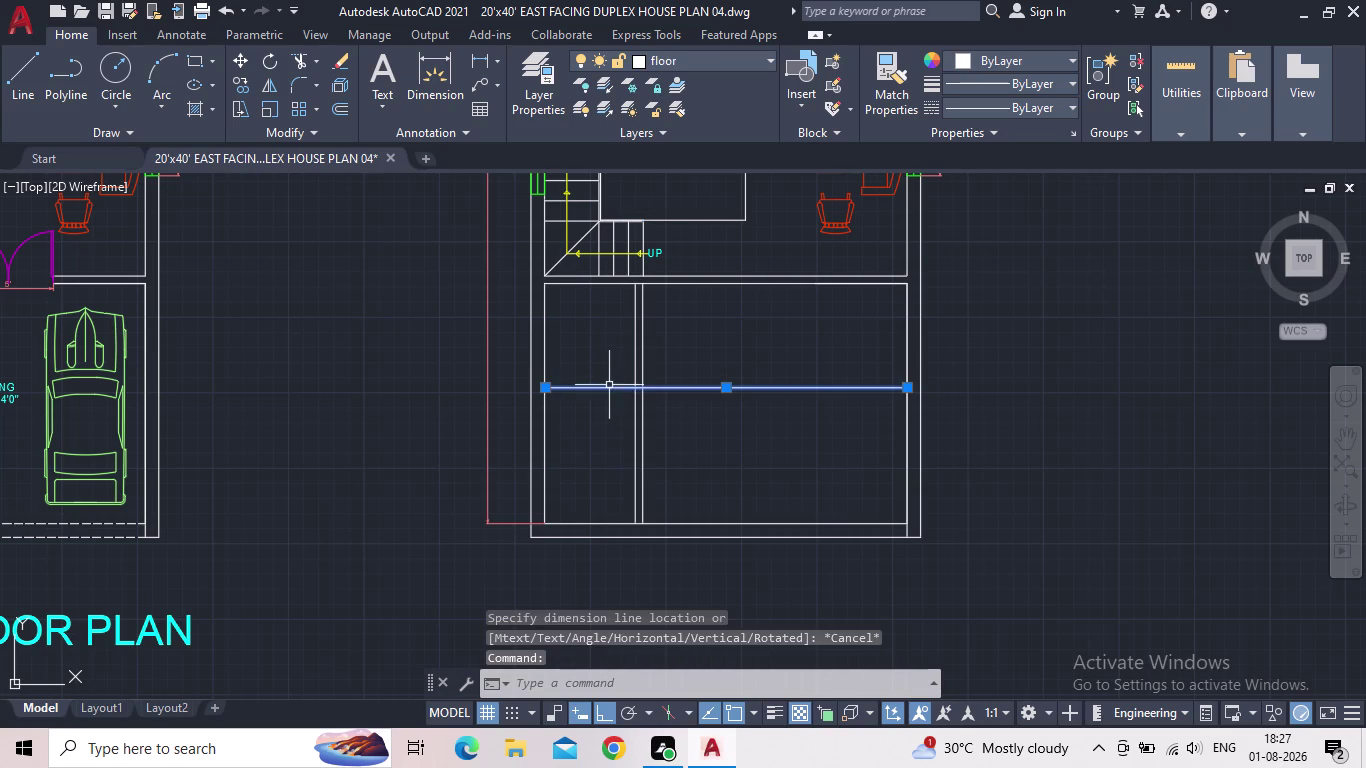
scroll(up, 3)
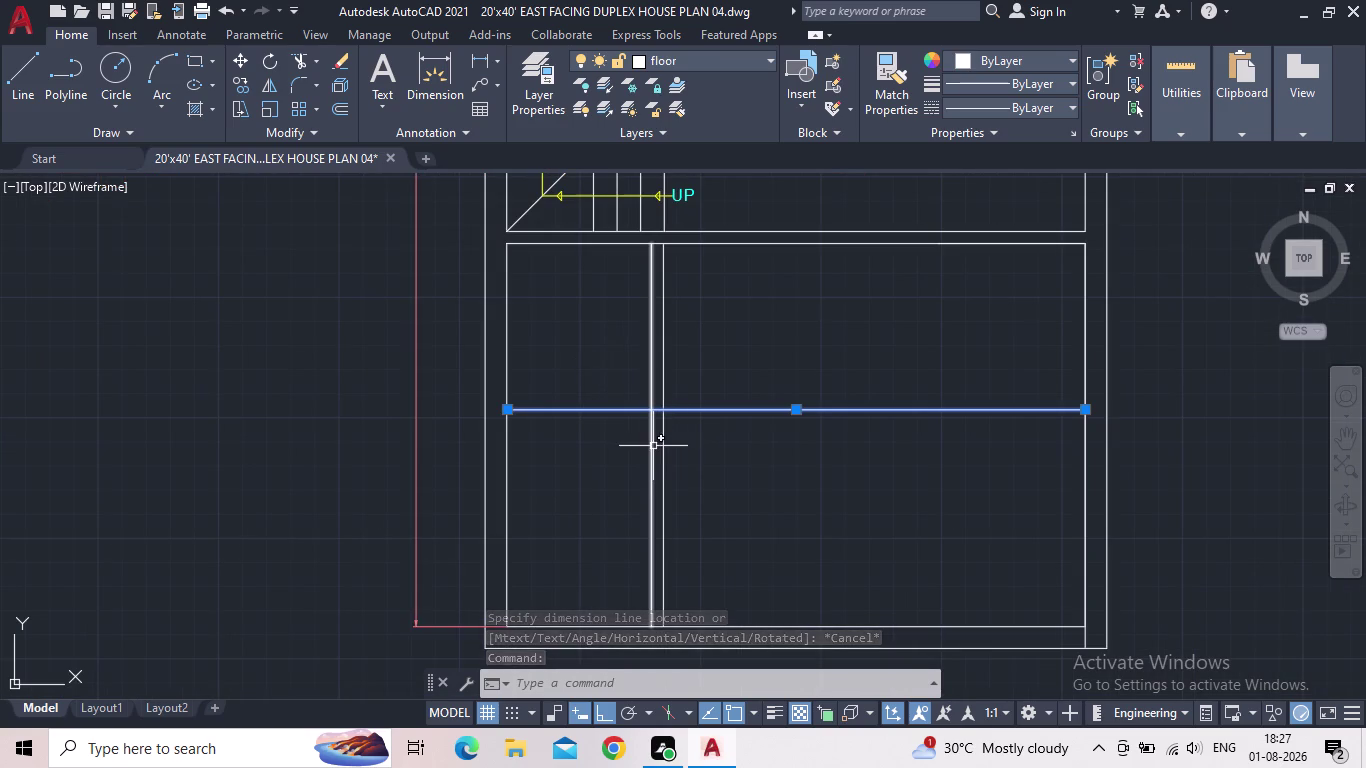
key(Escape)
Offset the new line 5" to form the wall thickness.
key(o)
key(Return)
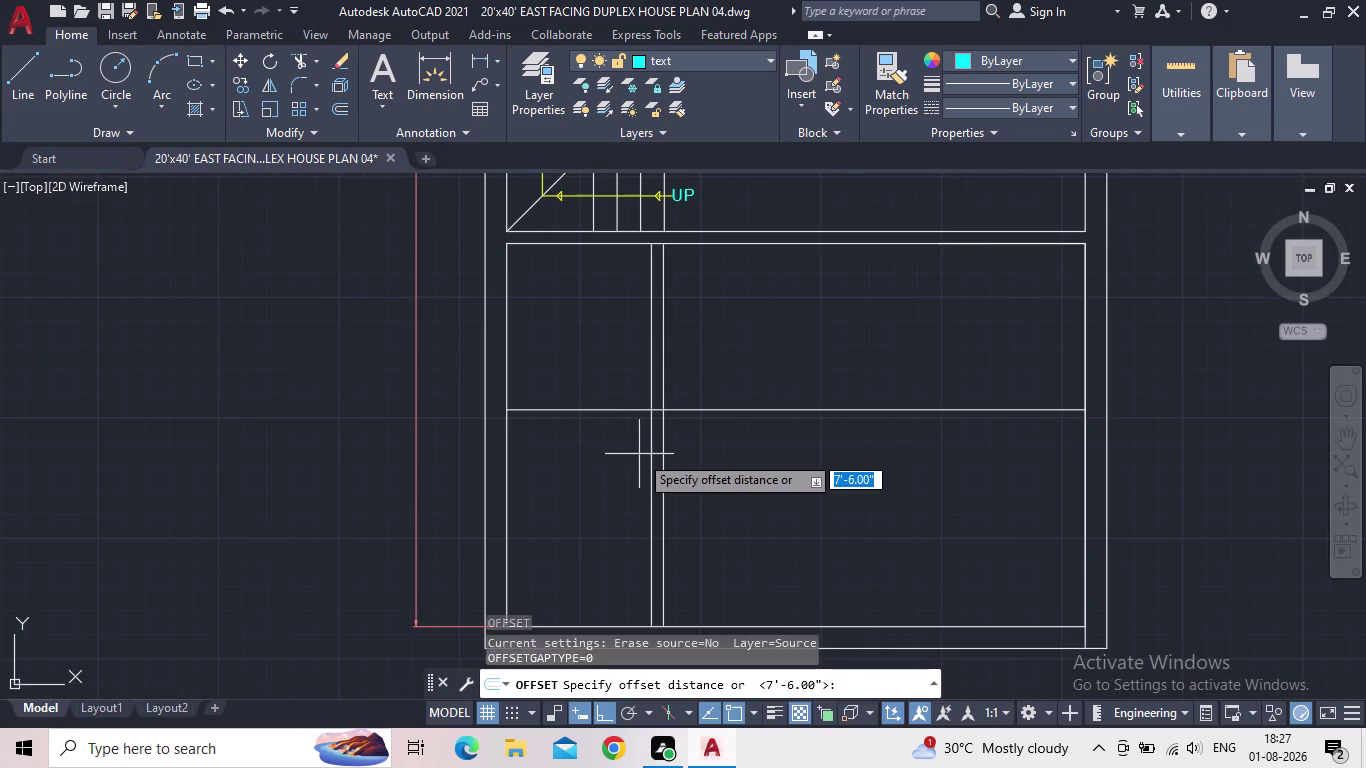
text(5")
key(Return)
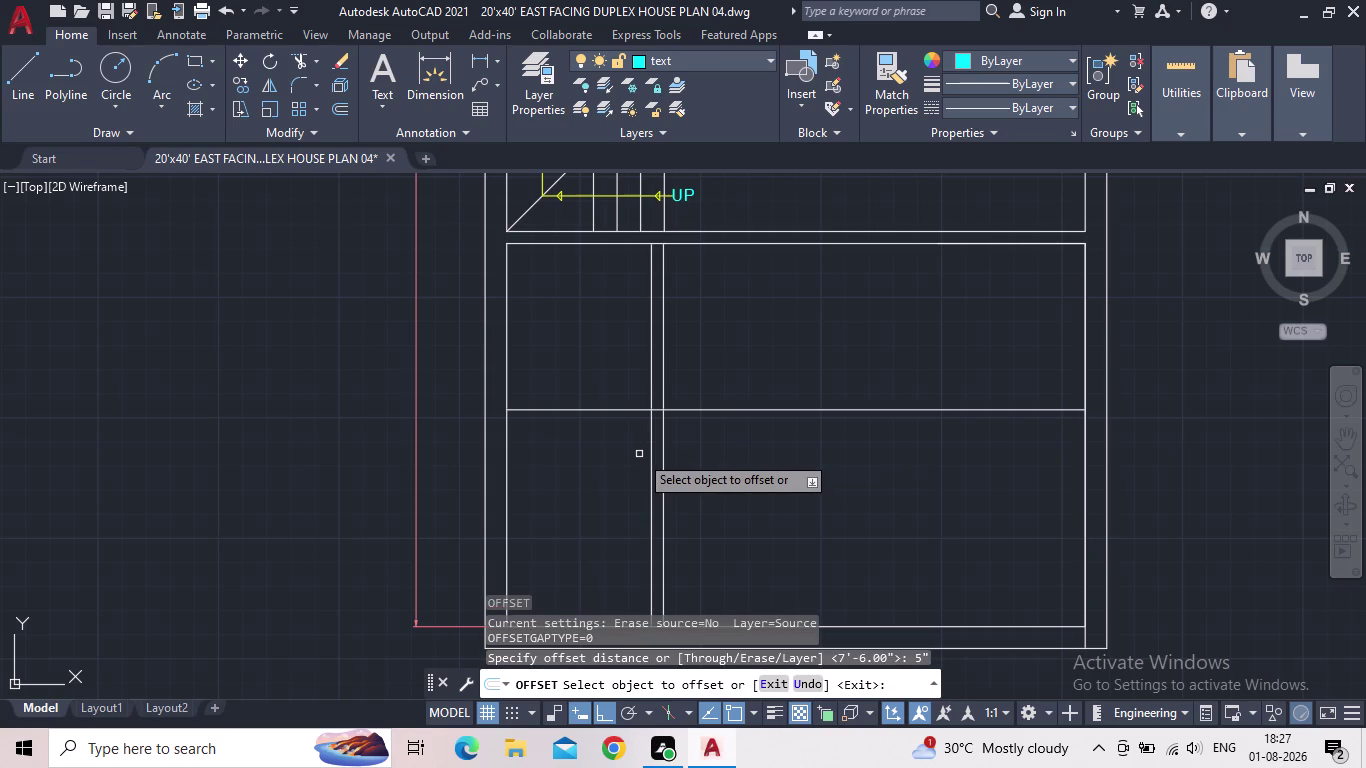
click(584, 411)
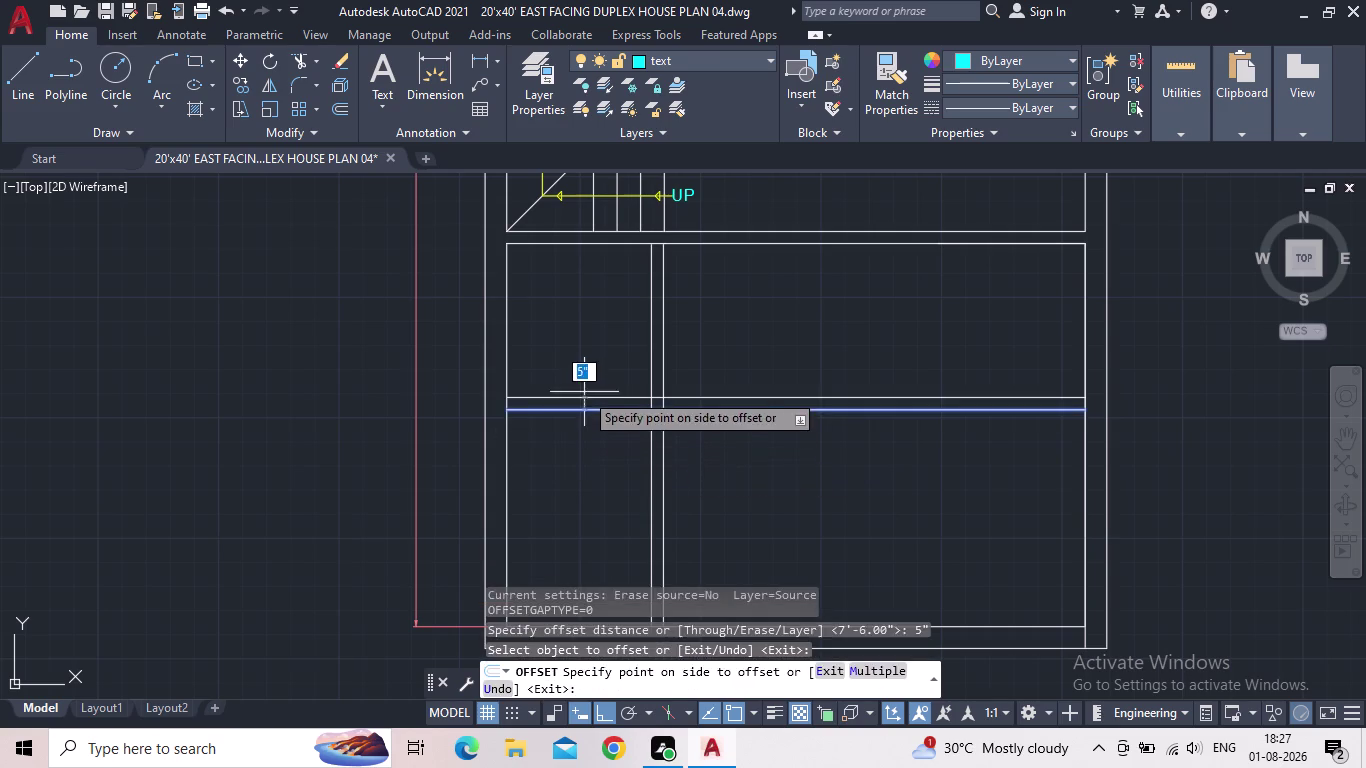
click(586, 383)
key(Escape)
scroll(down, 3)
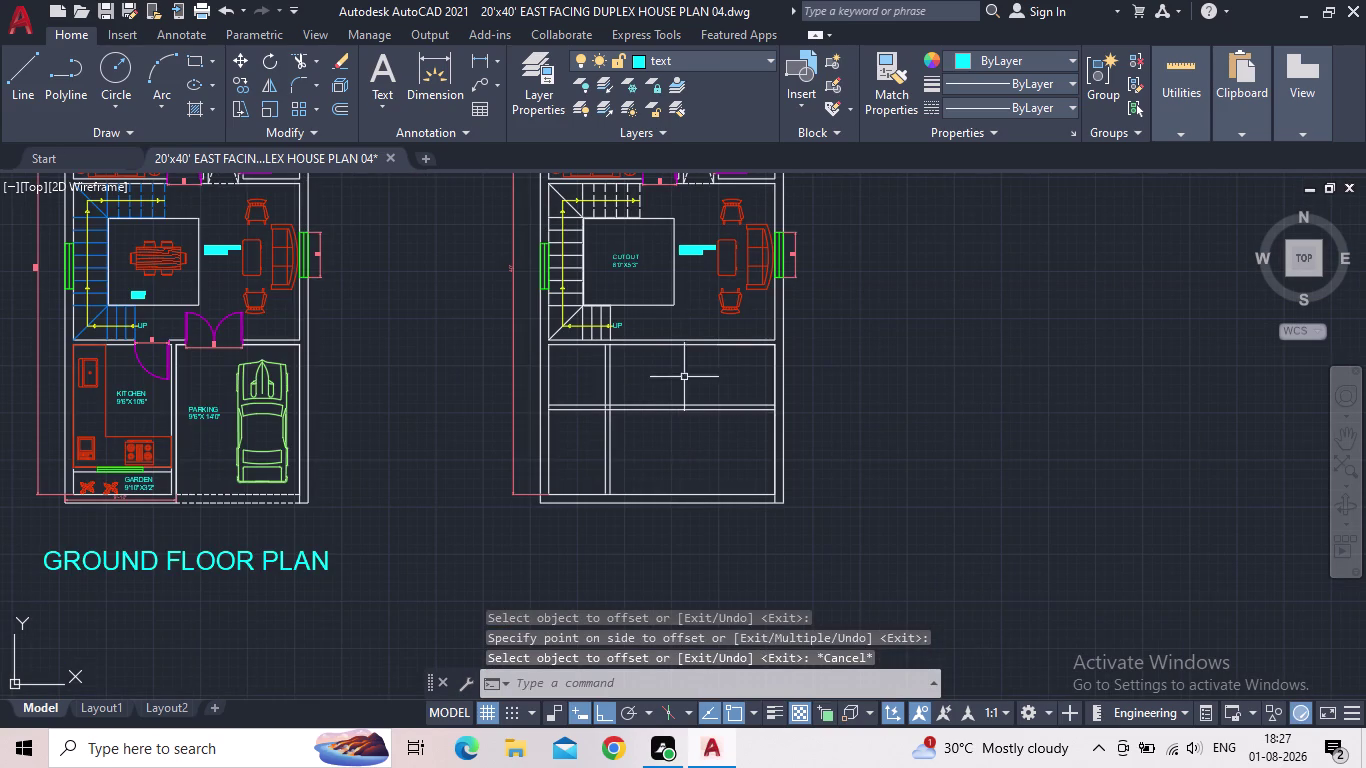
Start trimming the crossing lines with a fence.
key(t)
key(r)
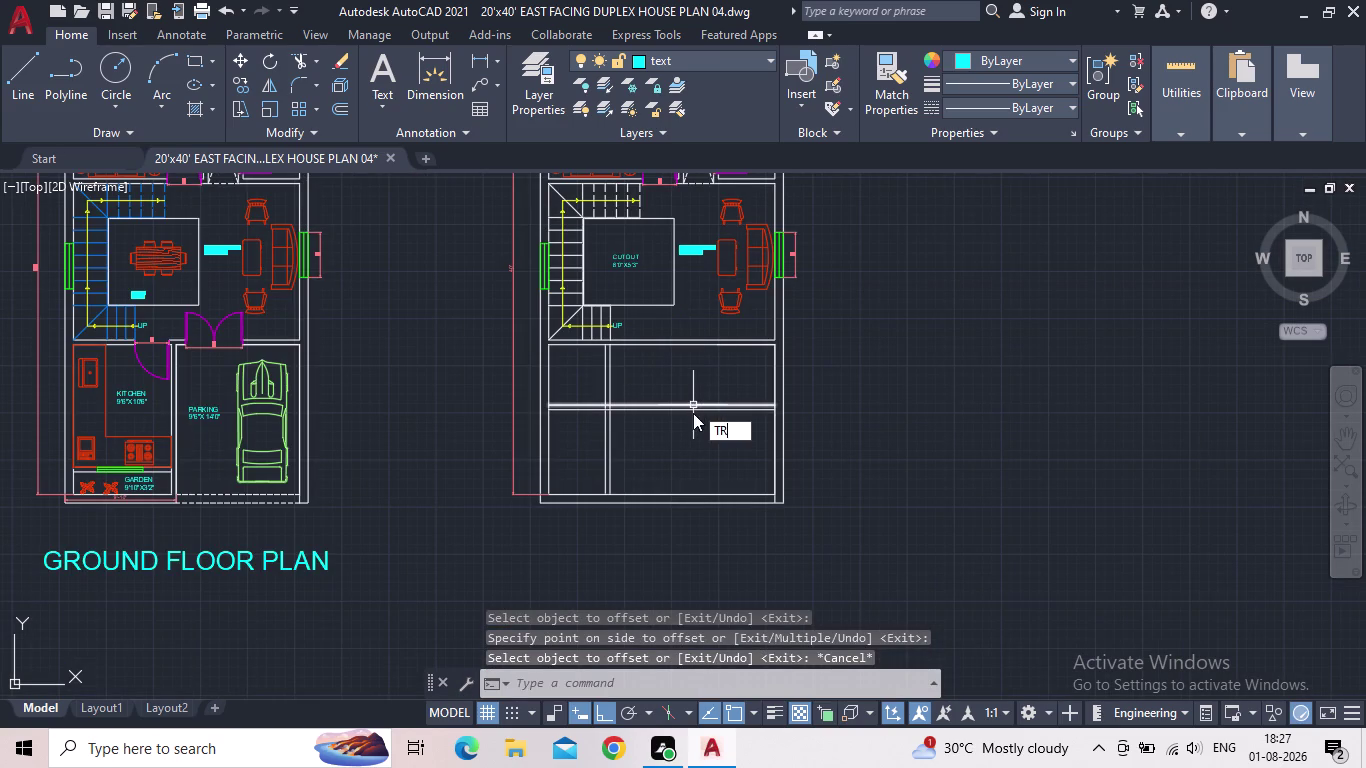
key(Return)
click(708, 420)
Finish the fence trim of the crossing wall lines and center the stair room.
click(679, 390)
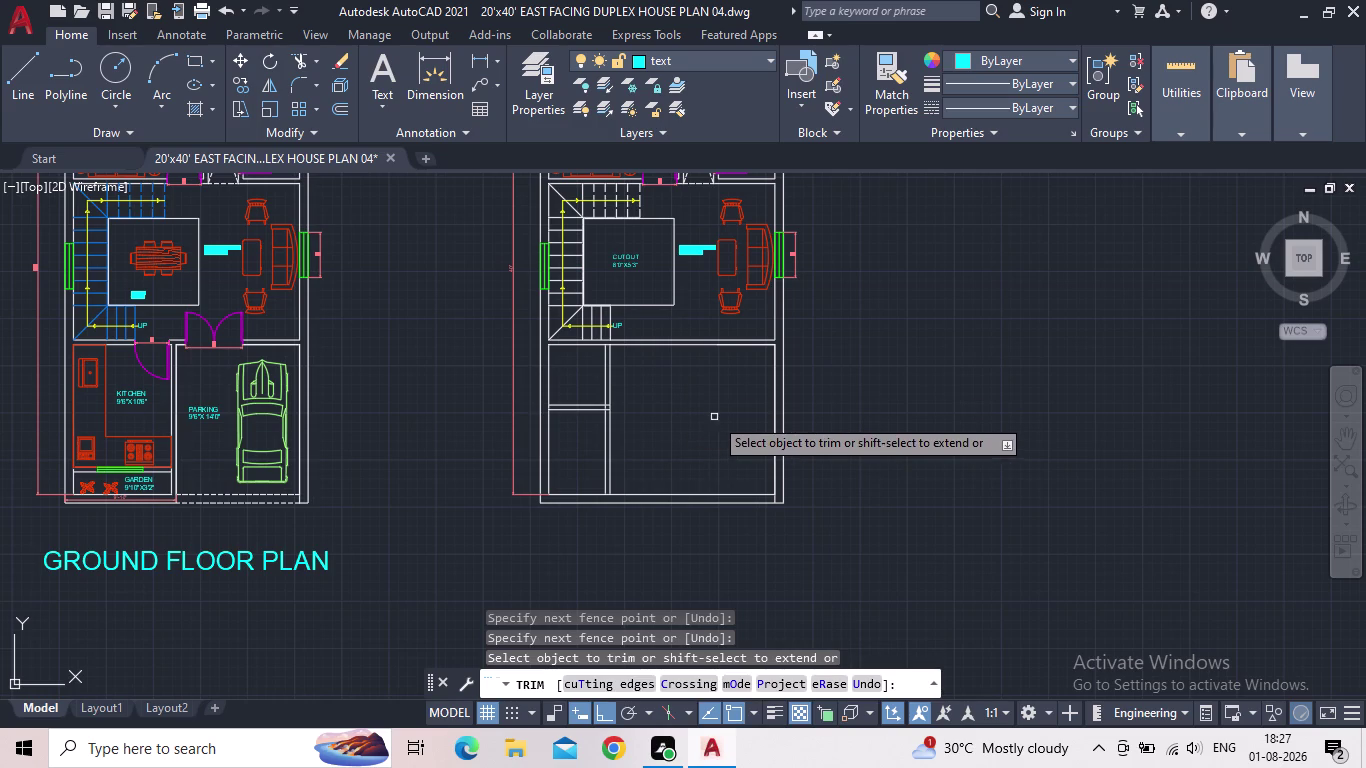
key(Escape)
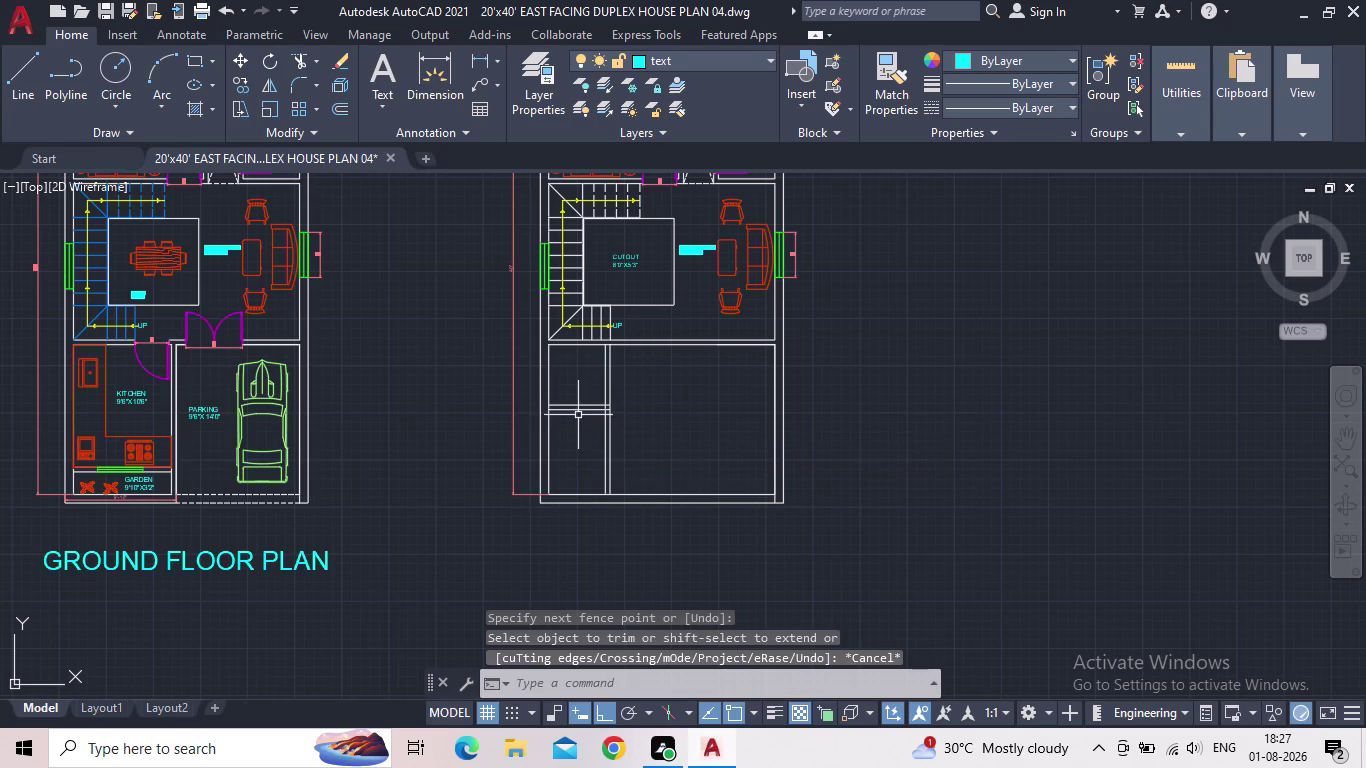
middle_drag(675, 410, 676, 411)
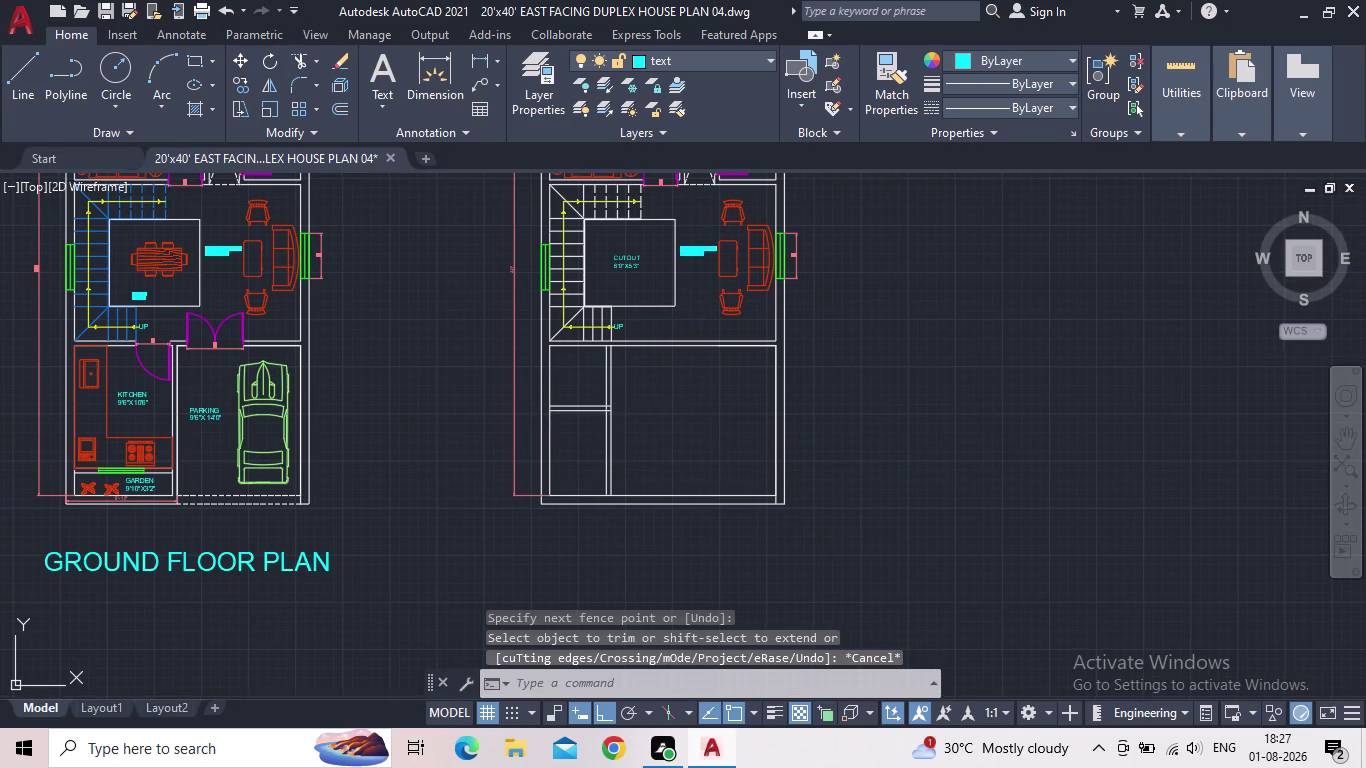
middle_drag(676, 411, 657, 516)
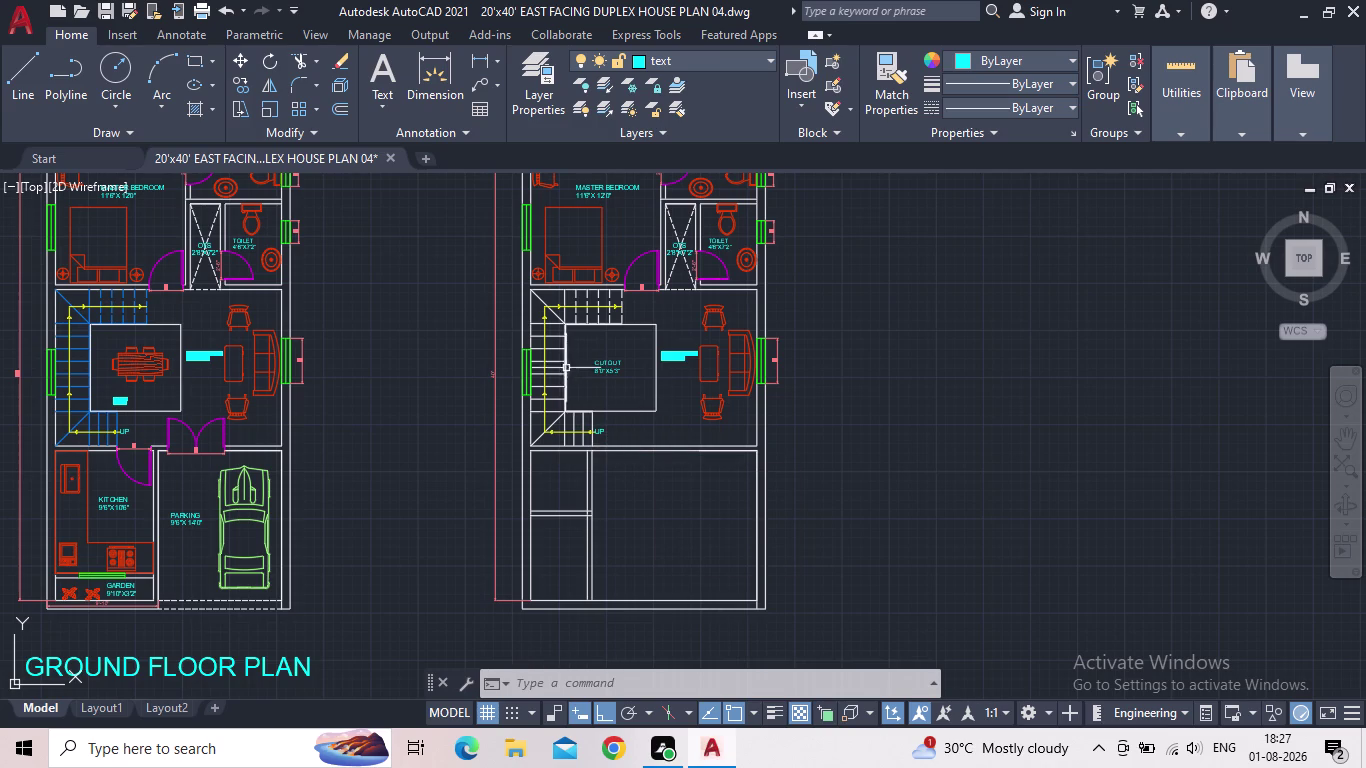
scroll(up, 3)
scroll(up, 3)
middle_drag(565, 469, 695, 428)
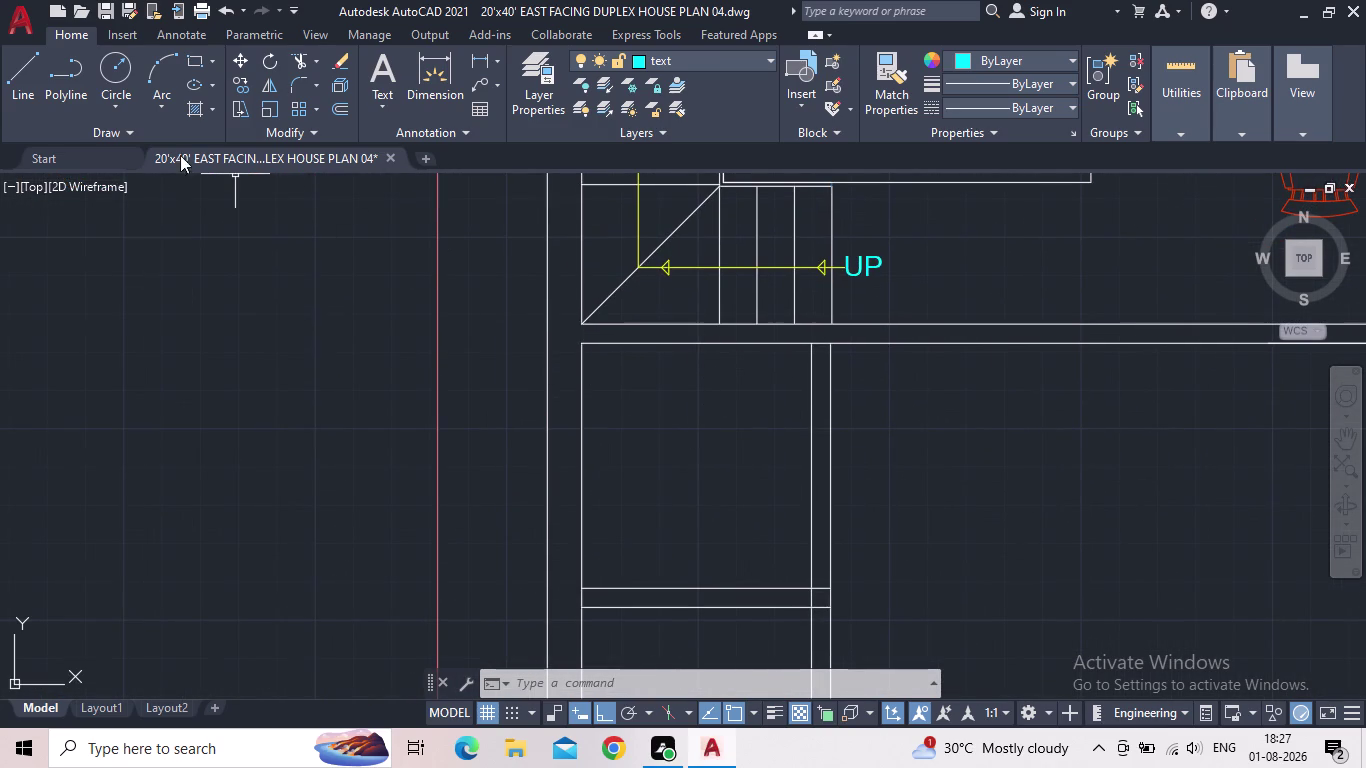
Make 'floor' the current layer in the Layer Properties Manager.
click(193, 63)
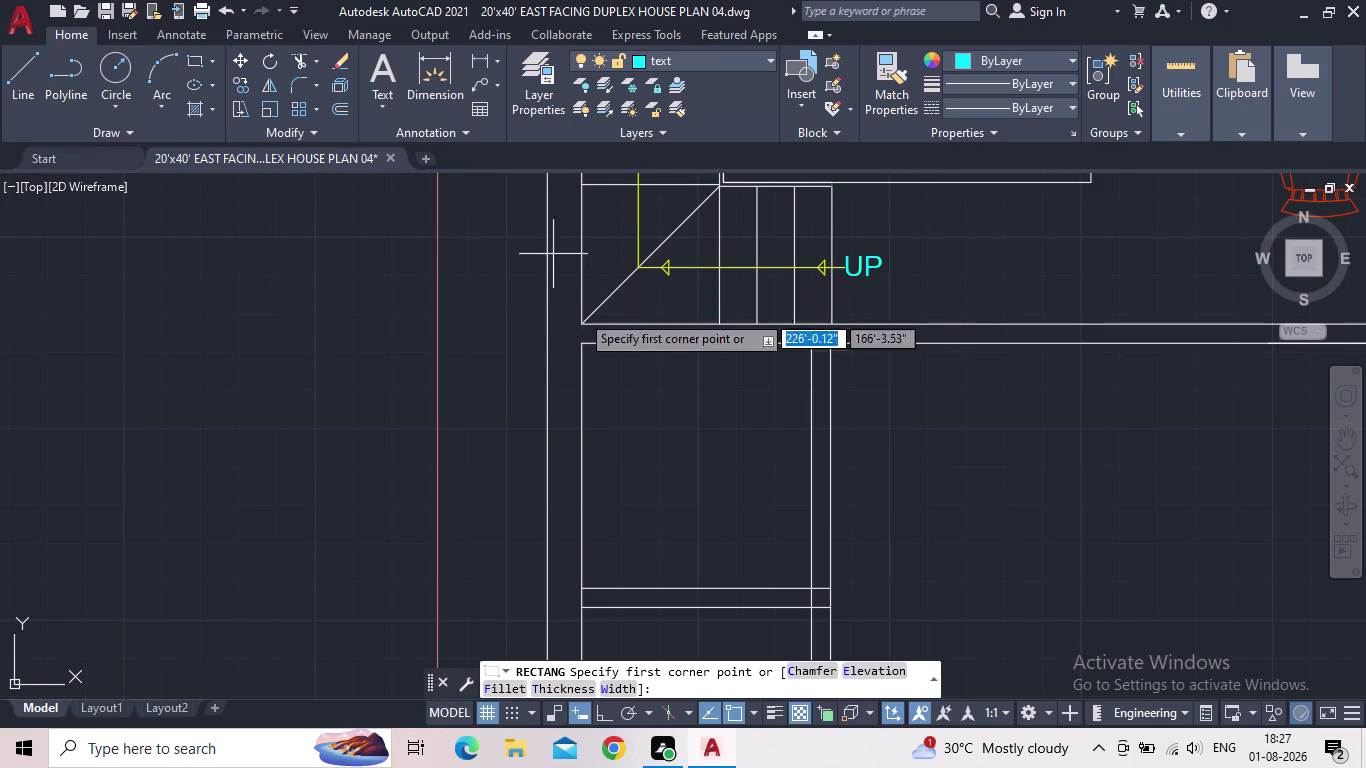
key(Escape)
scroll(down, 3)
click(510, 94)
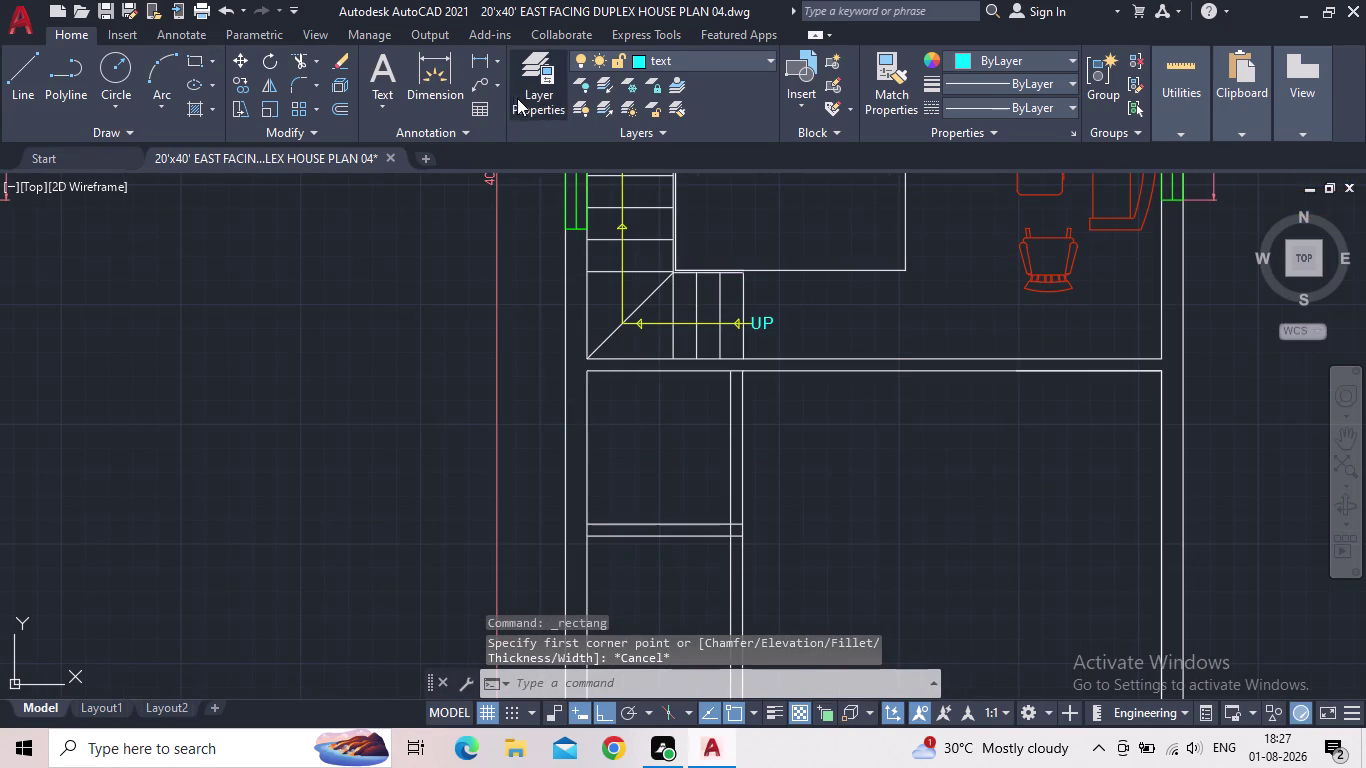
click(377, 457)
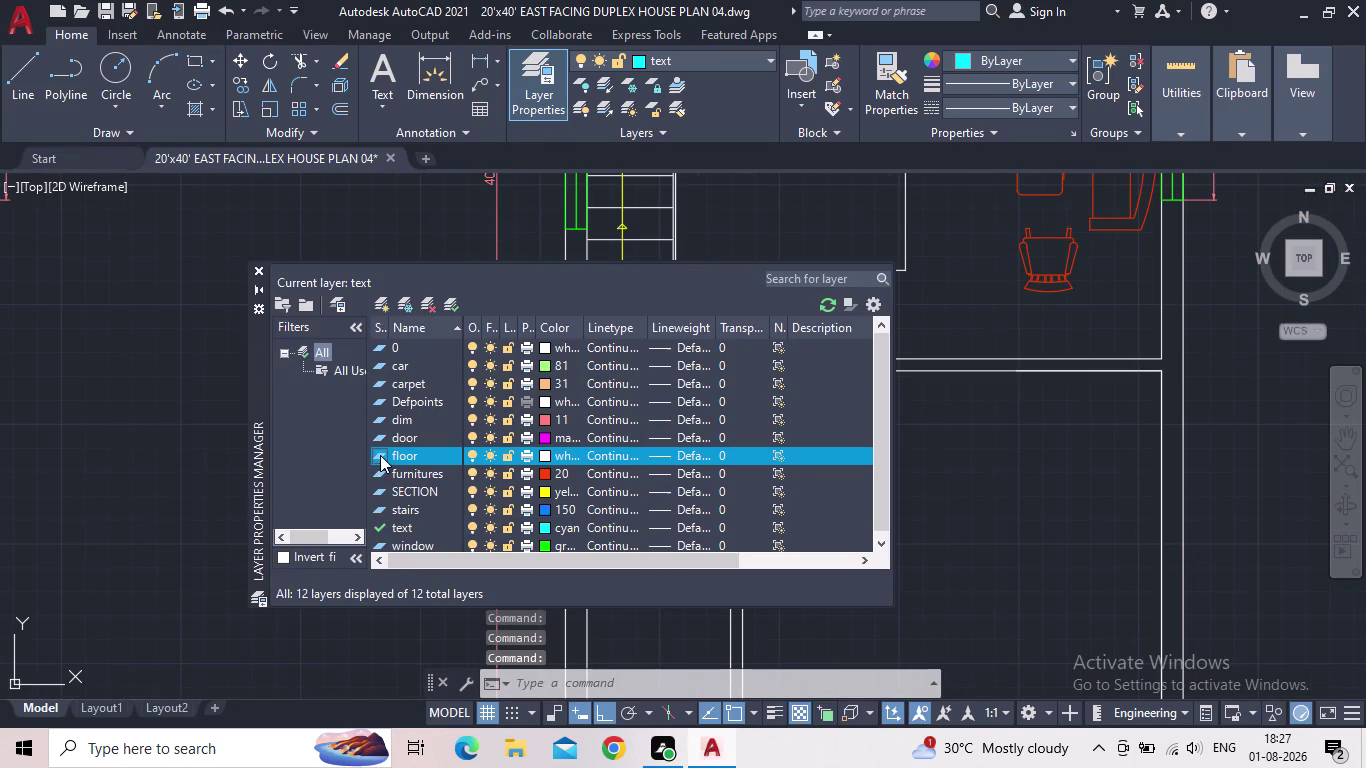
click(380, 455)
double_click(376, 455)
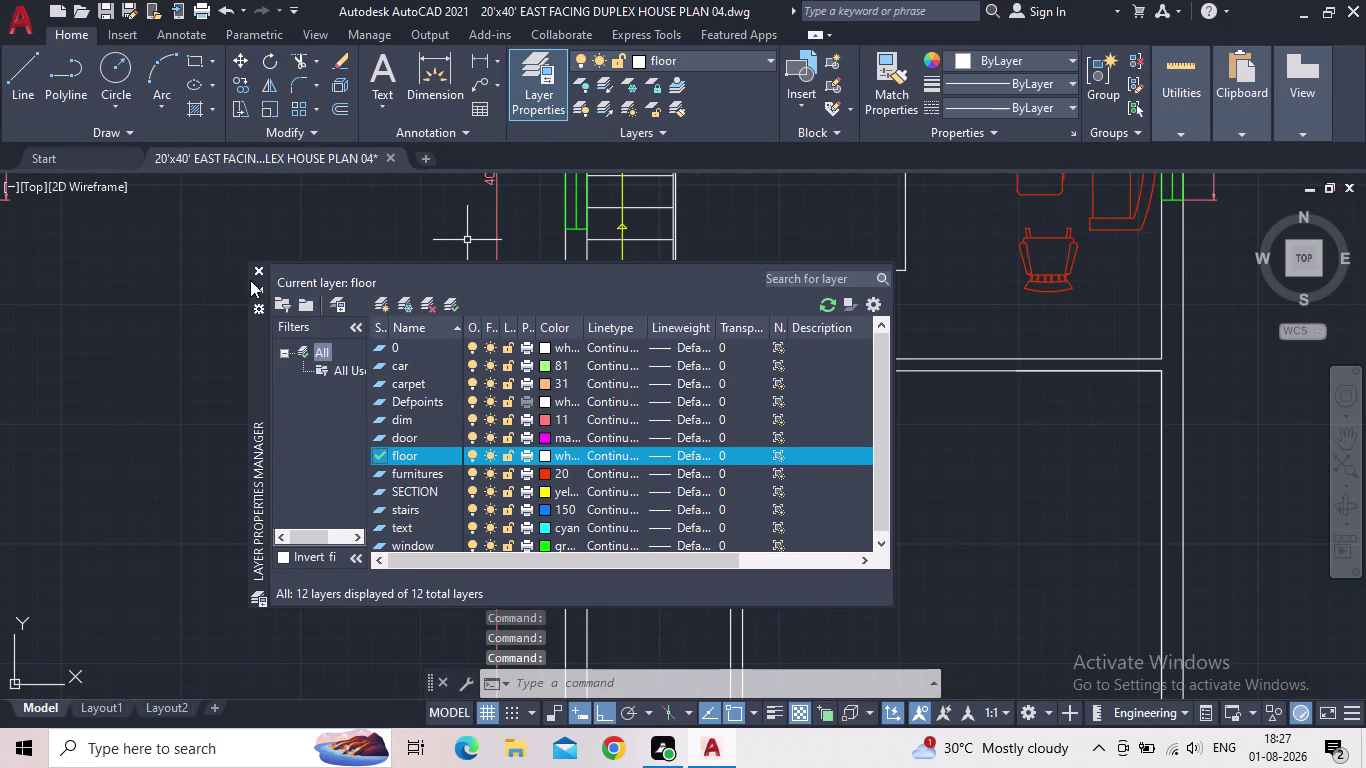
click(256, 271)
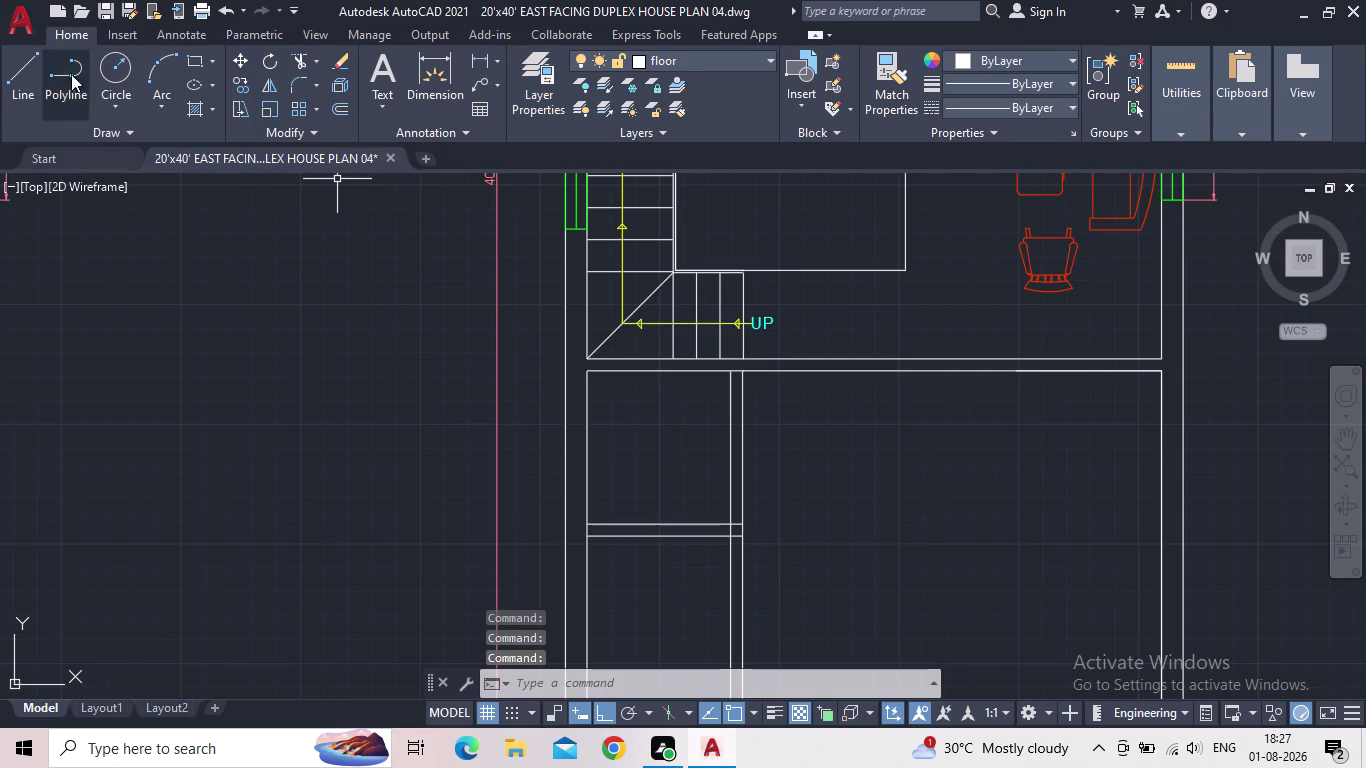
Draw two rectangles inside the room below the staircase.
drag(192, 56, 197, 66)
scroll(up, 3)
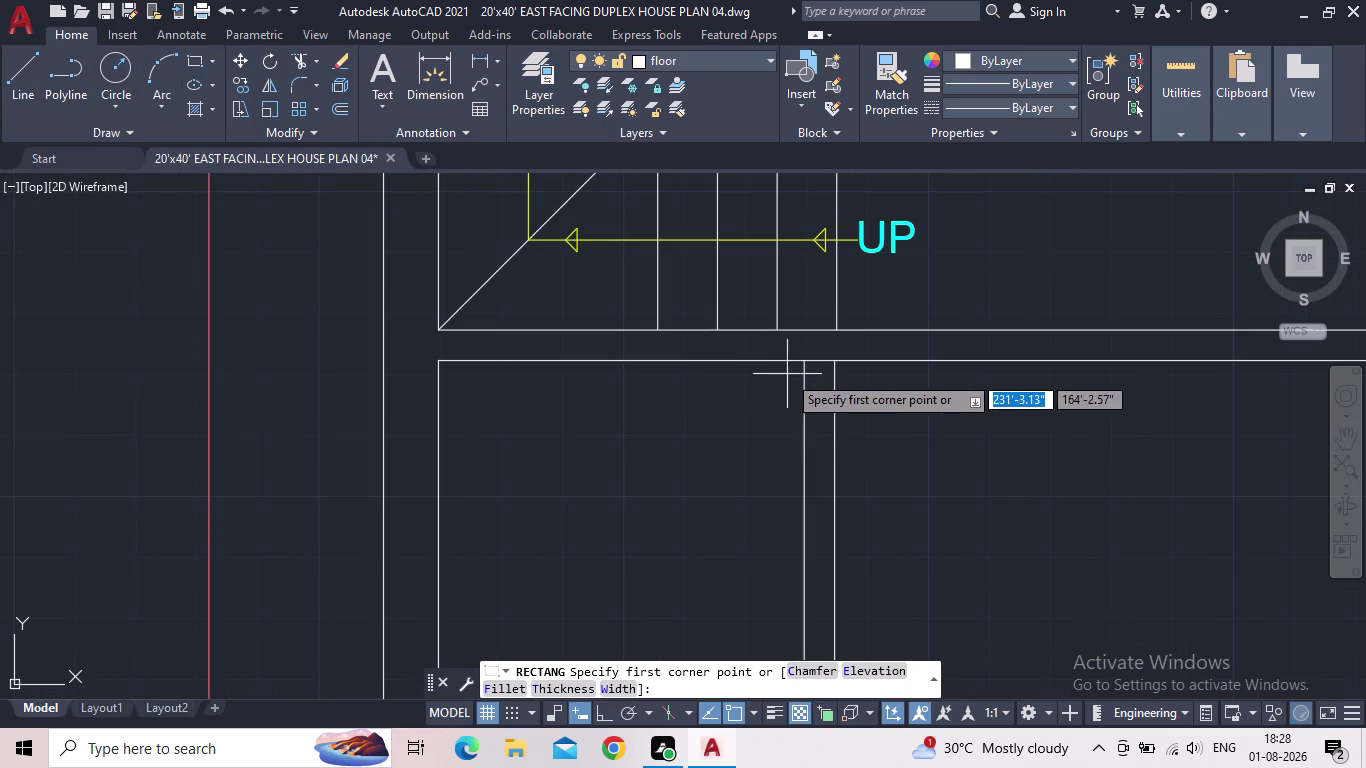
drag(803, 364, 776, 374)
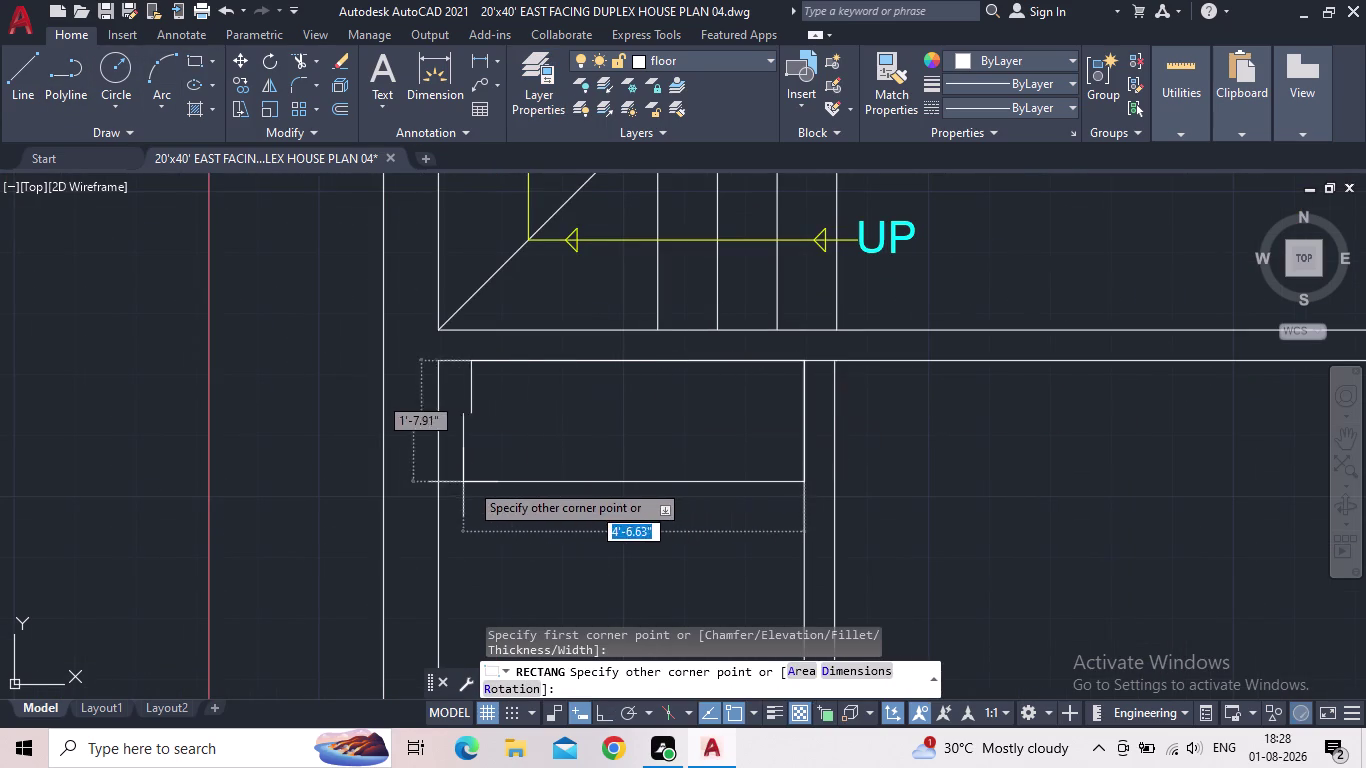
click(444, 479)
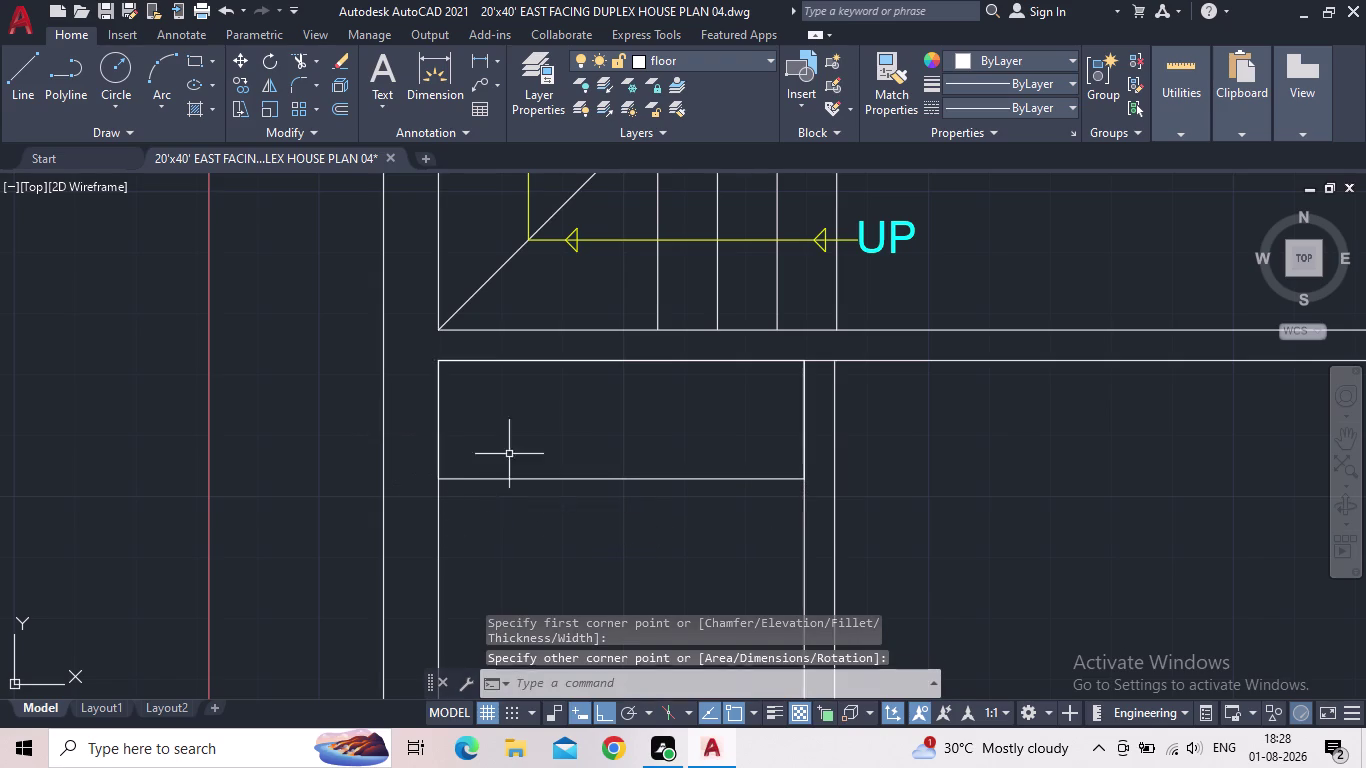
scroll(down, 3)
key(space)
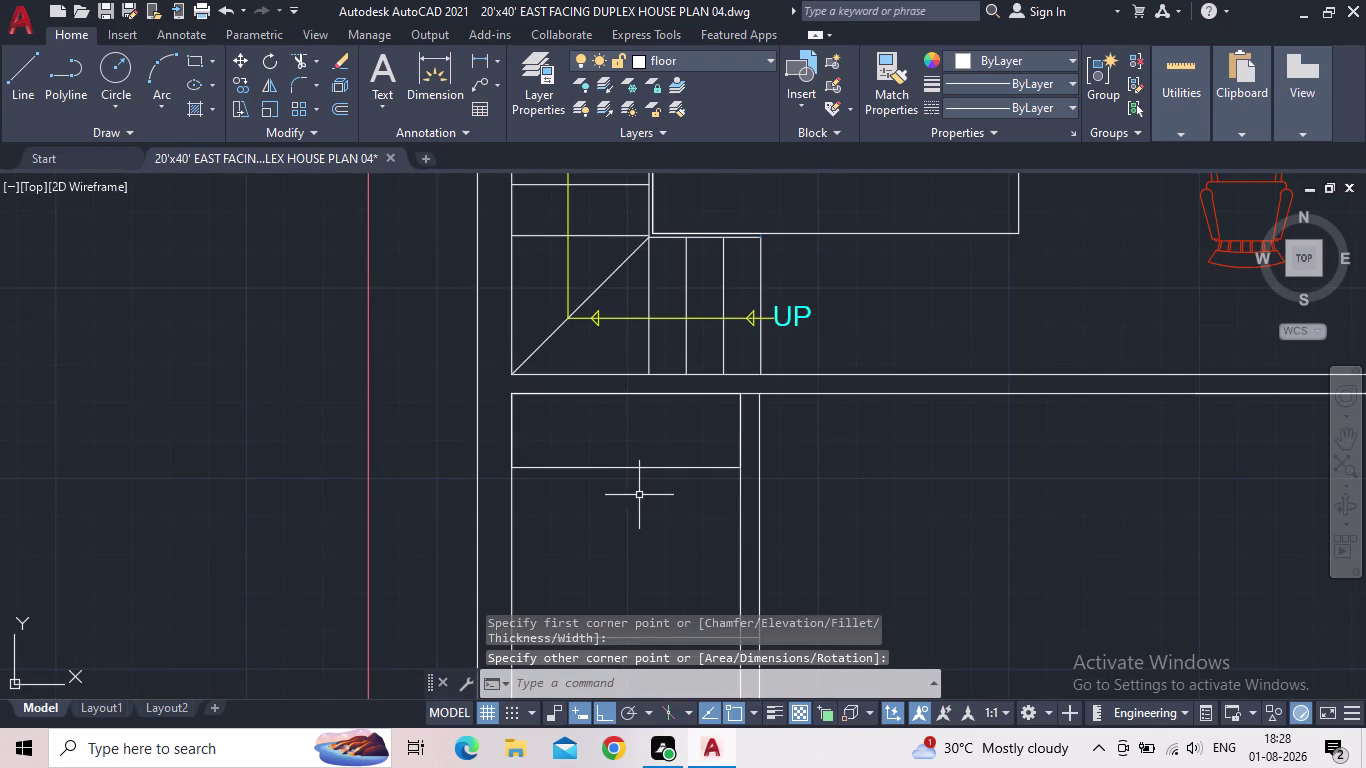
drag(513, 396, 538, 414)
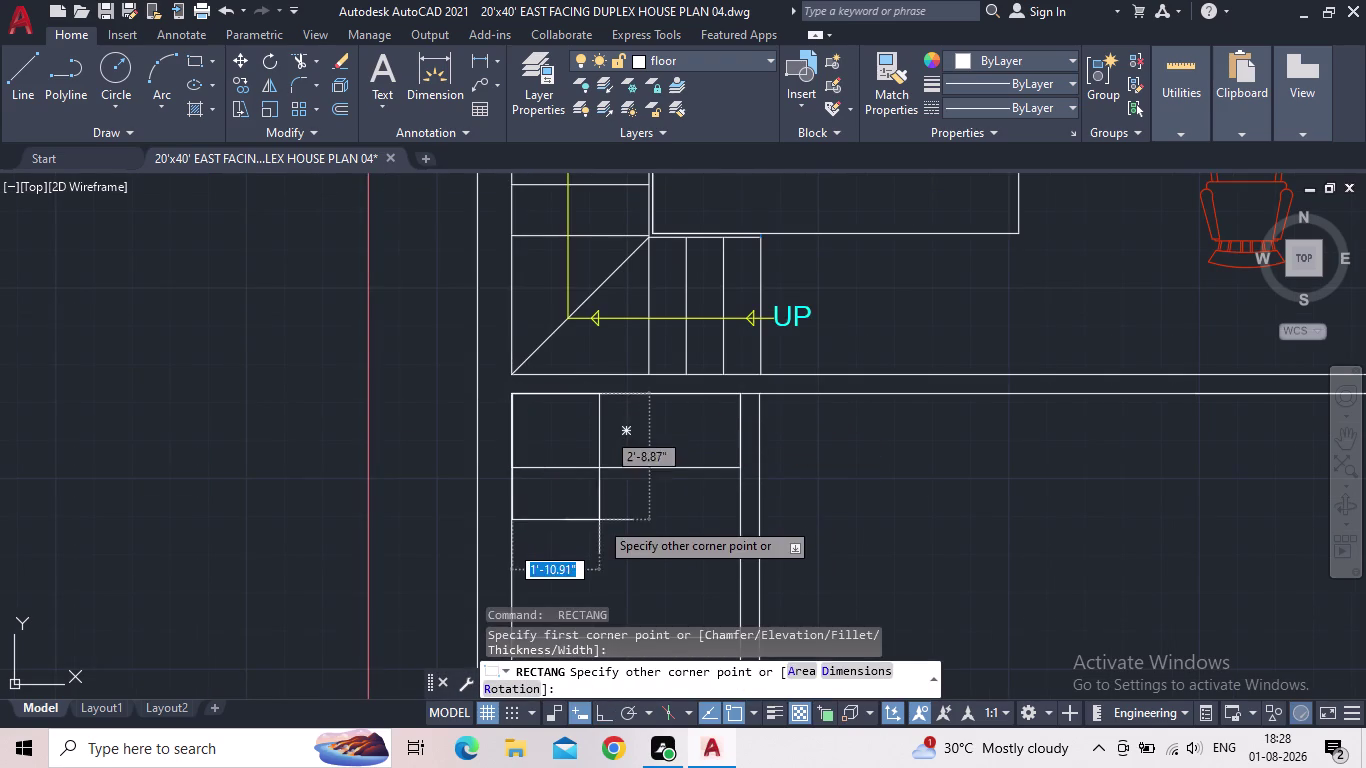
middle_drag(601, 541, 667, 401)
scroll(down, 3)
scroll(up, 3)
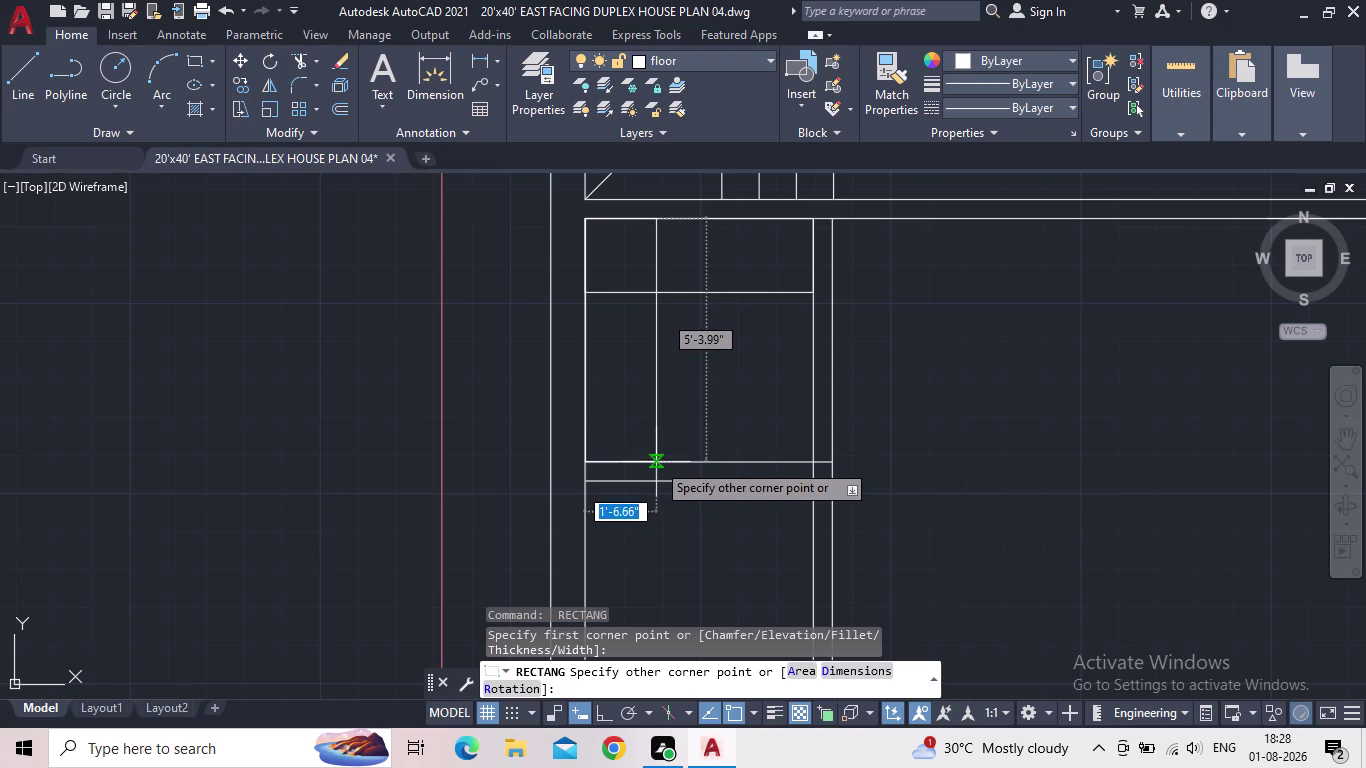
click(656, 462)
key(Escape)
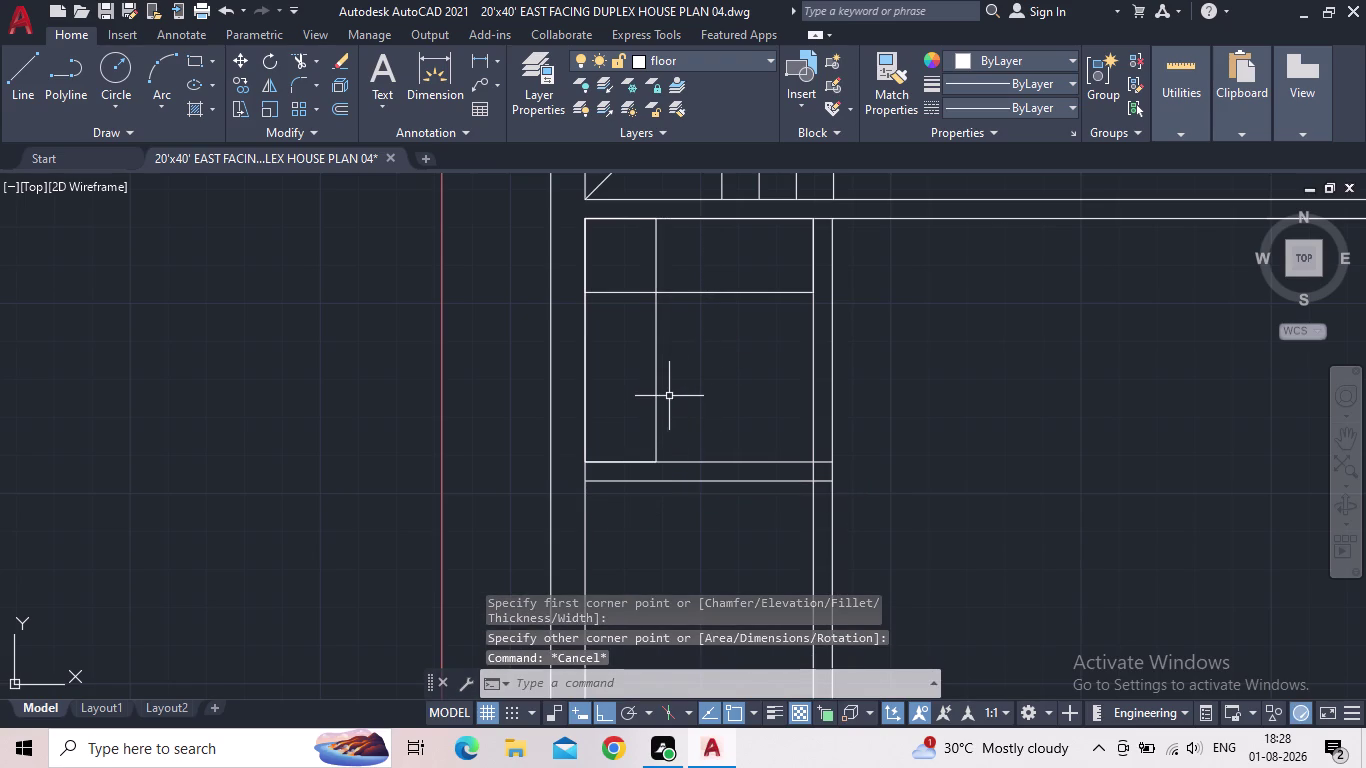
Trim away the overlapping line pieces where the rectangles meet.
key(t)
key(r)
key(Return)
click(631, 318)
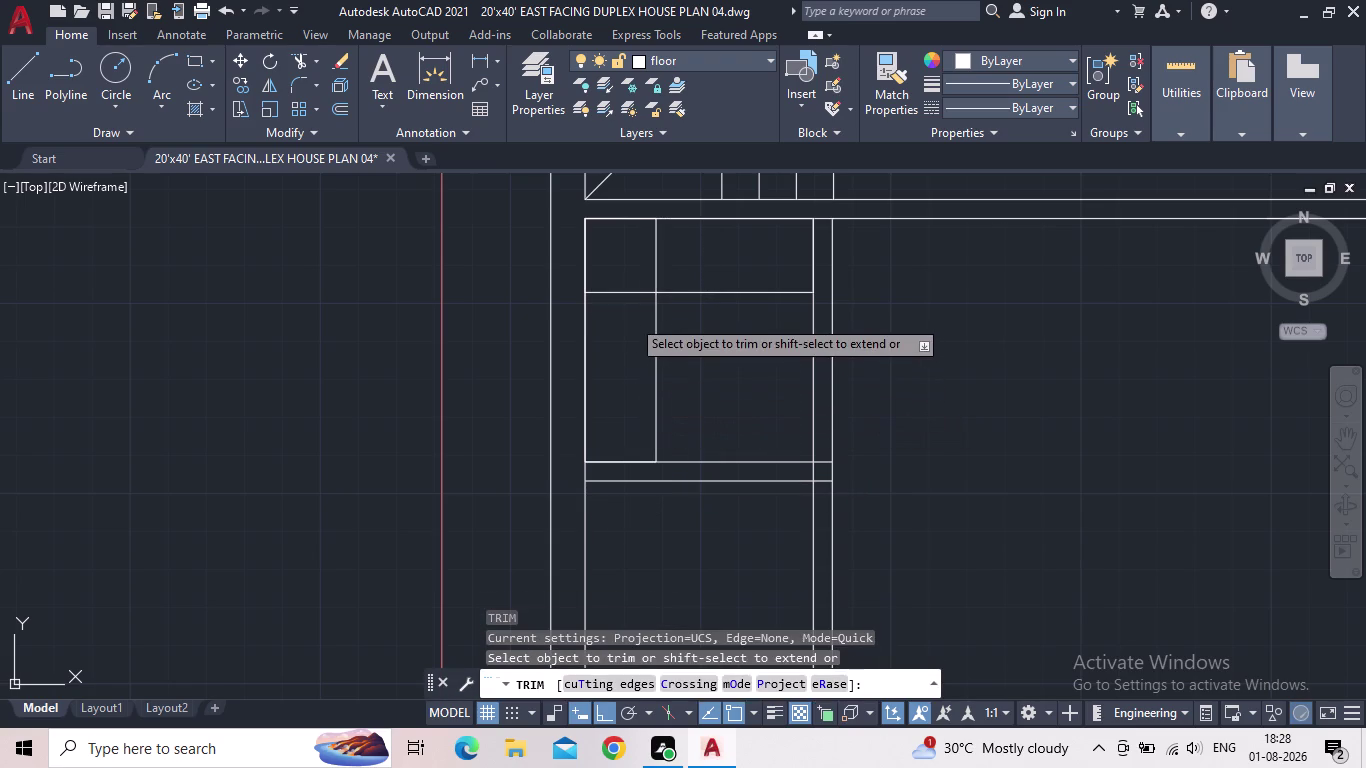
click(622, 283)
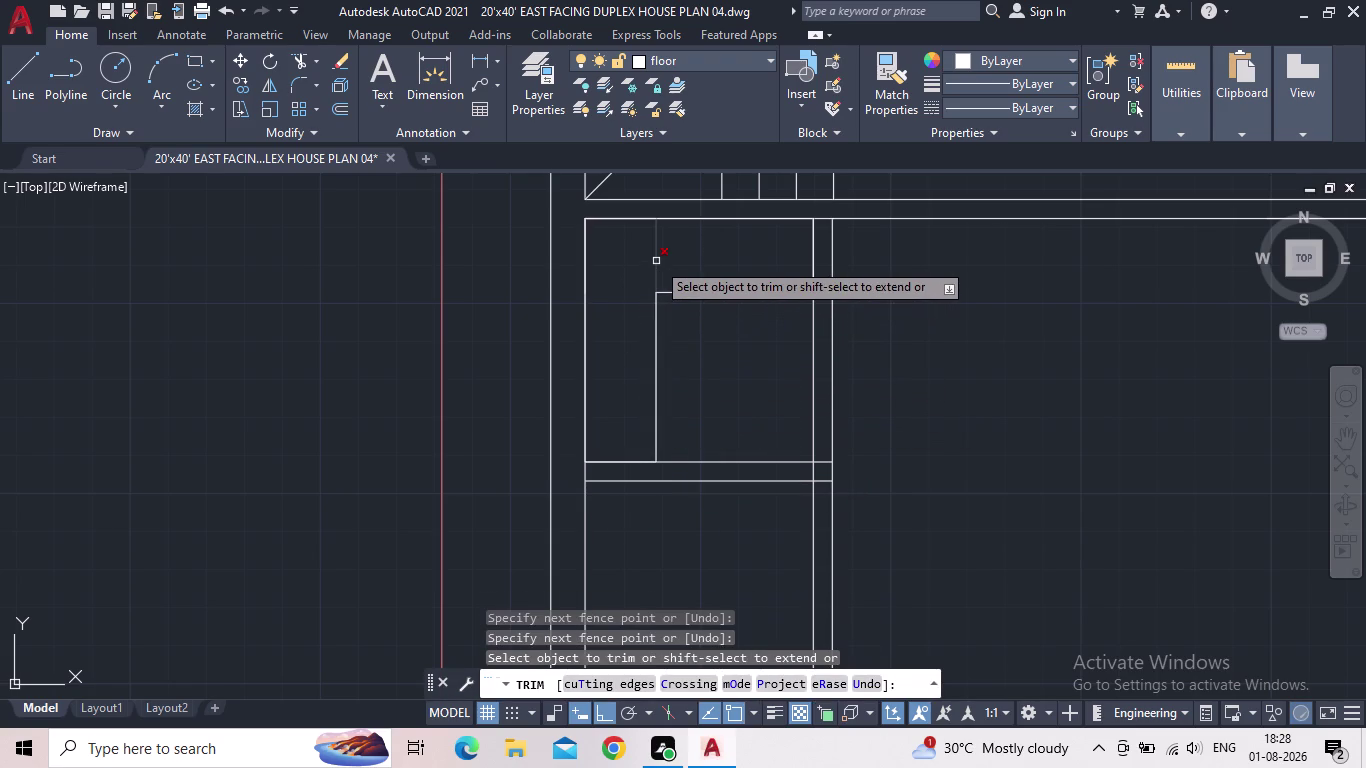
drag(677, 255, 668, 256)
click(641, 256)
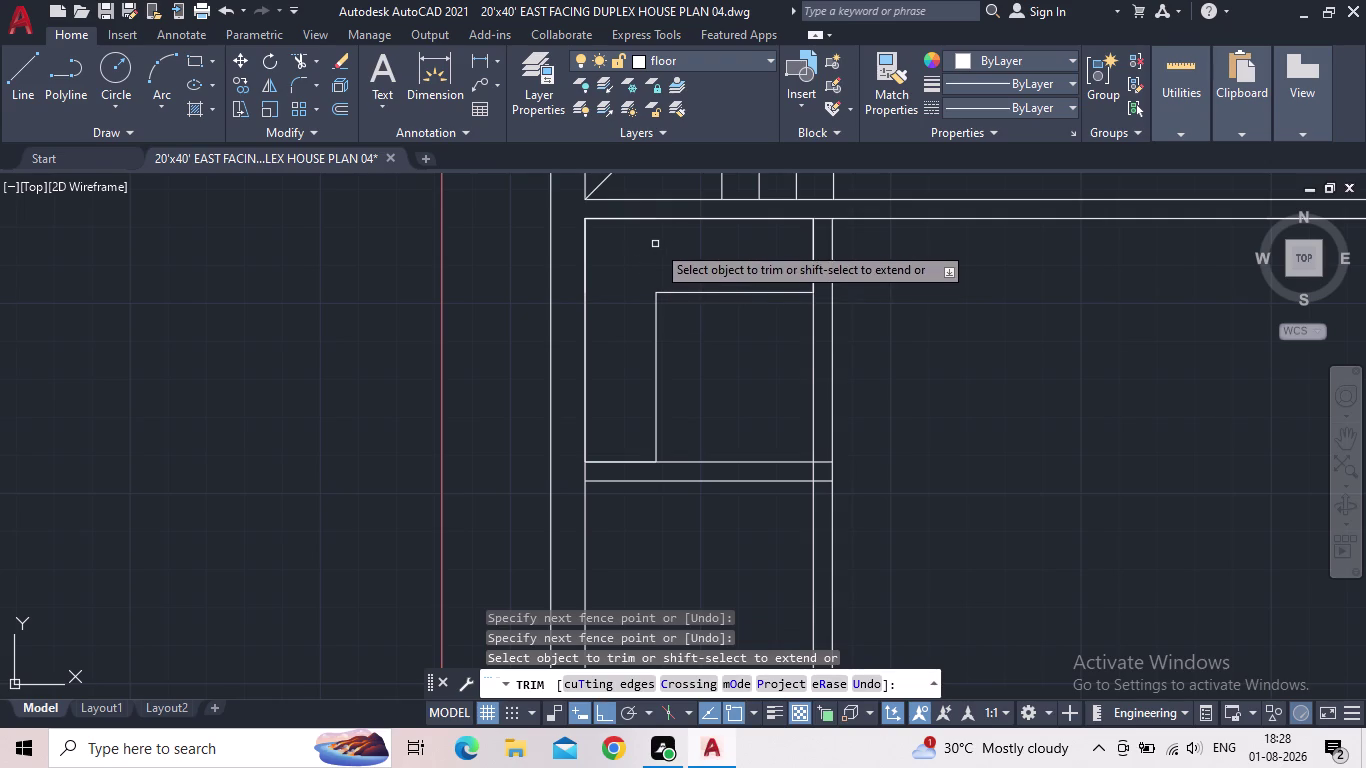
key(Escape)
Bring the room below the stairs into view and select its inner wall outline.
scroll(down, 3)
middle_drag(657, 320, 556, 415)
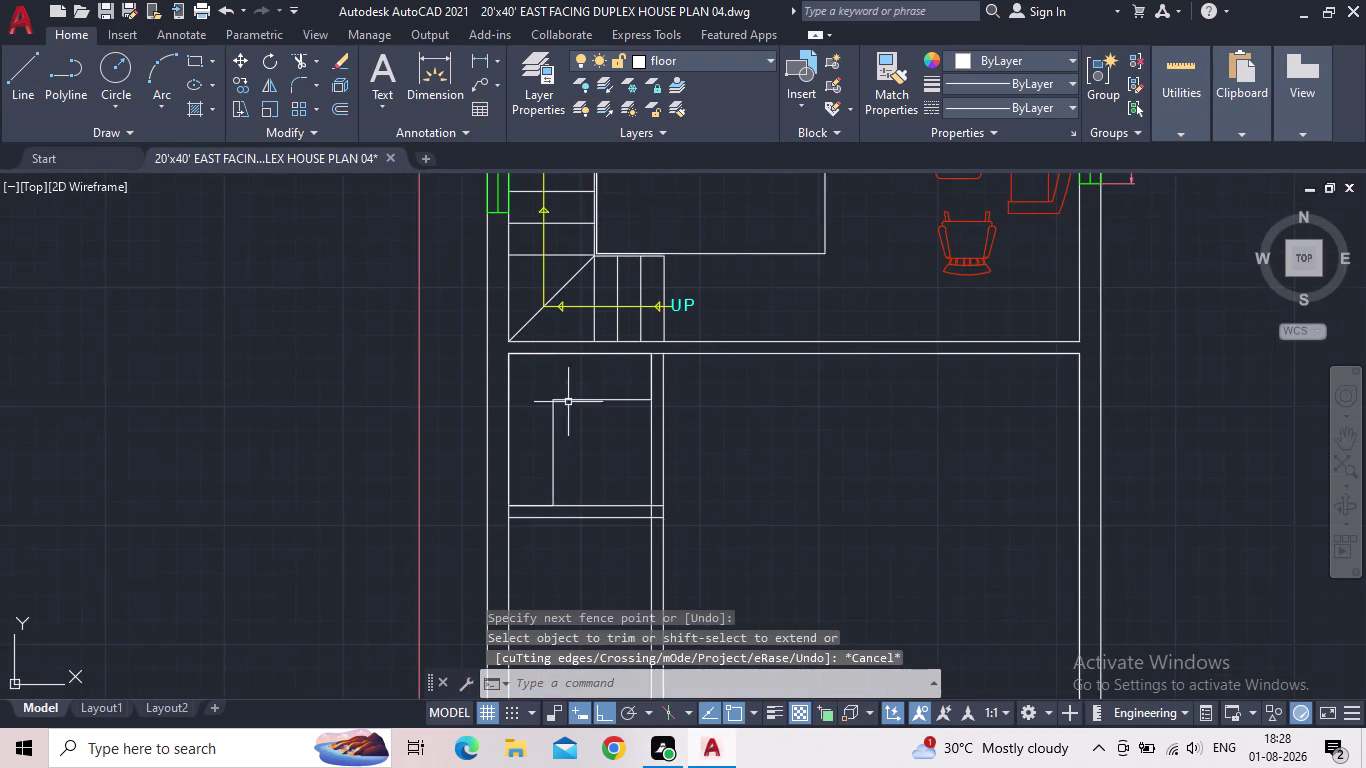
scroll(up, 3)
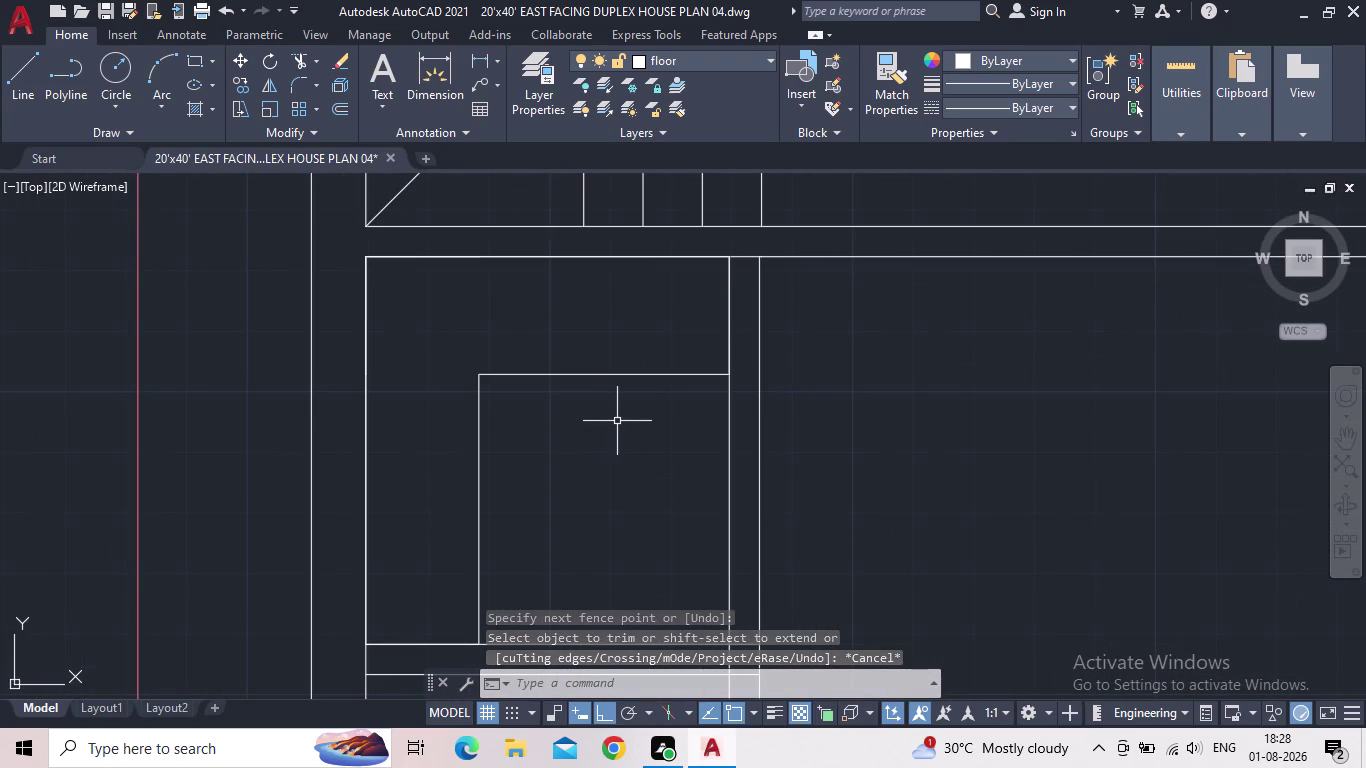
scroll(up, 3)
middle_drag(629, 479, 668, 415)
scroll(down, 3)
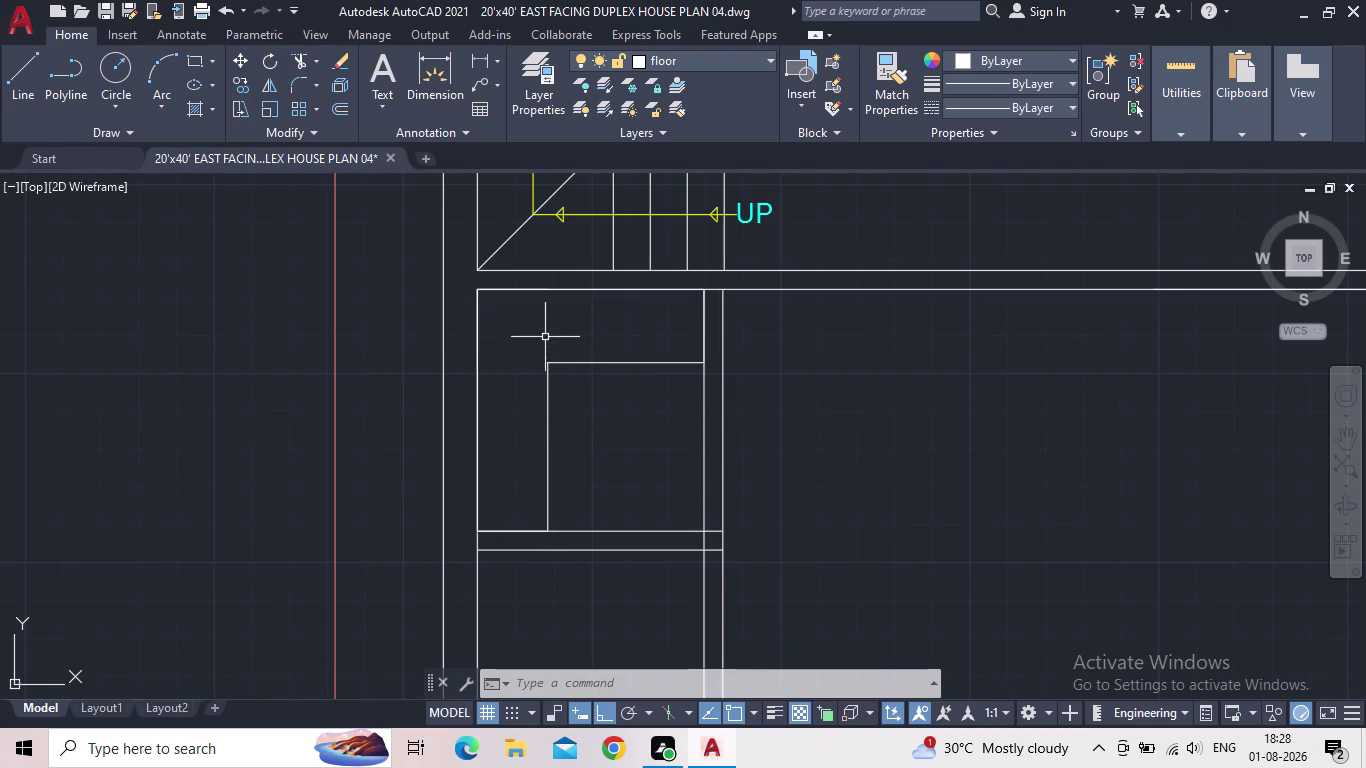
click(573, 289)
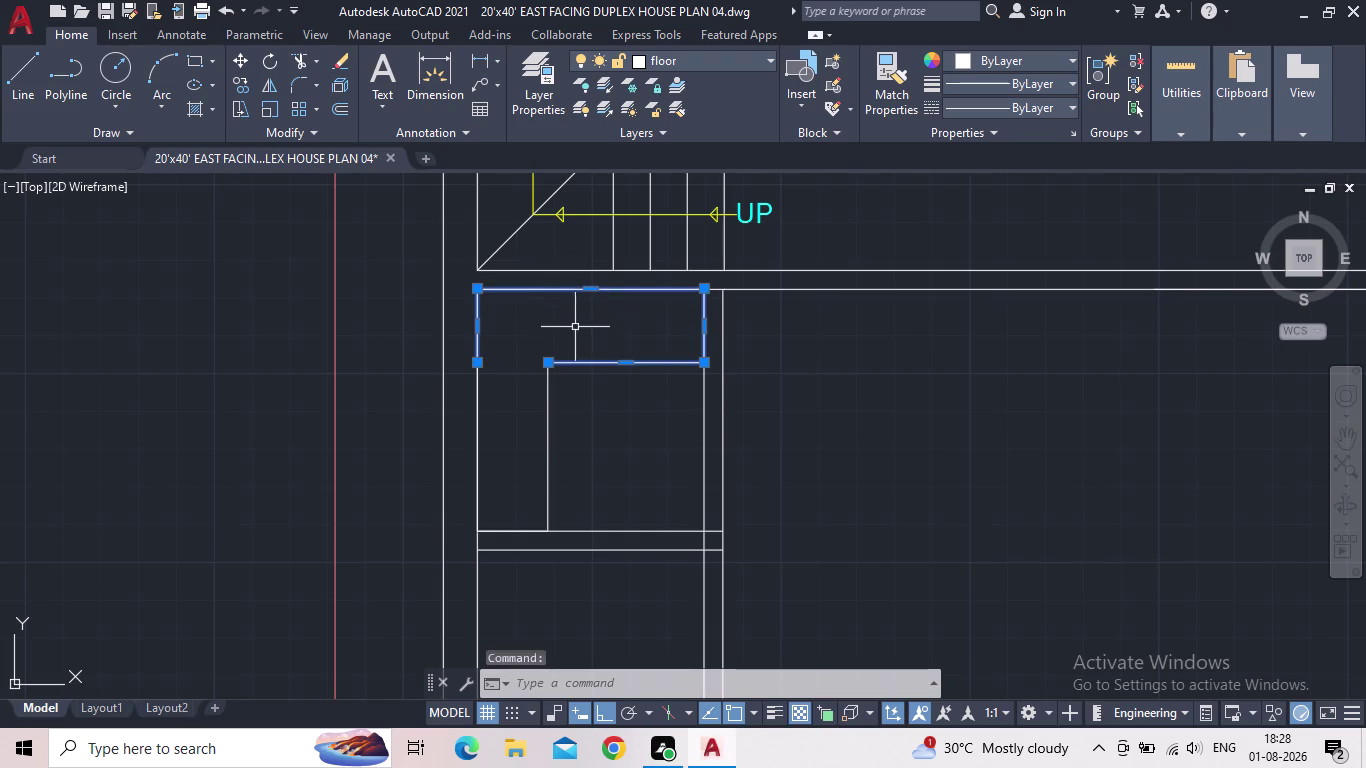
Reselect the inner wall outline and zoom in around it.
key(Escape)
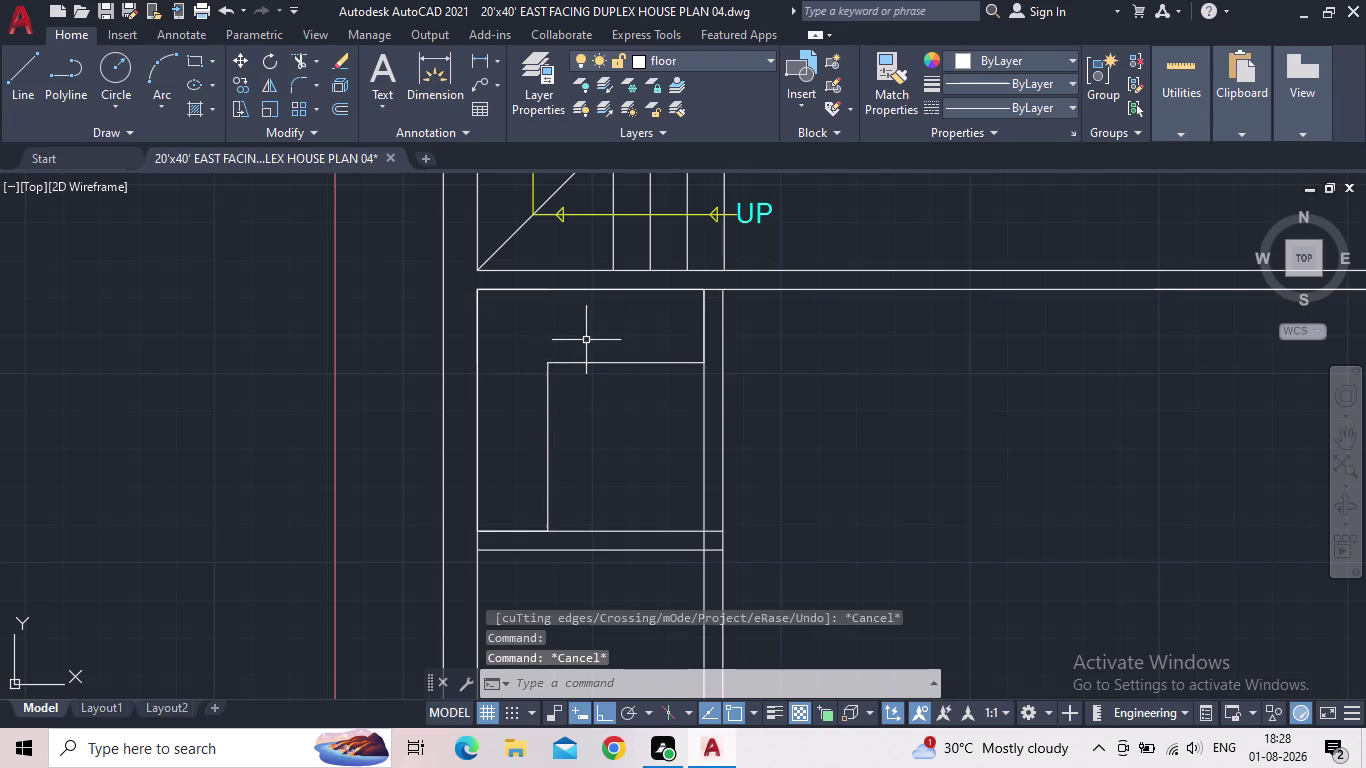
click(577, 290)
middle_drag(573, 335, 573, 344)
scroll(up, 3)
middle_drag(571, 410, 570, 416)
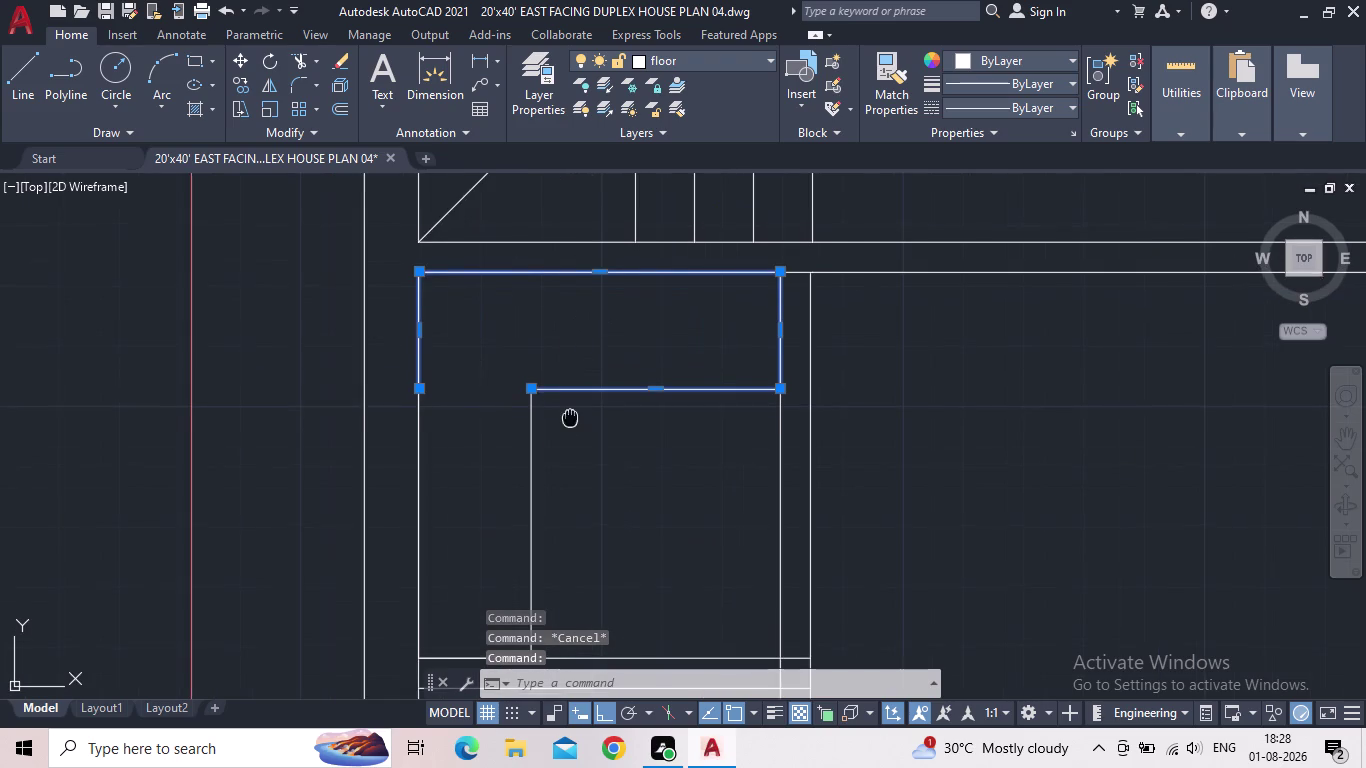
middle_drag(570, 416, 570, 421)
key(Escape)
Explode the inner wall outline with X into separate lines, then start COPY.
text(X)
key(space)
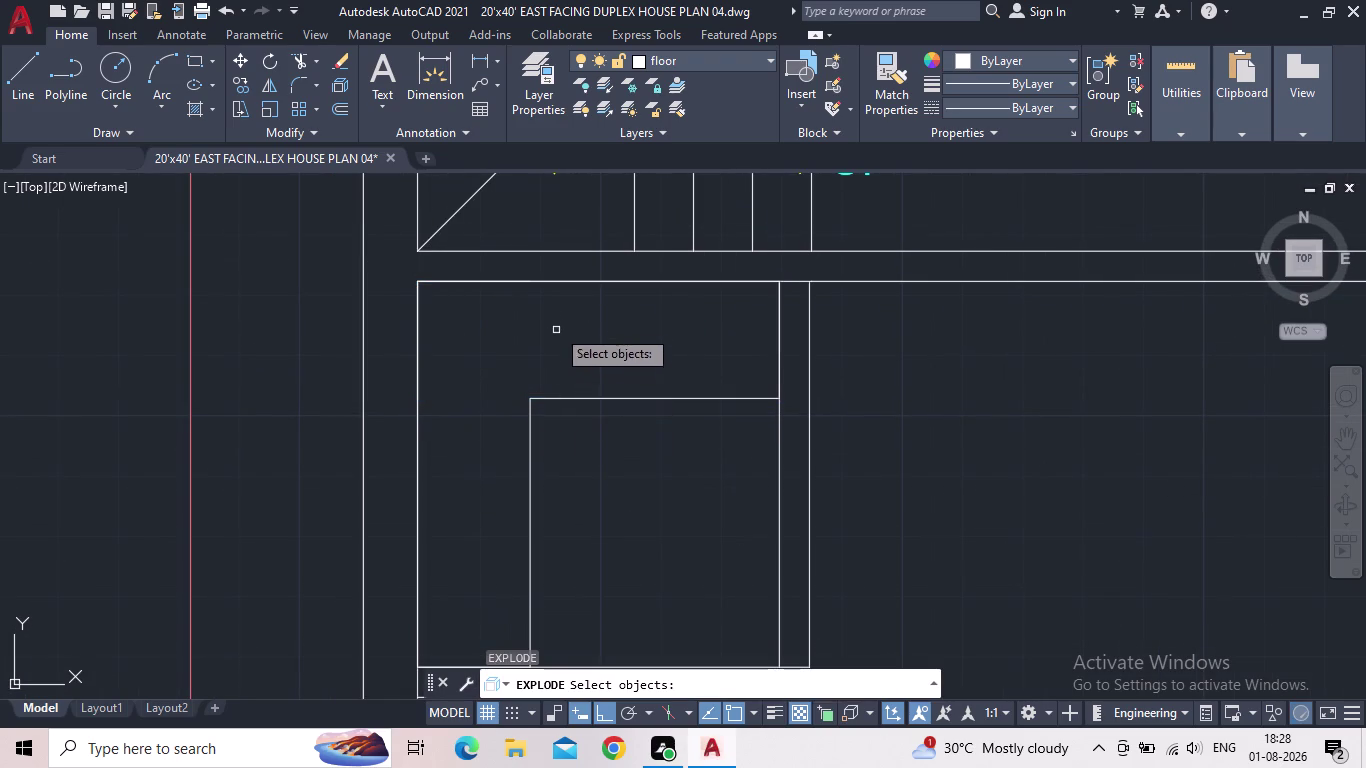
click(552, 283)
key(space)
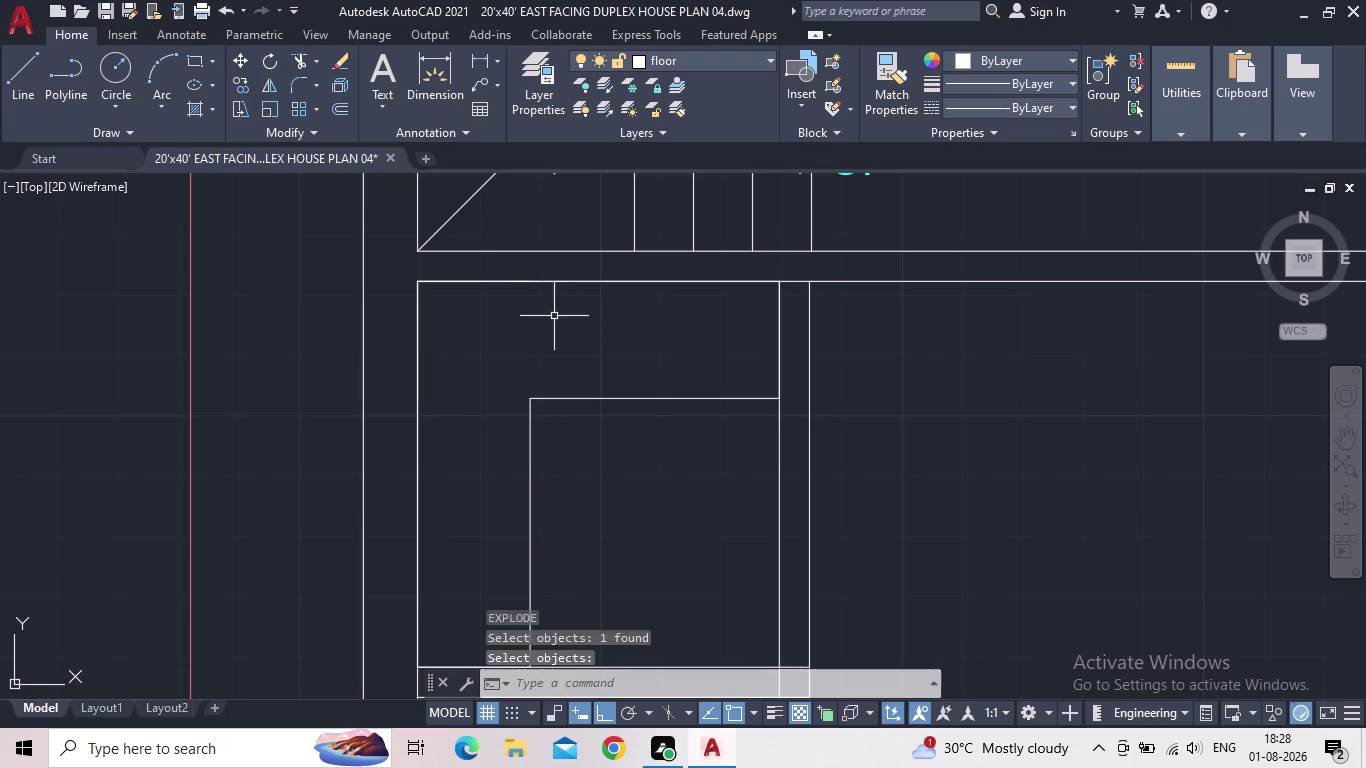
click(546, 284)
key(Escape)
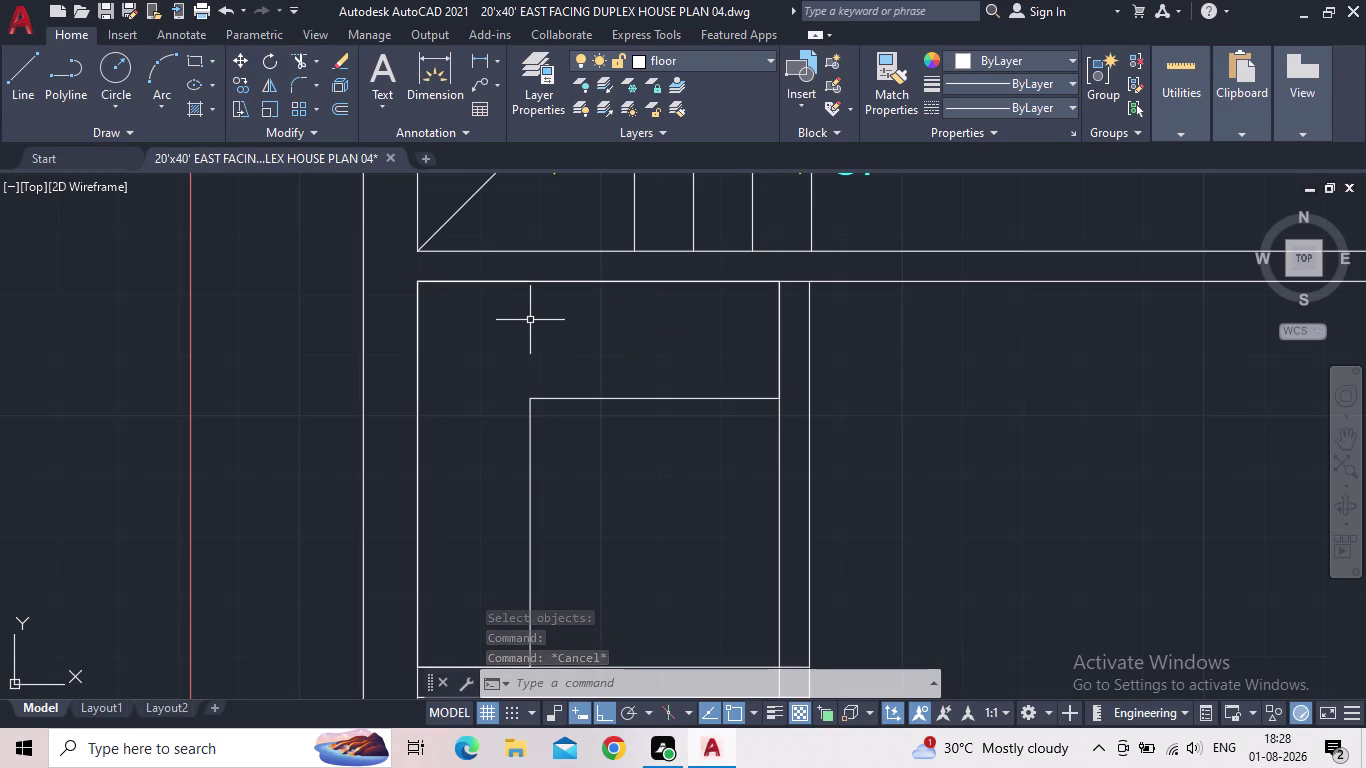
text(CO)
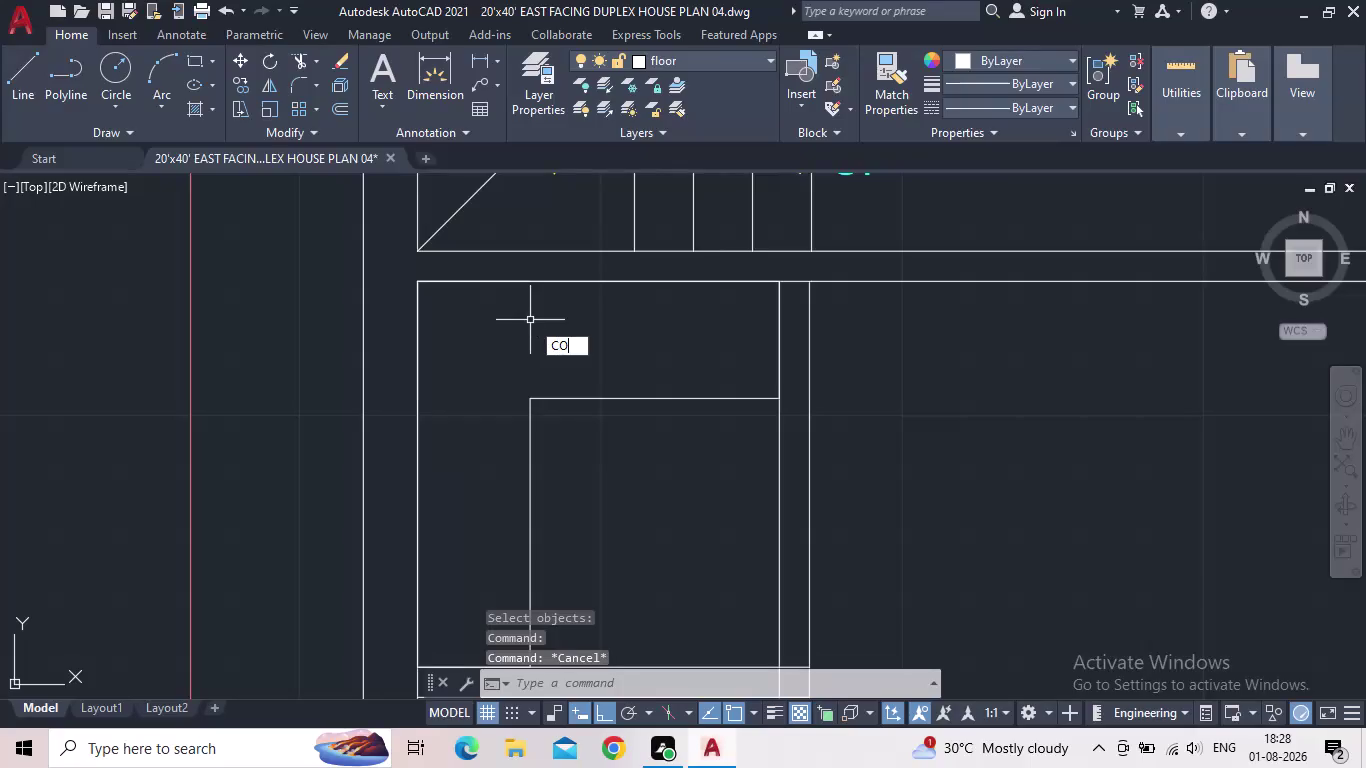
key(Return)
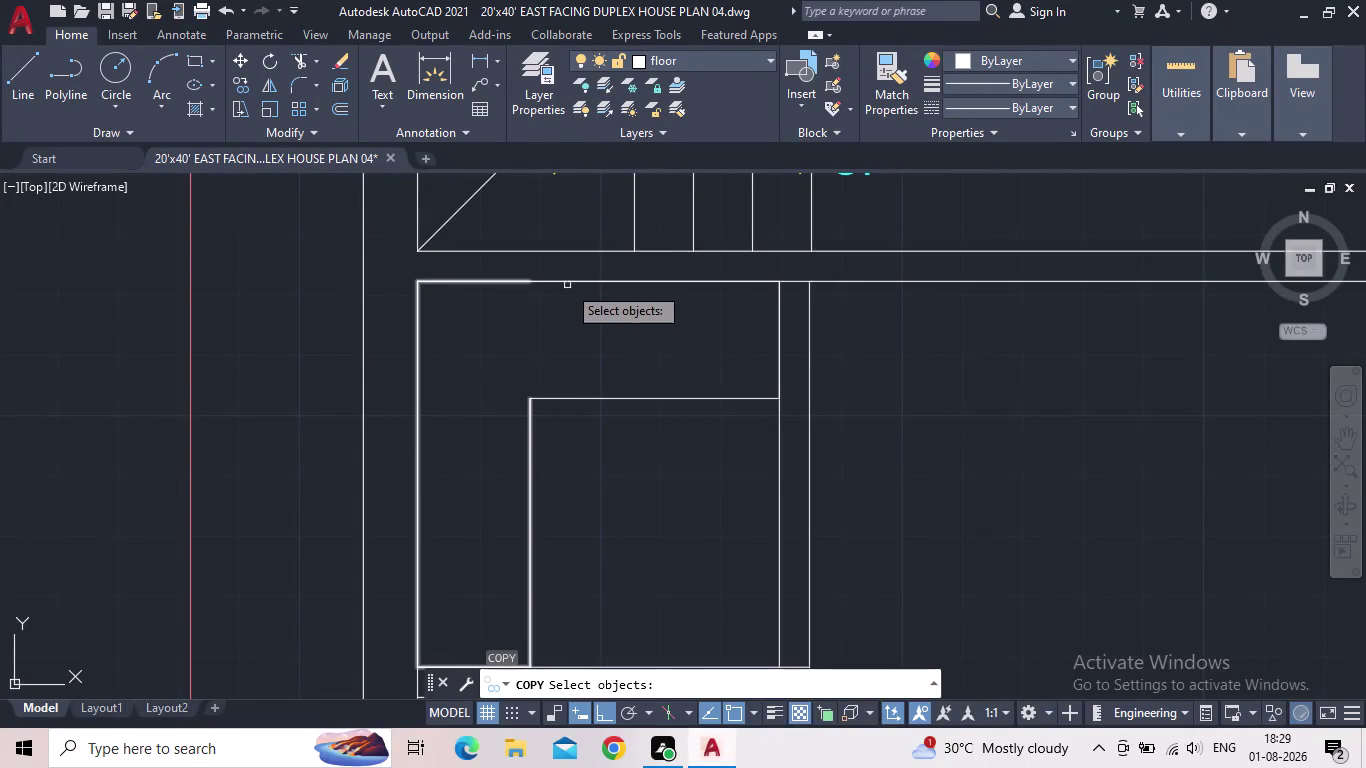
scroll(up, 3)
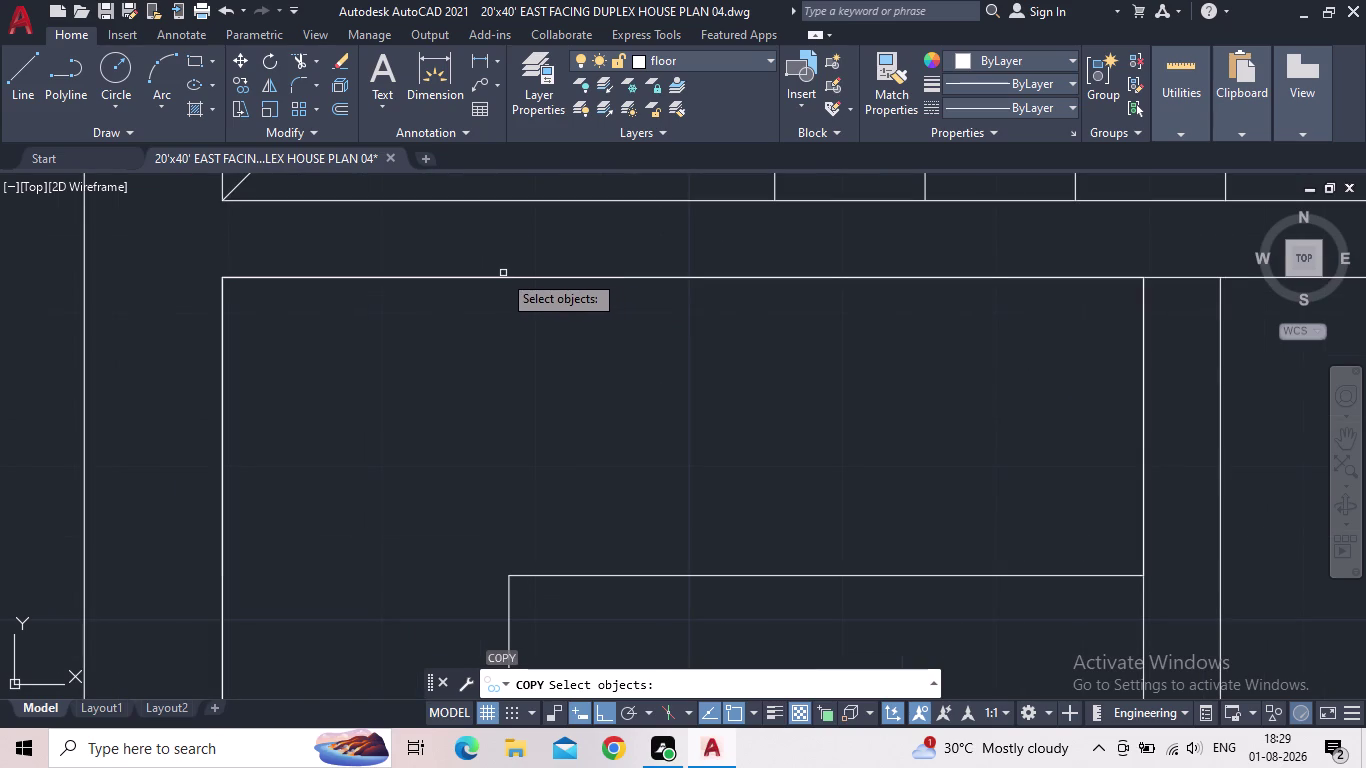
click(519, 277)
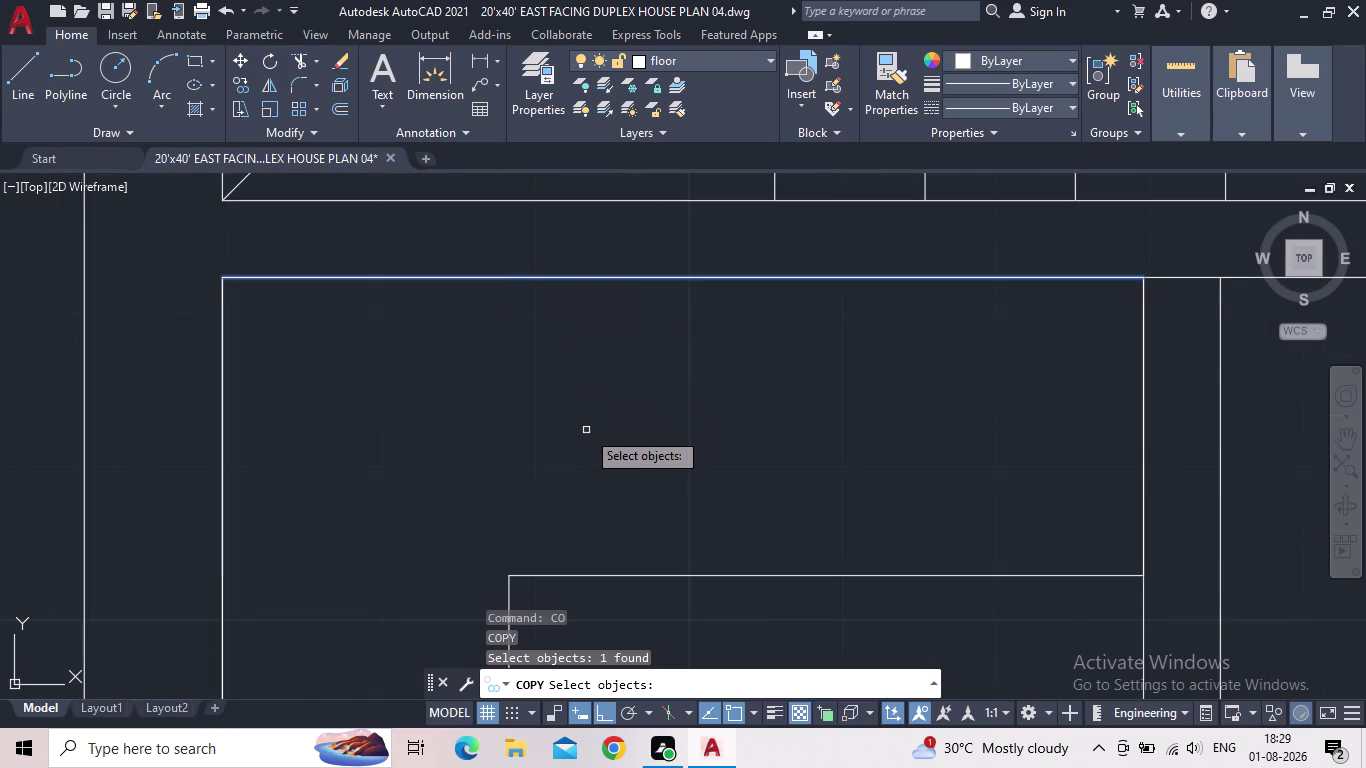
key(space)
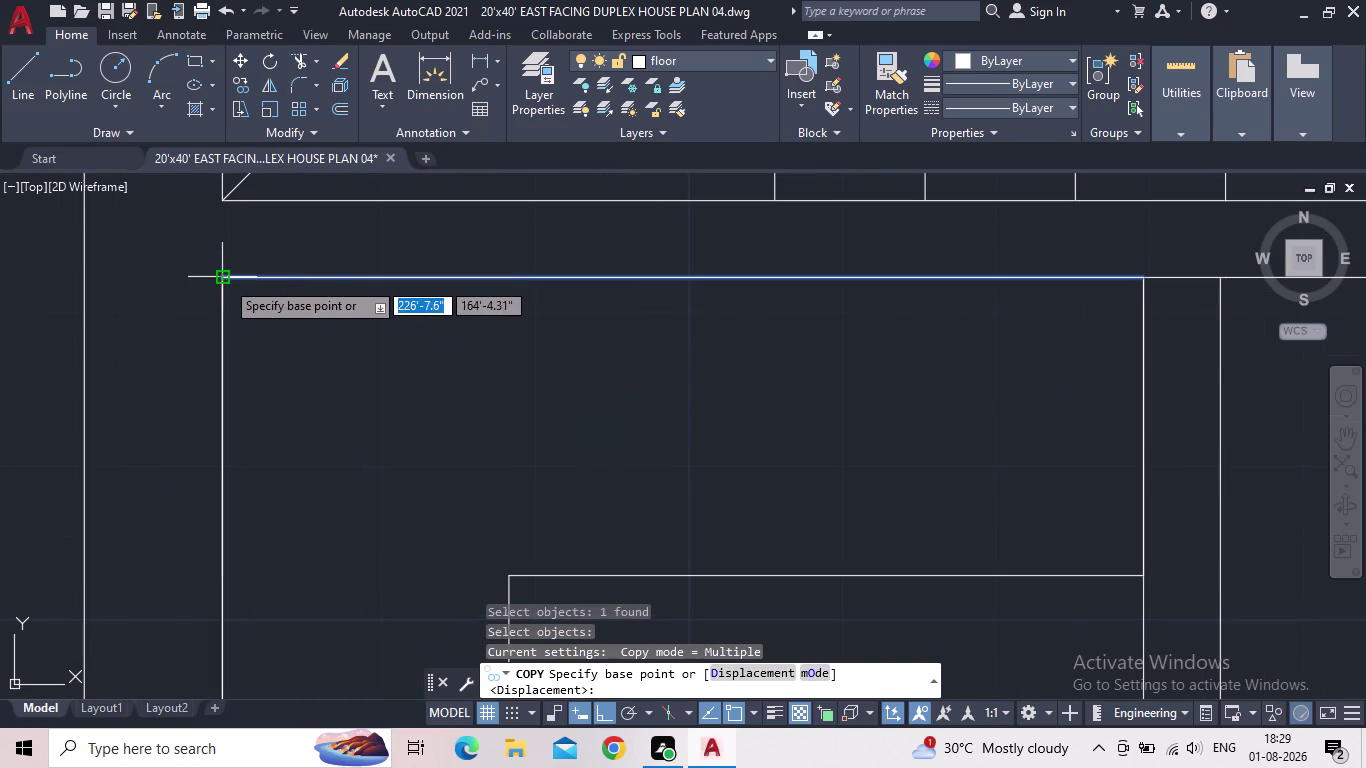
click(225, 280)
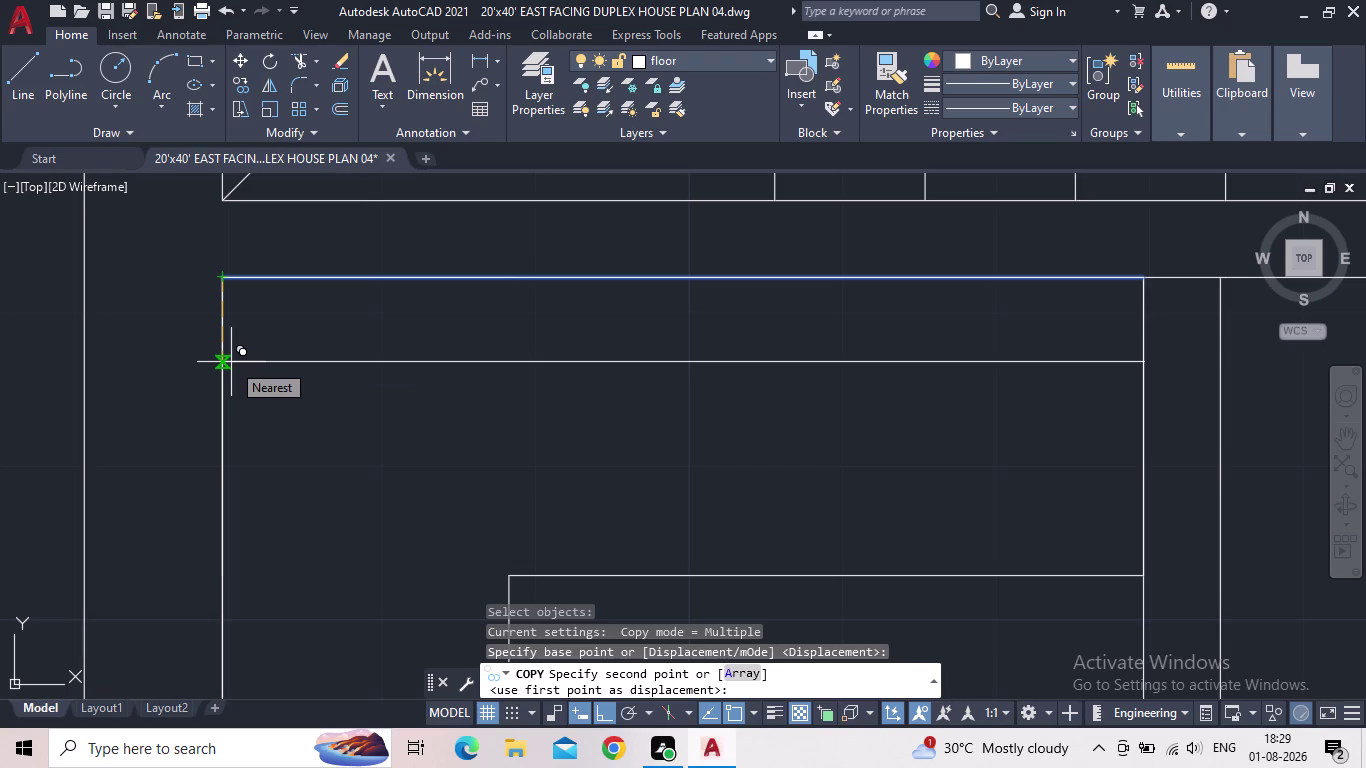
text(12)
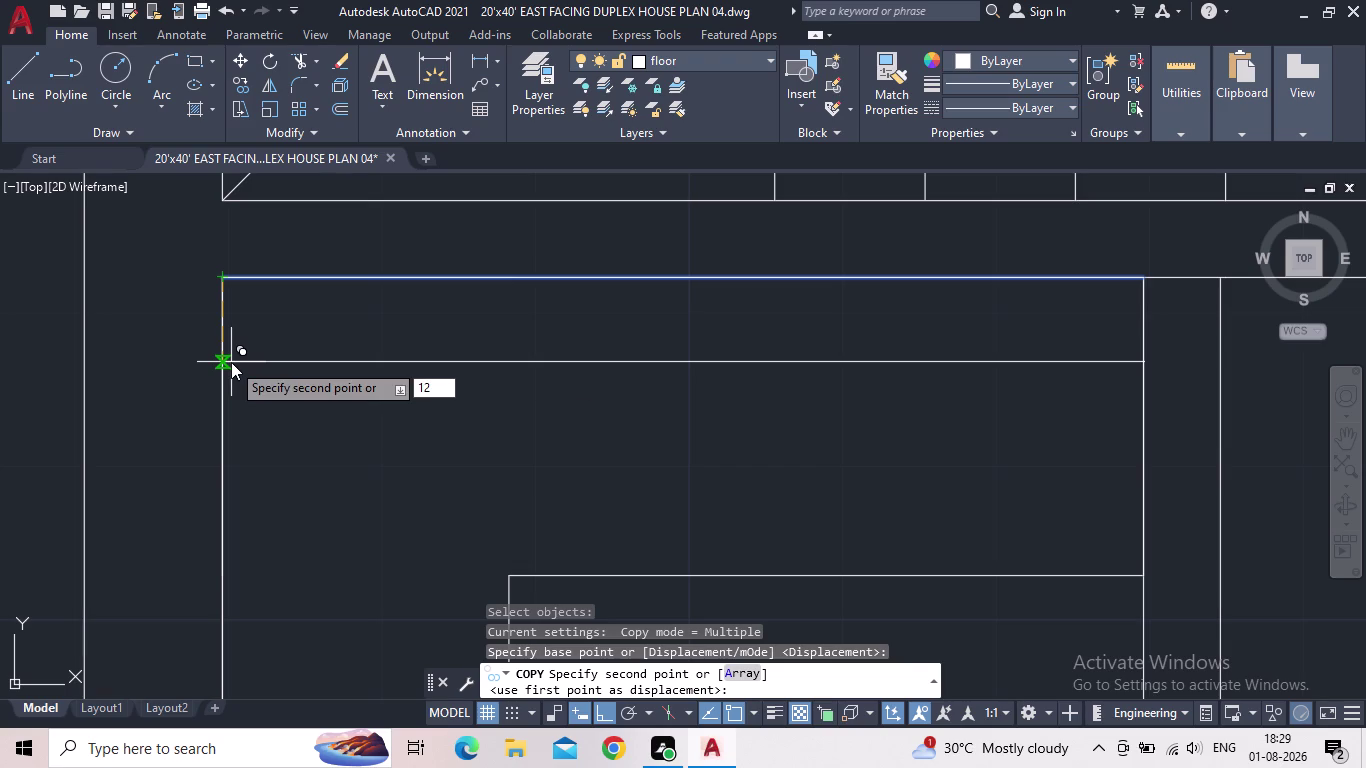
key(BackSpace)
key(BackSpace)
click(738, 672)
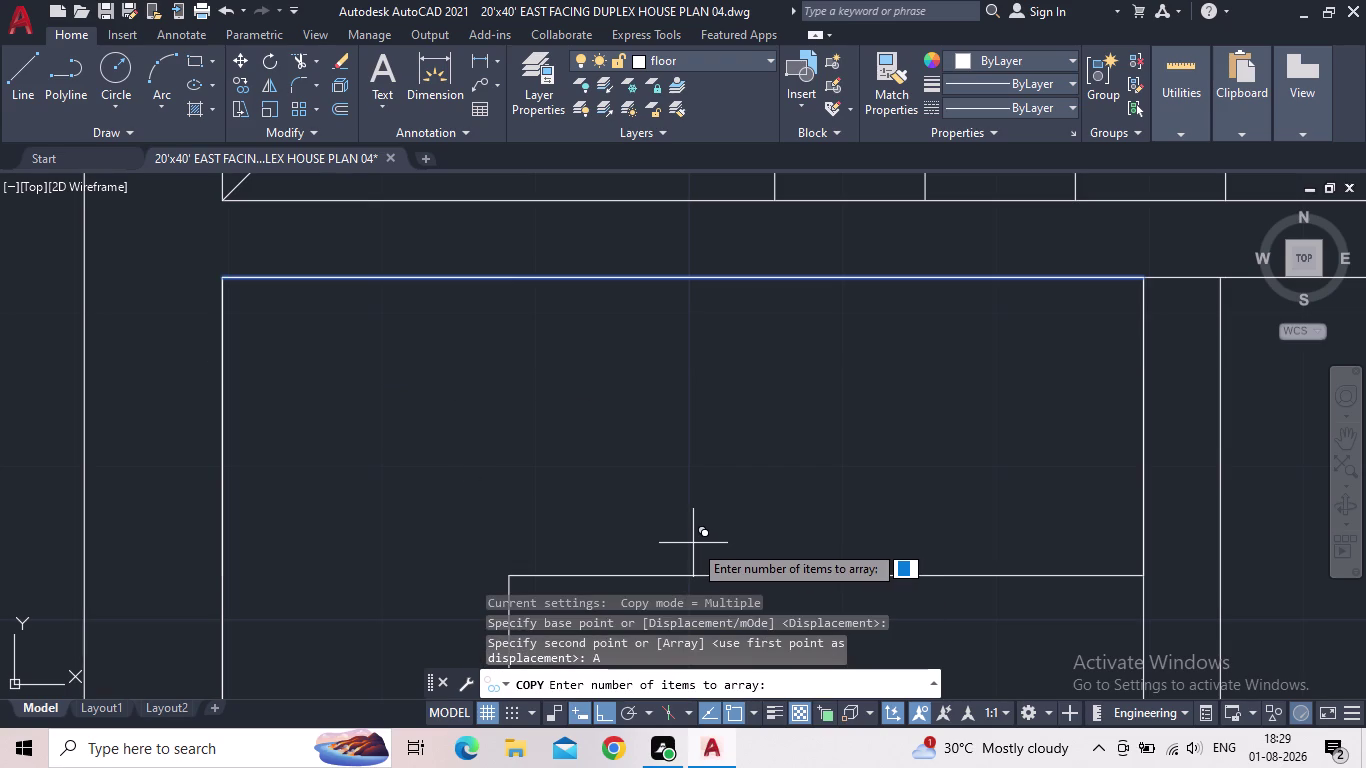
text(12)
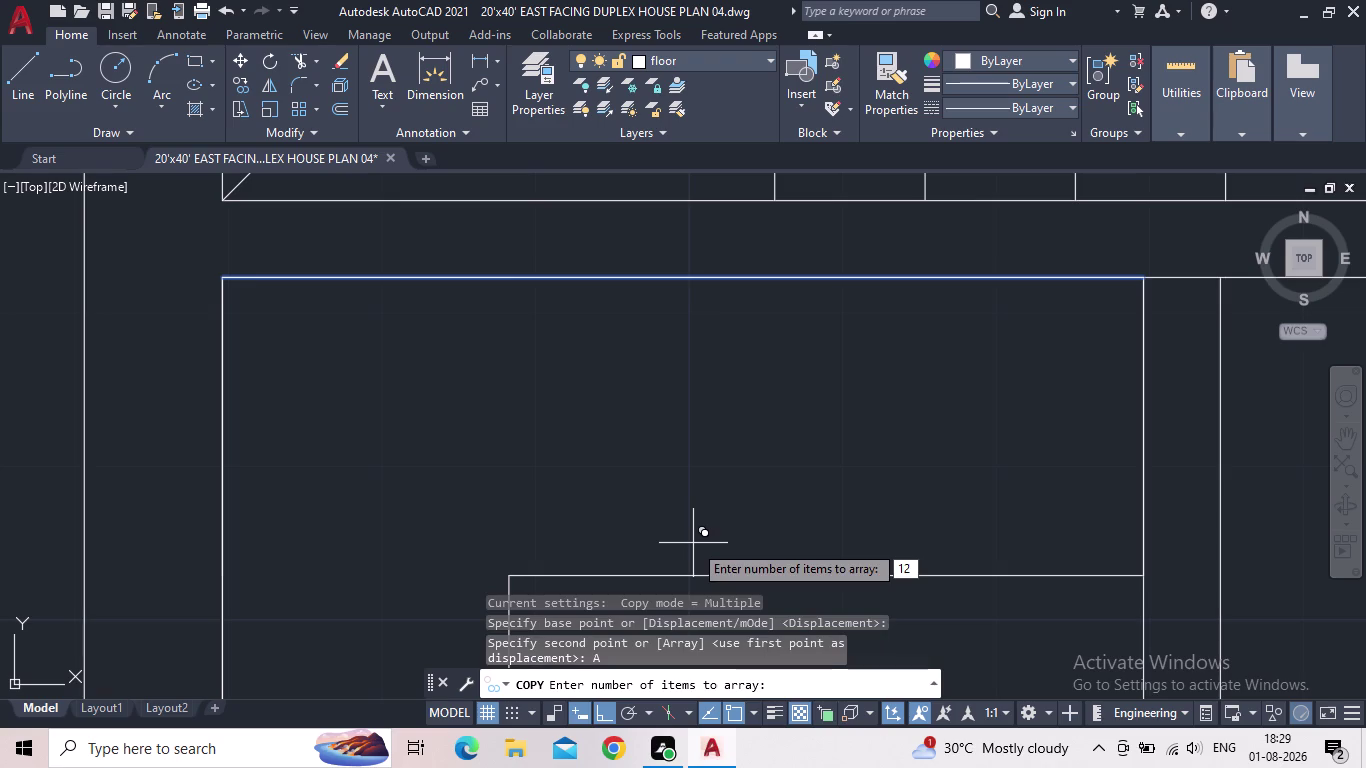
key(Return)
scroll(down, 3)
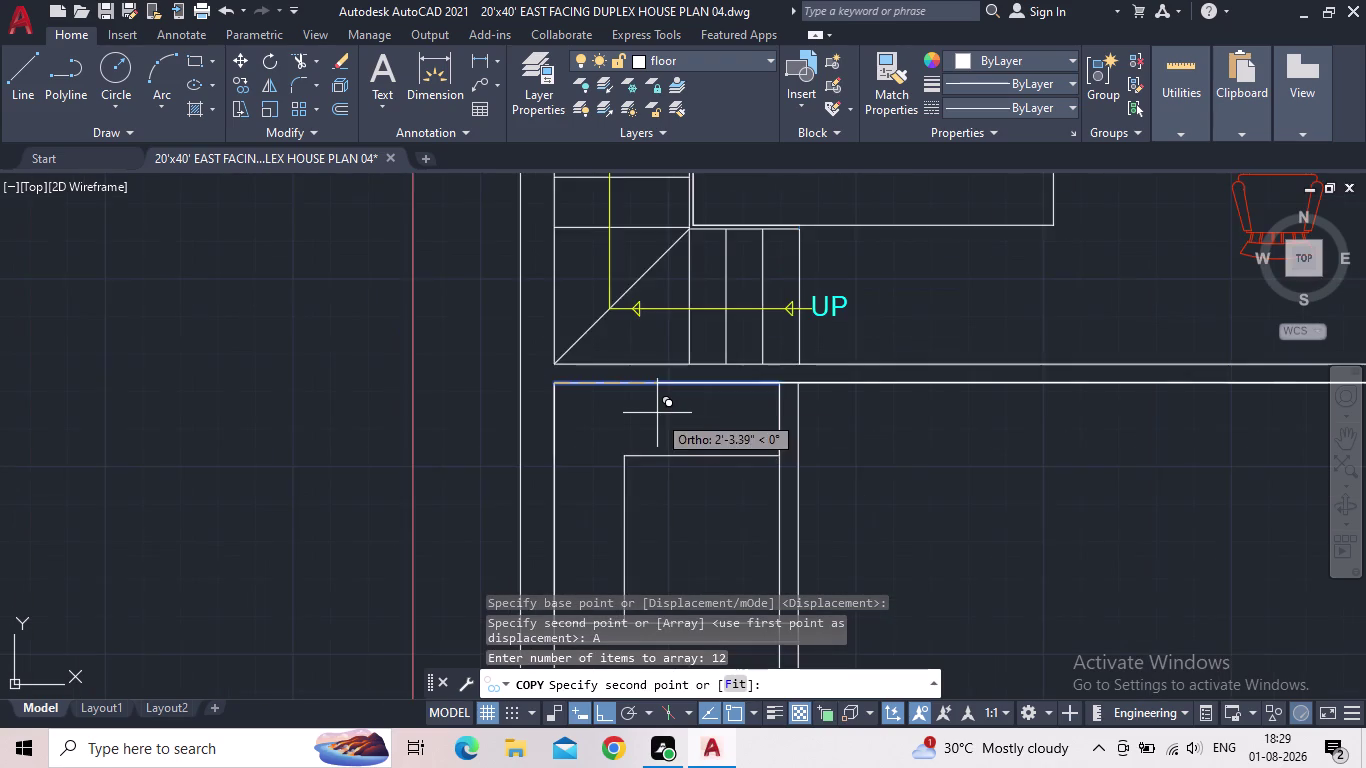
scroll(down, 3)
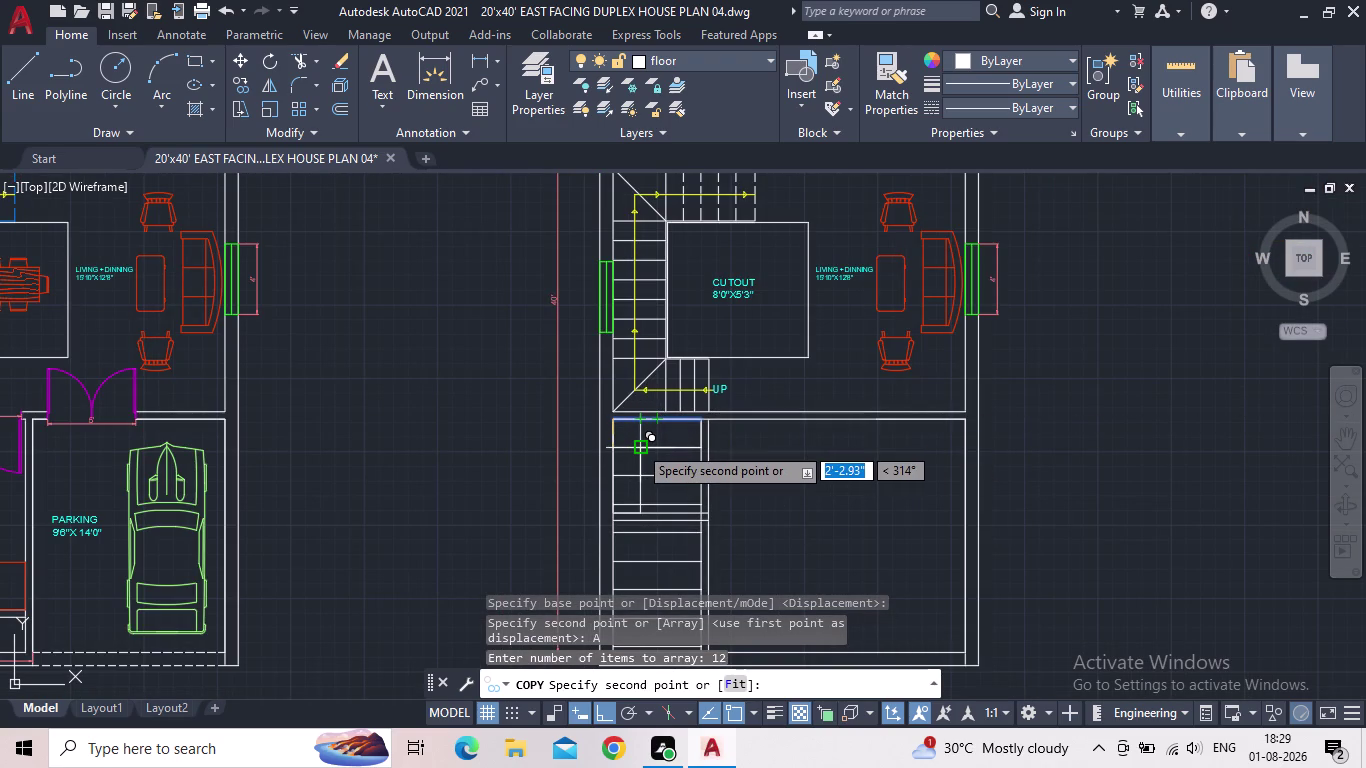
scroll(down, 3)
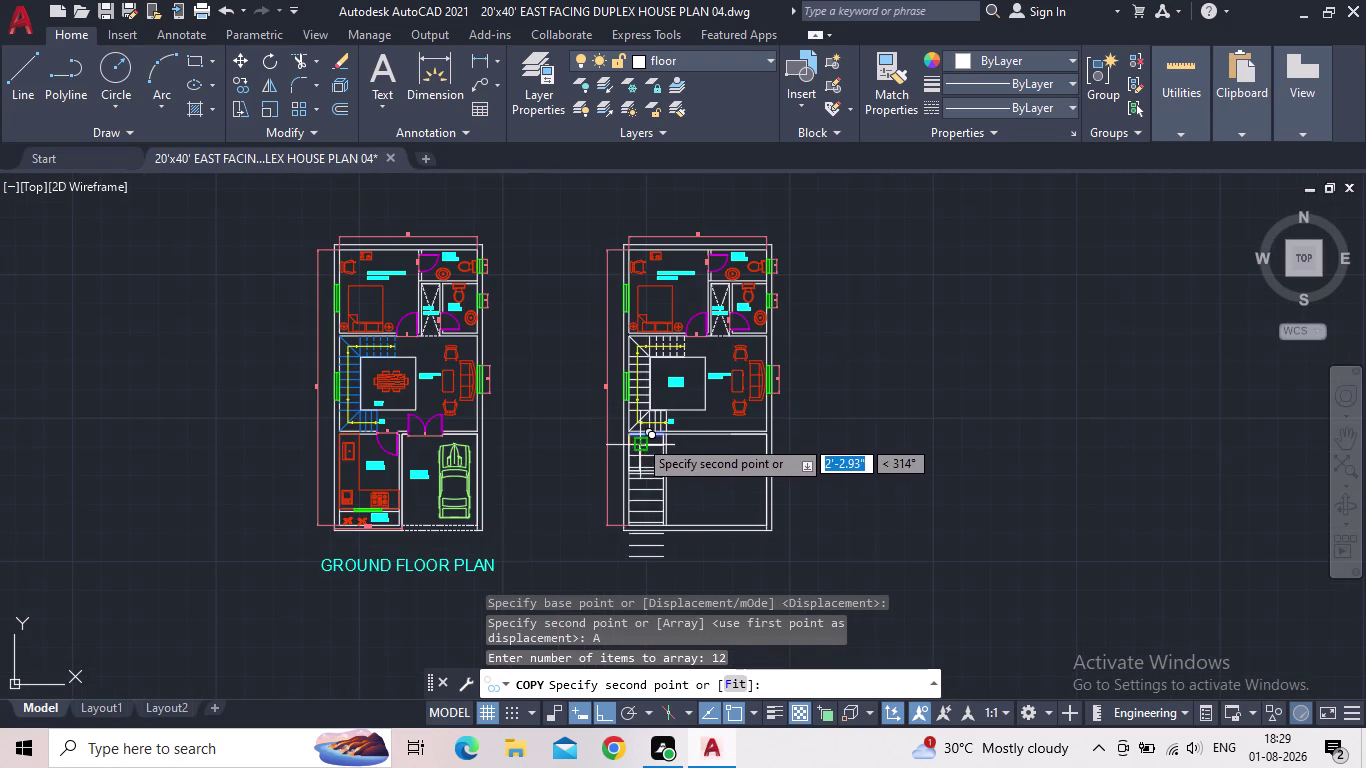
middle_drag(642, 447, 652, 499)
scroll(up, 3)
scroll(up, 3)
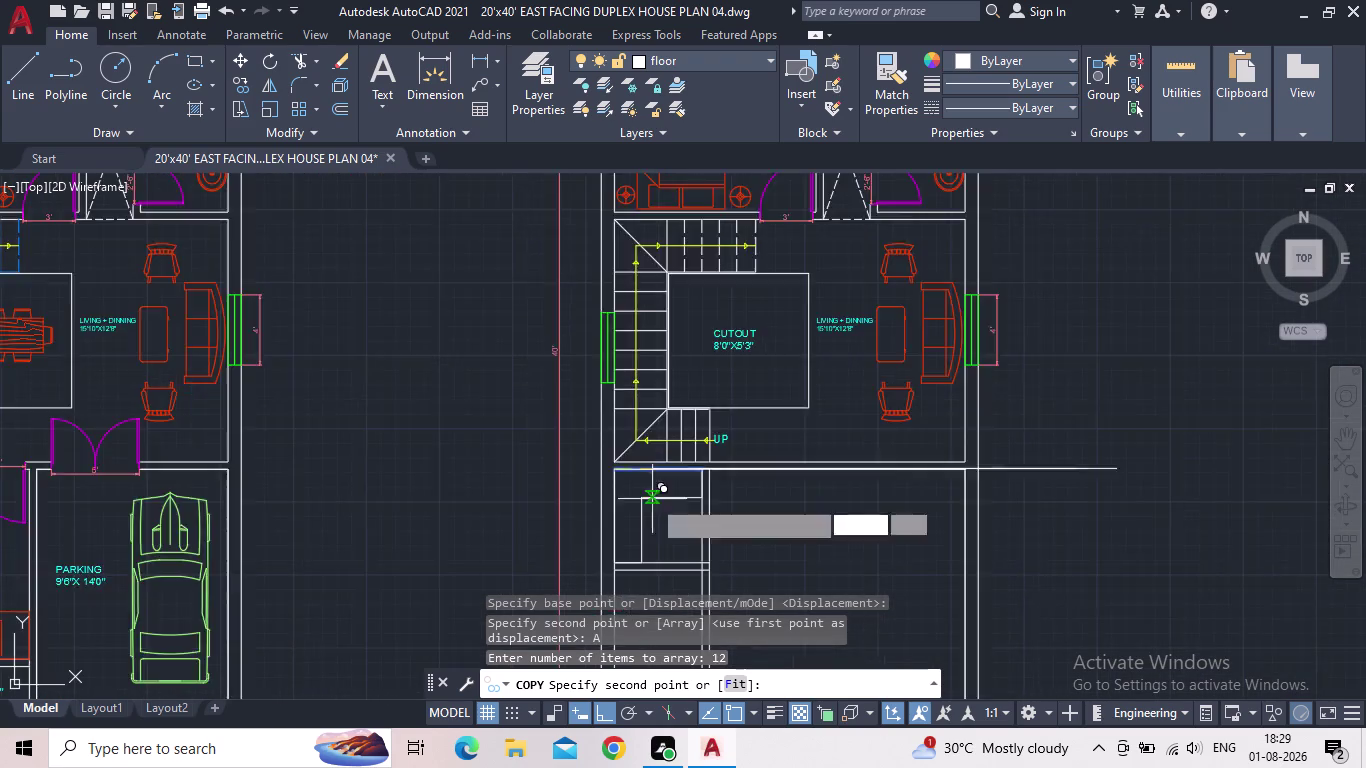
scroll(down, 3)
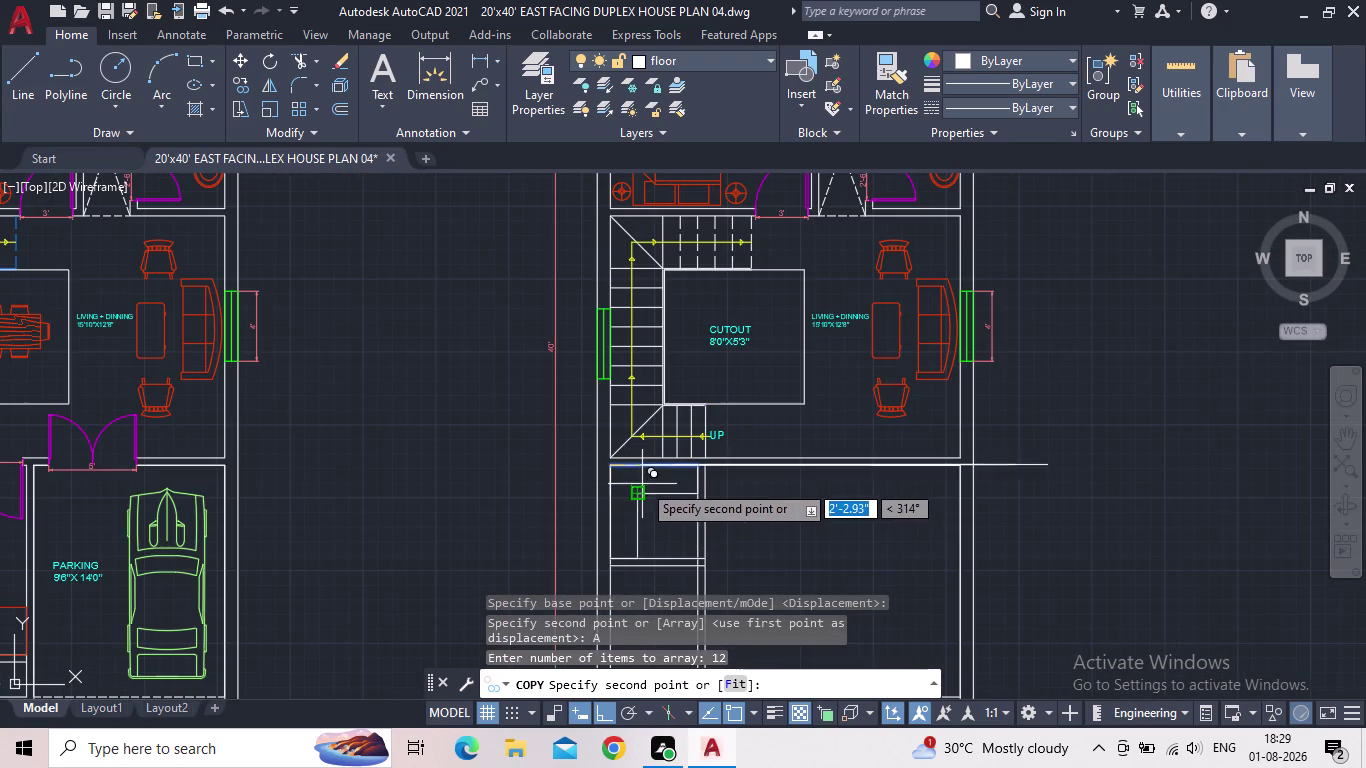
scroll(up, 3)
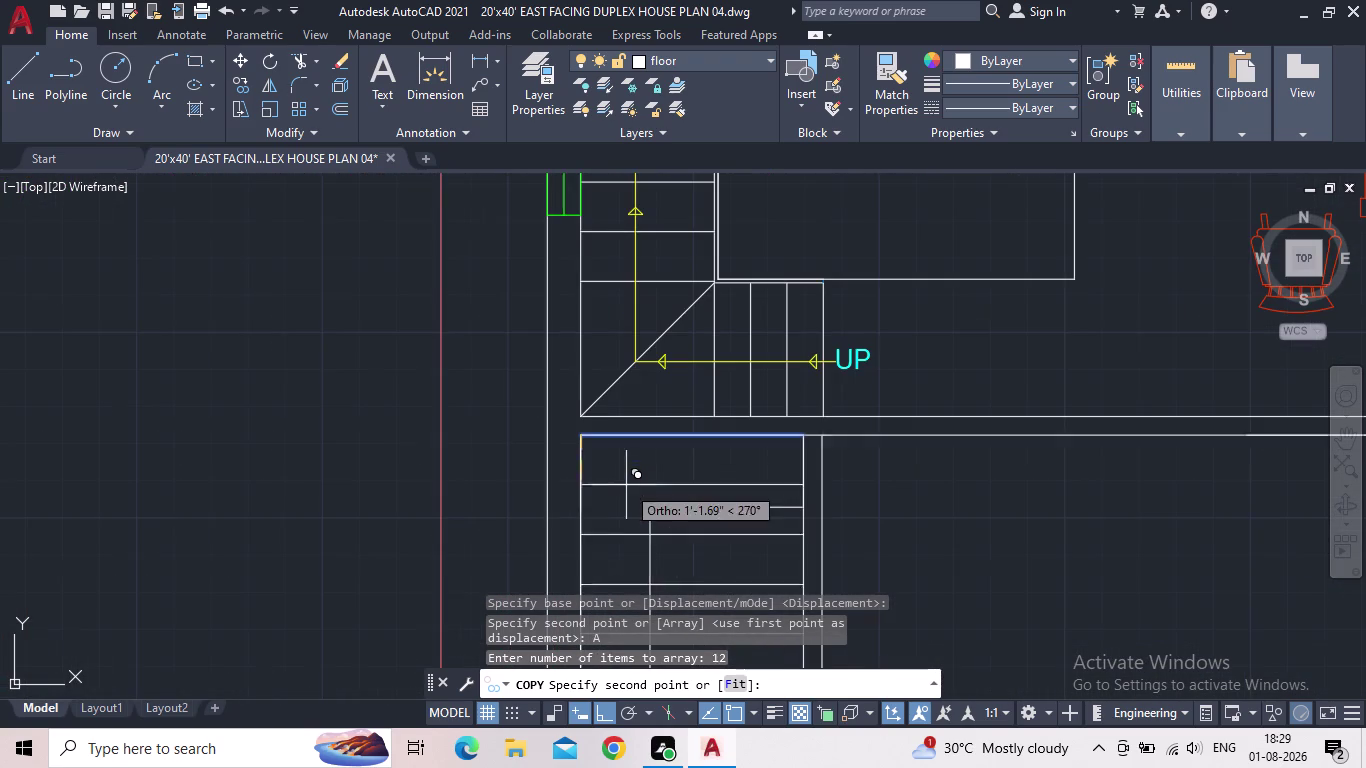
scroll(down, 3)
middle_drag(646, 431, 706, 355)
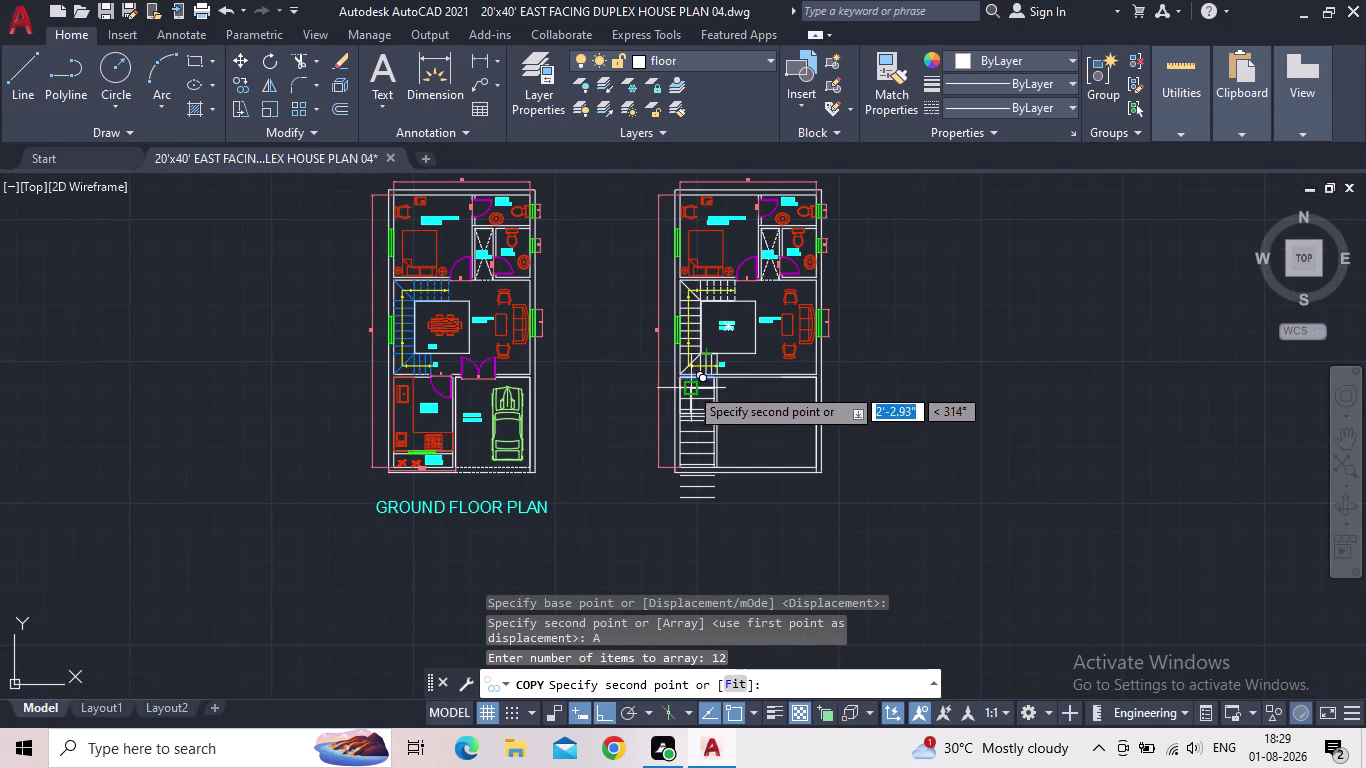
scroll(up, 3)
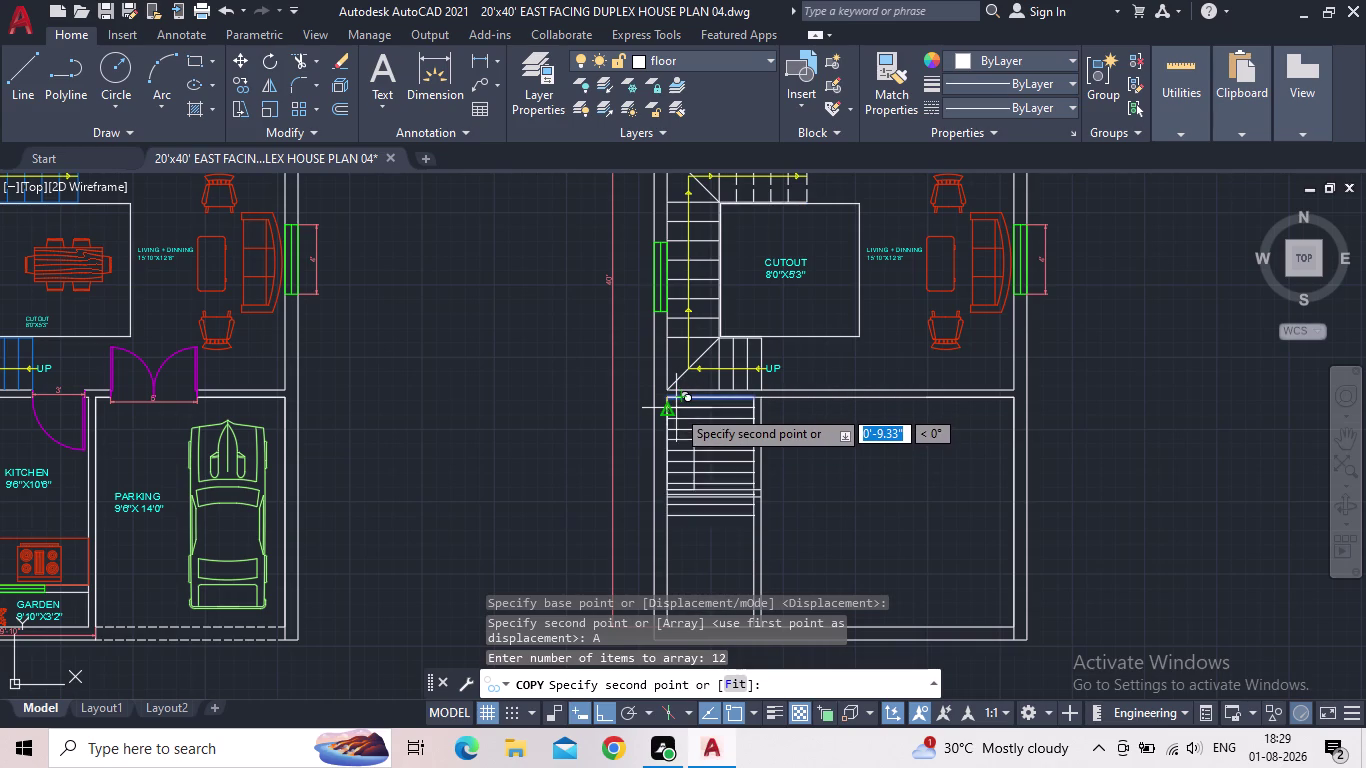
middle_drag(676, 411, 746, 251)
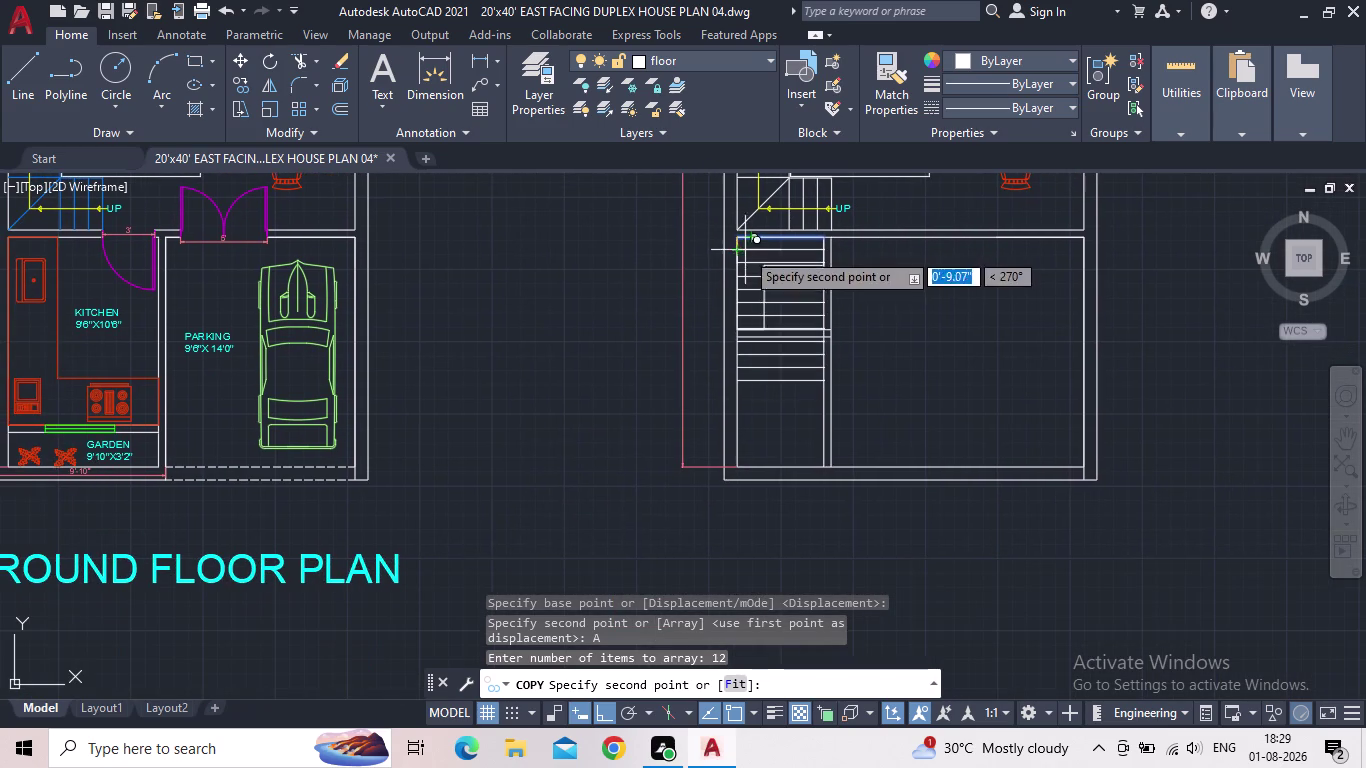
scroll(down, 3)
middle_drag(742, 266, 739, 294)
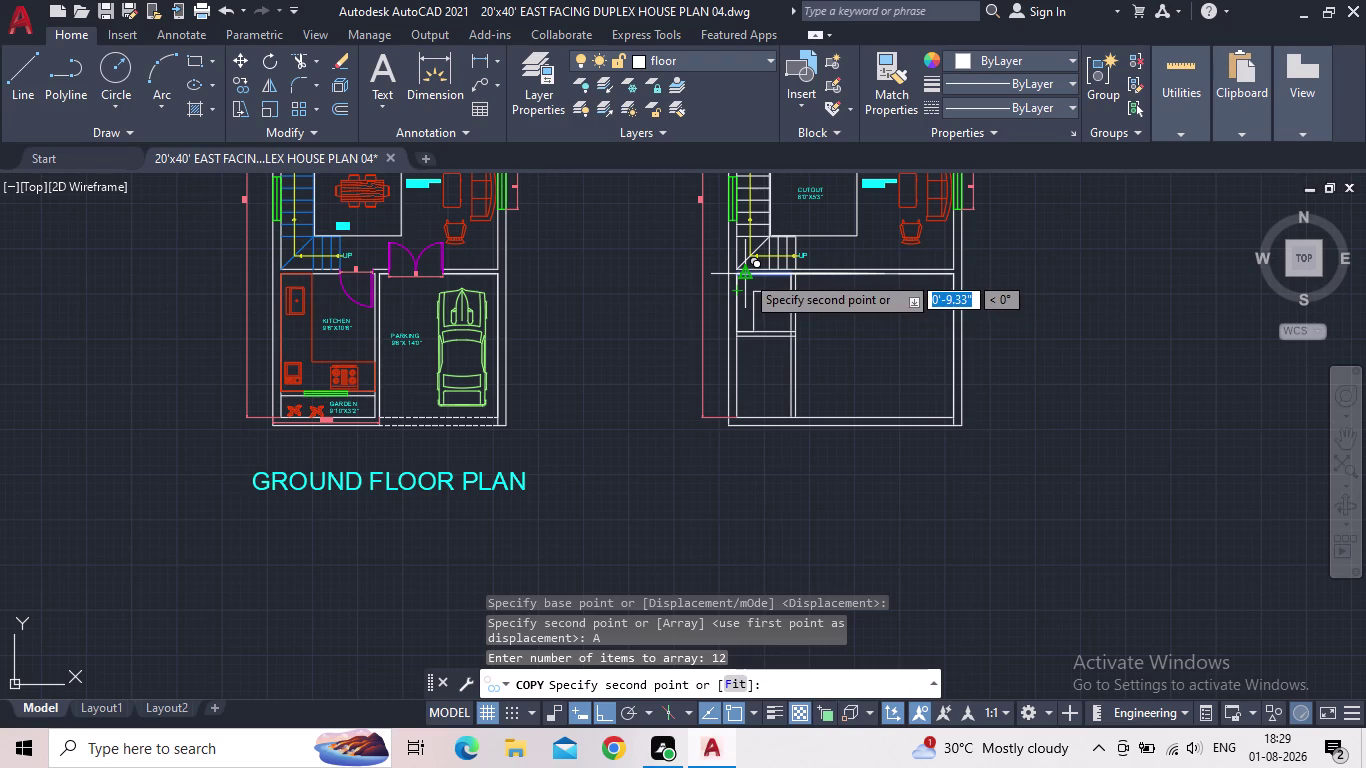
scroll(up, 3)
scroll(up, 3)
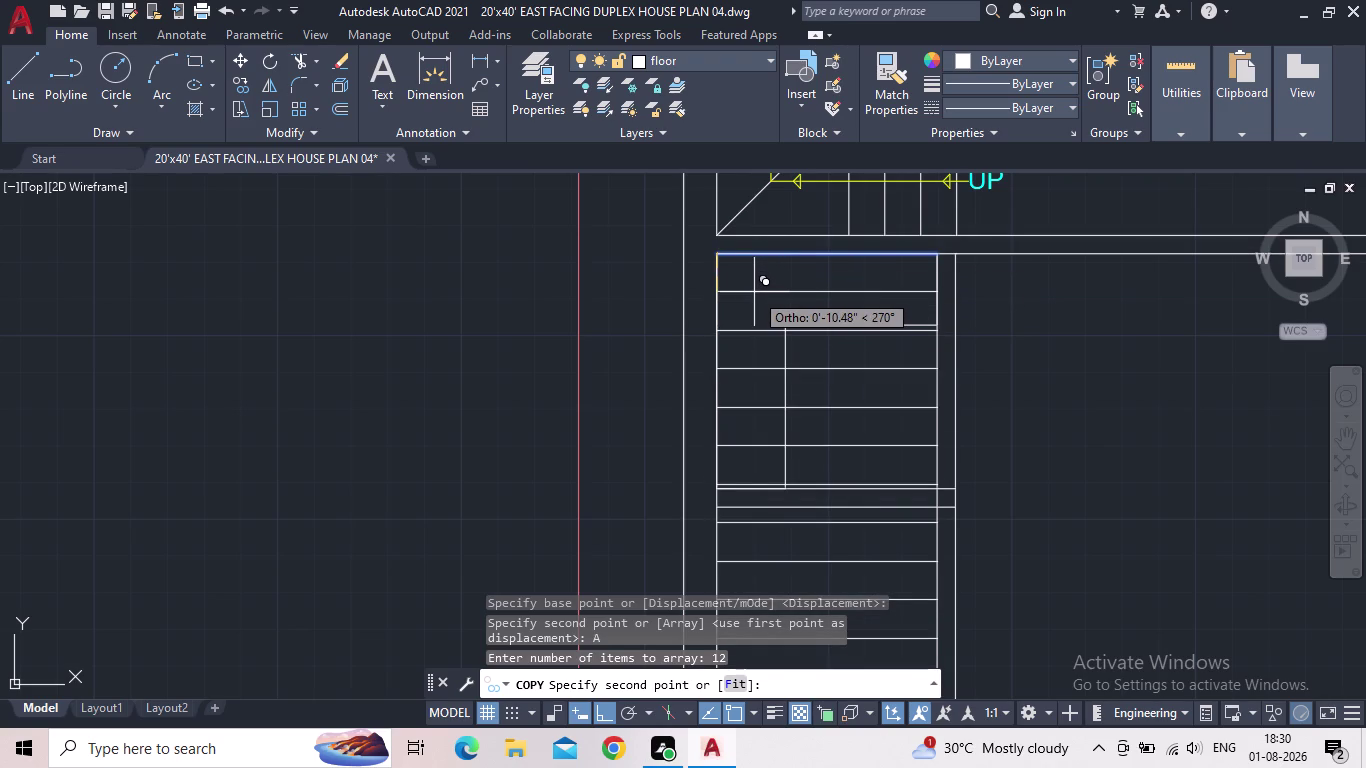
key(Escape)
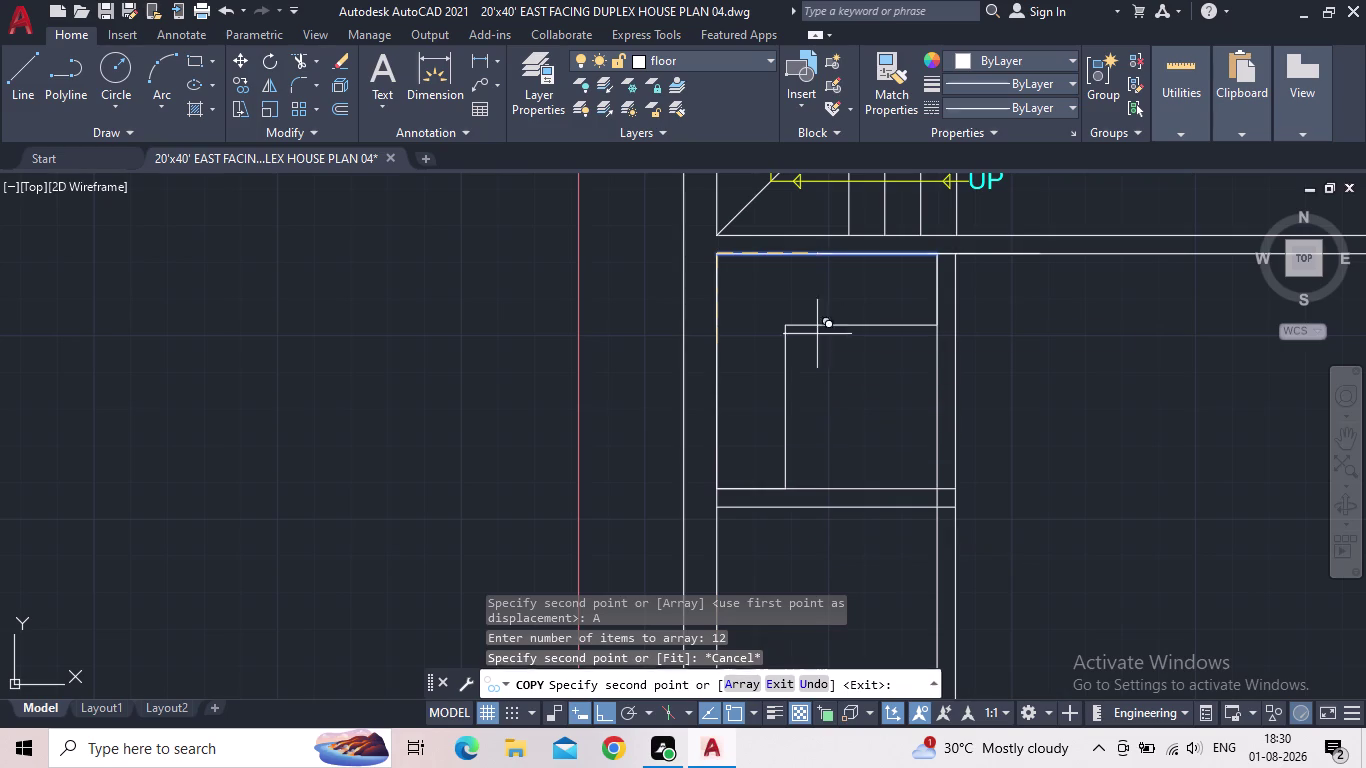
Select the top line of the stair room.
key(Escape)
key(Escape)
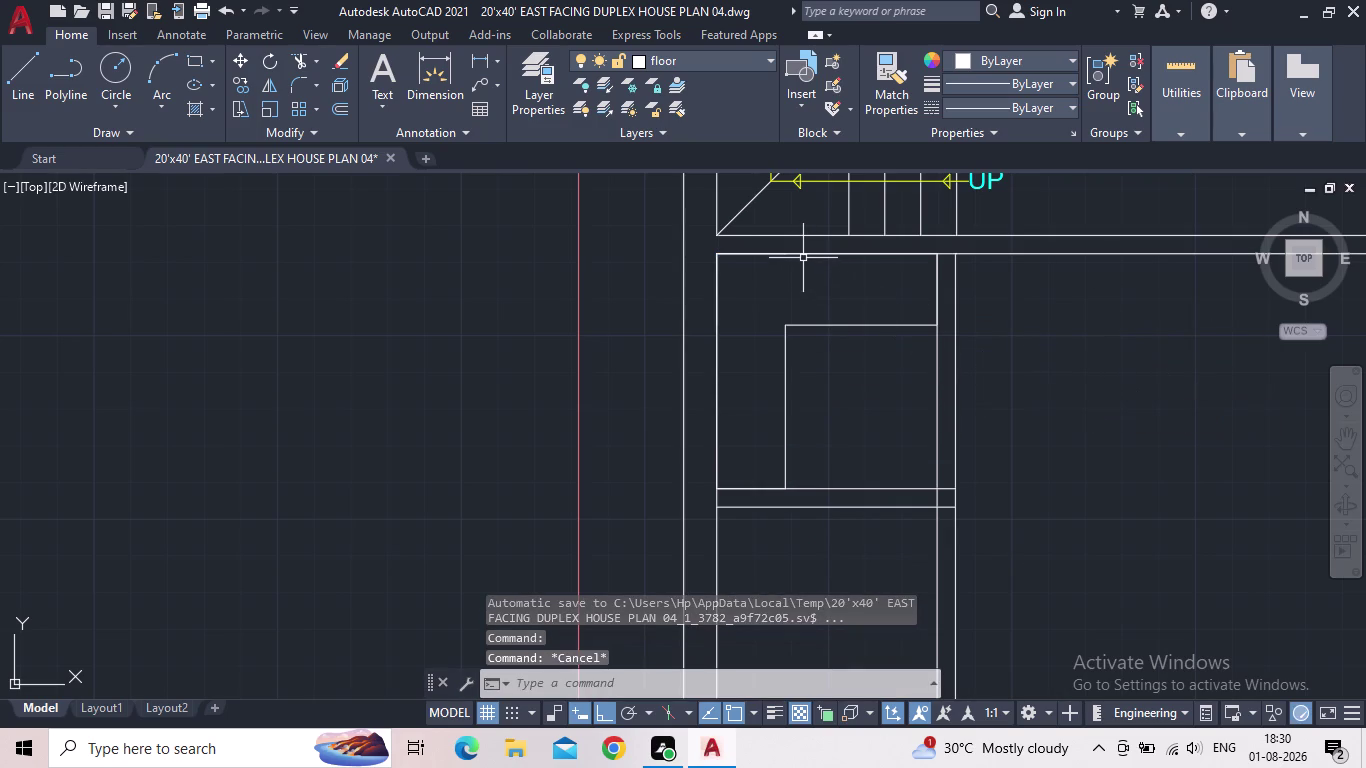
click(800, 255)
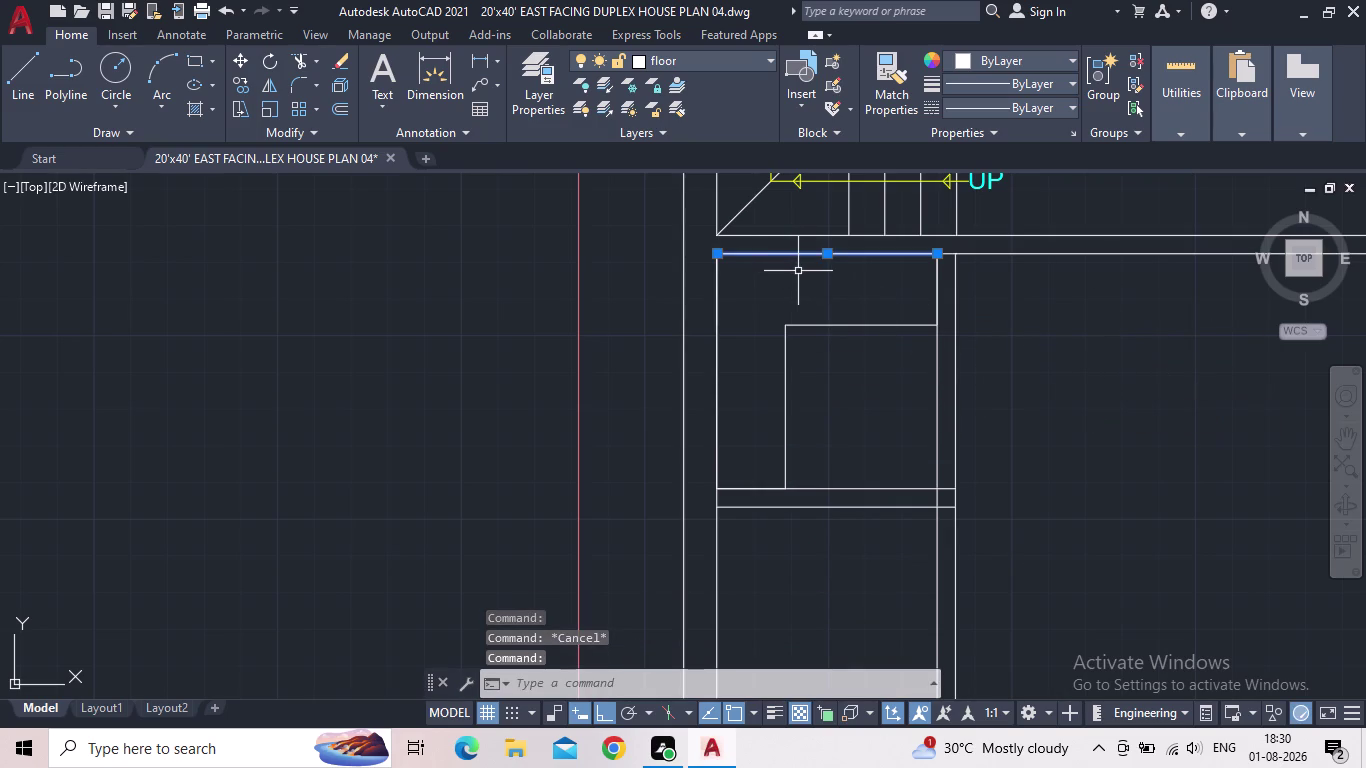
key(Escape)
scroll(down, 3)
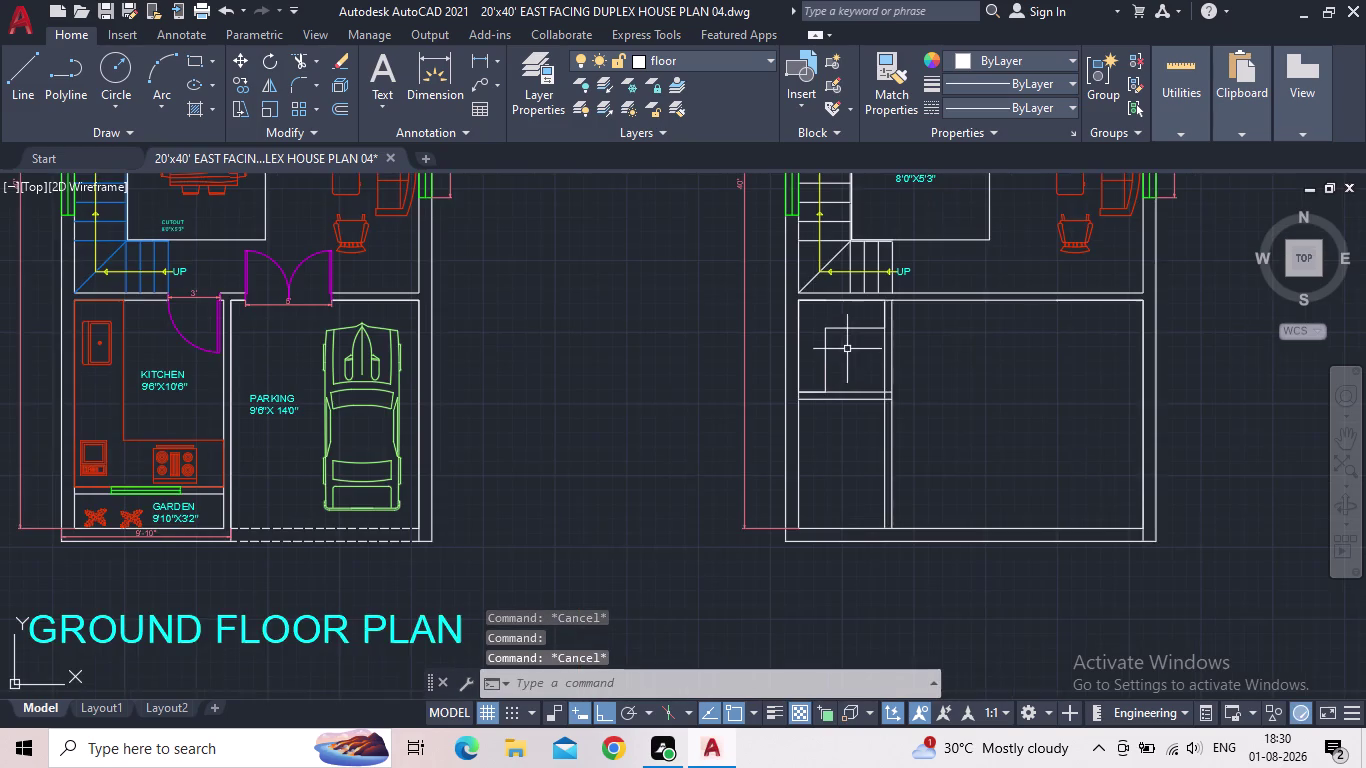
middle_drag(840, 361, 714, 370)
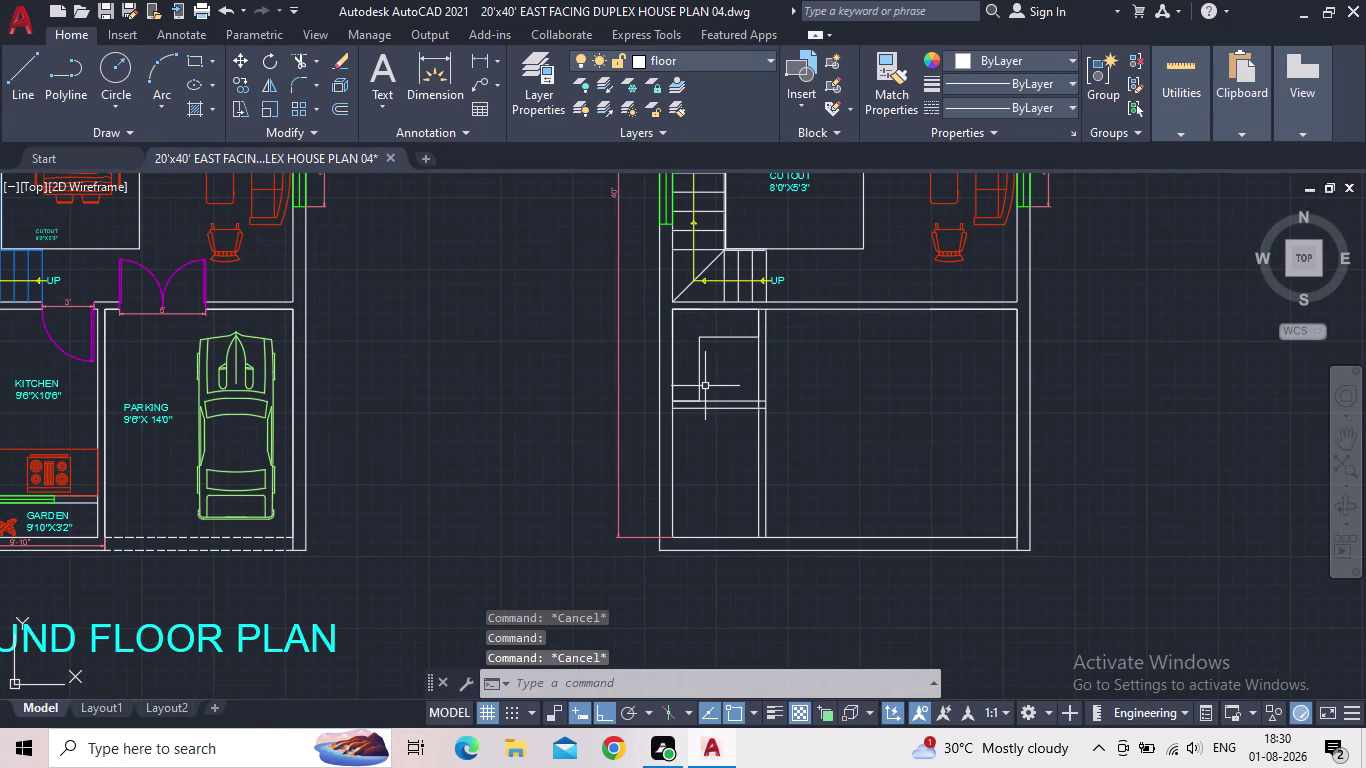
scroll(up, 3)
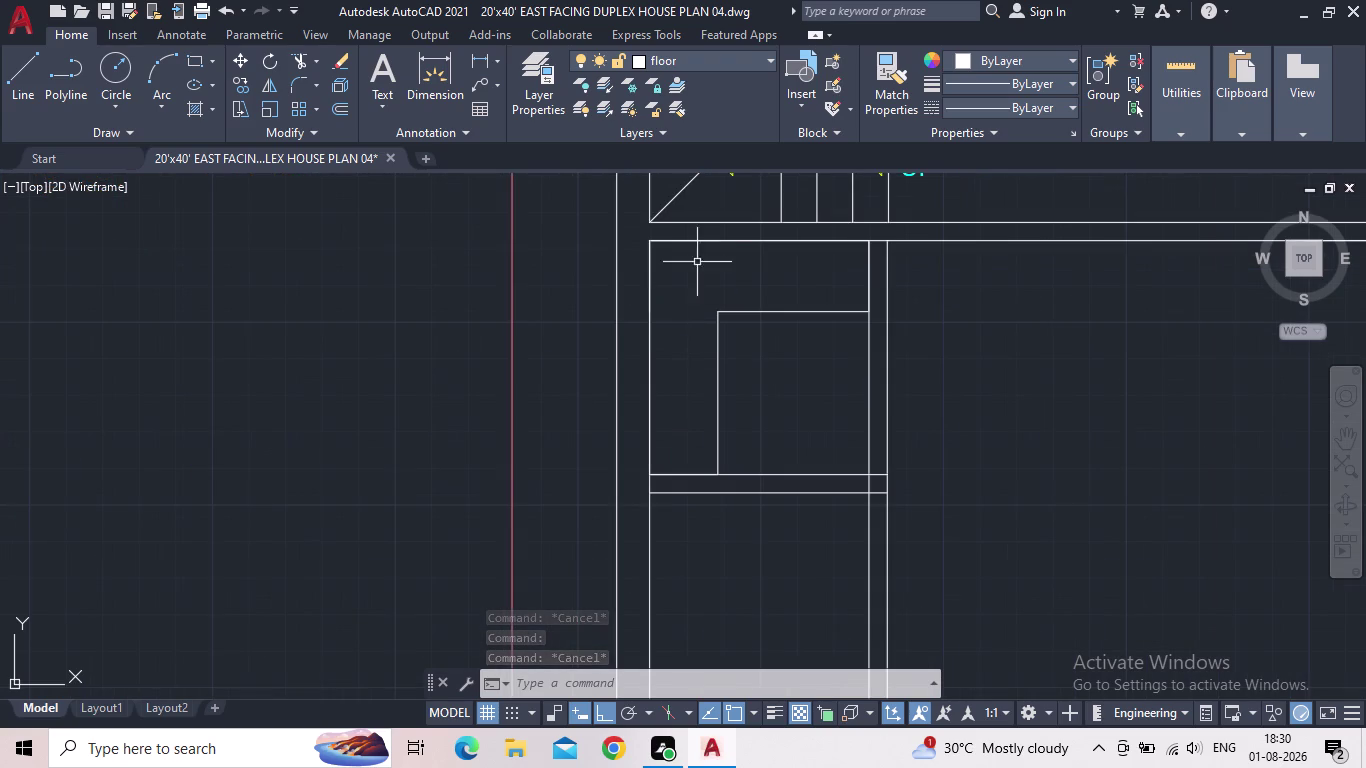
click(700, 241)
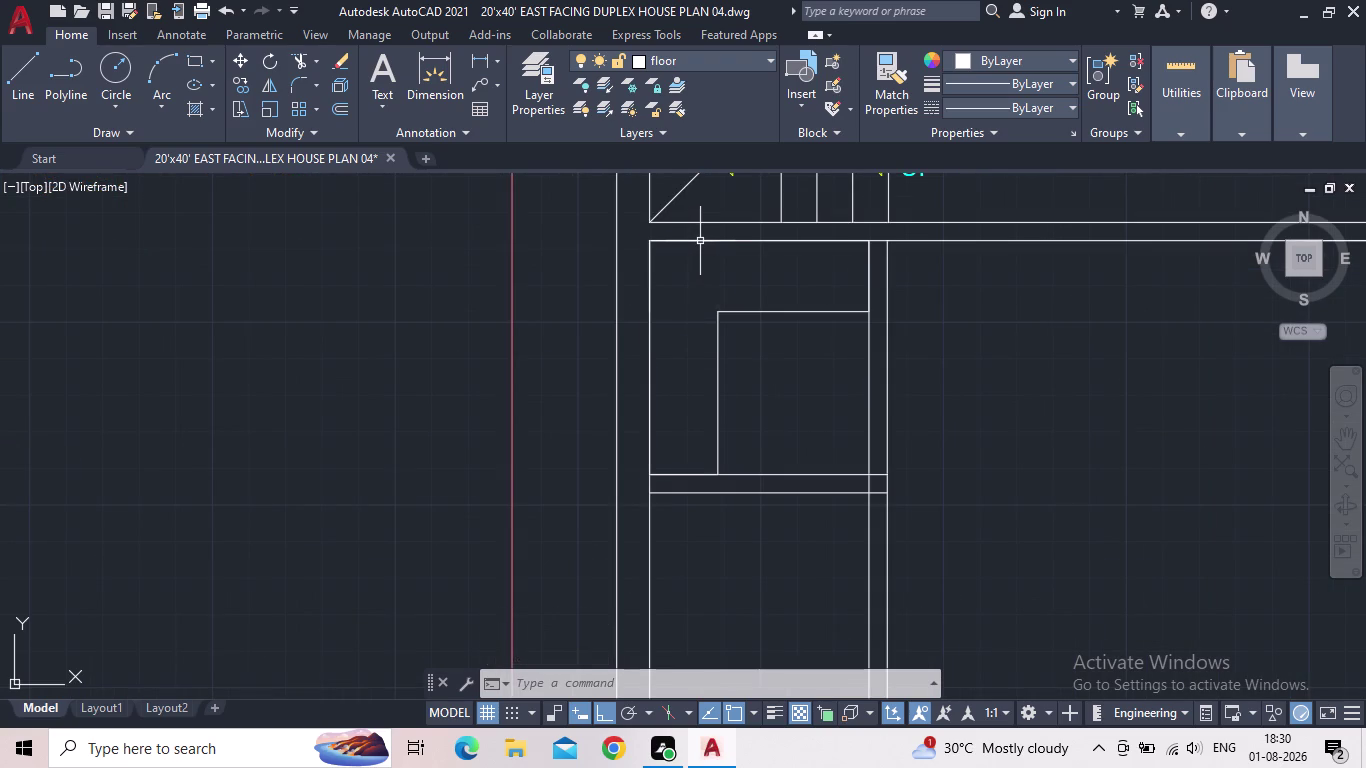
key(Escape)
click(751, 240)
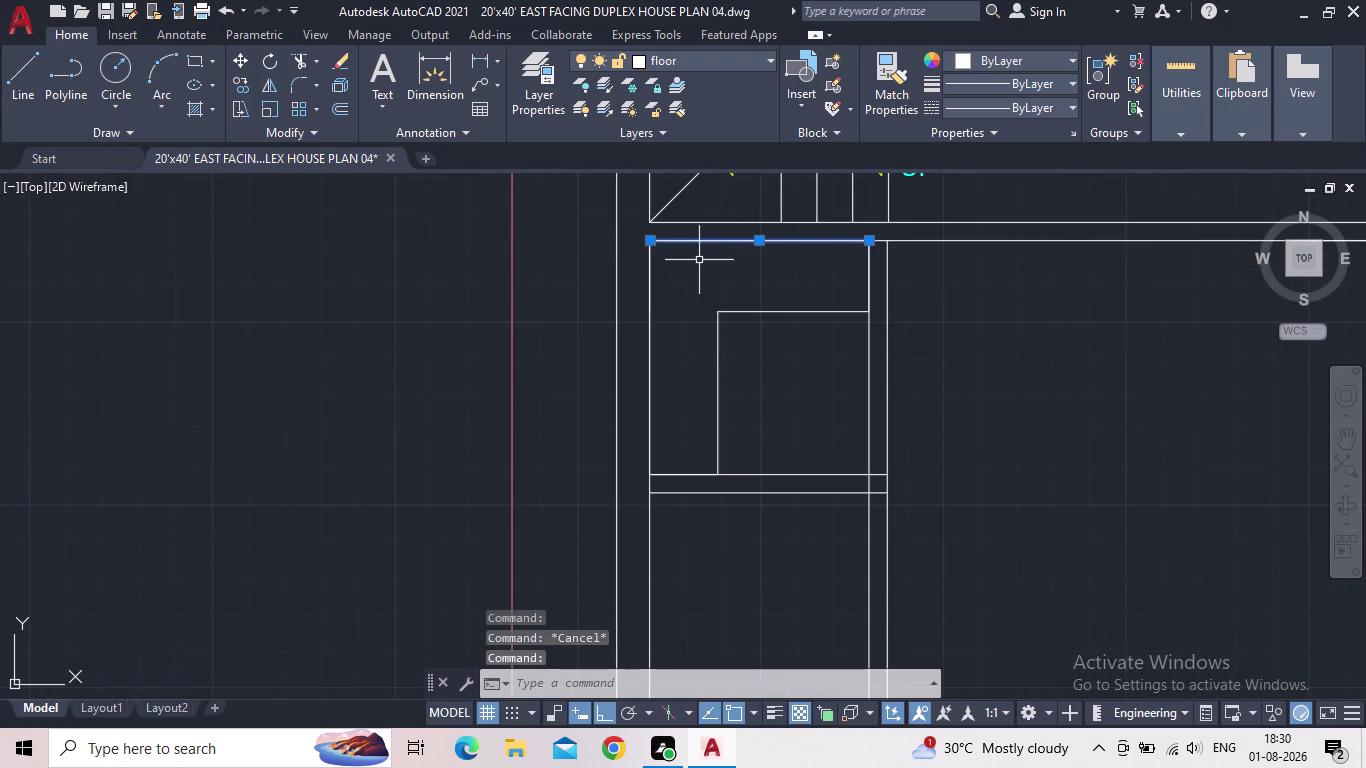
Copy the top line from its left end, placing the first six tread lines below it.
key(c)
key(o)
key(Return)
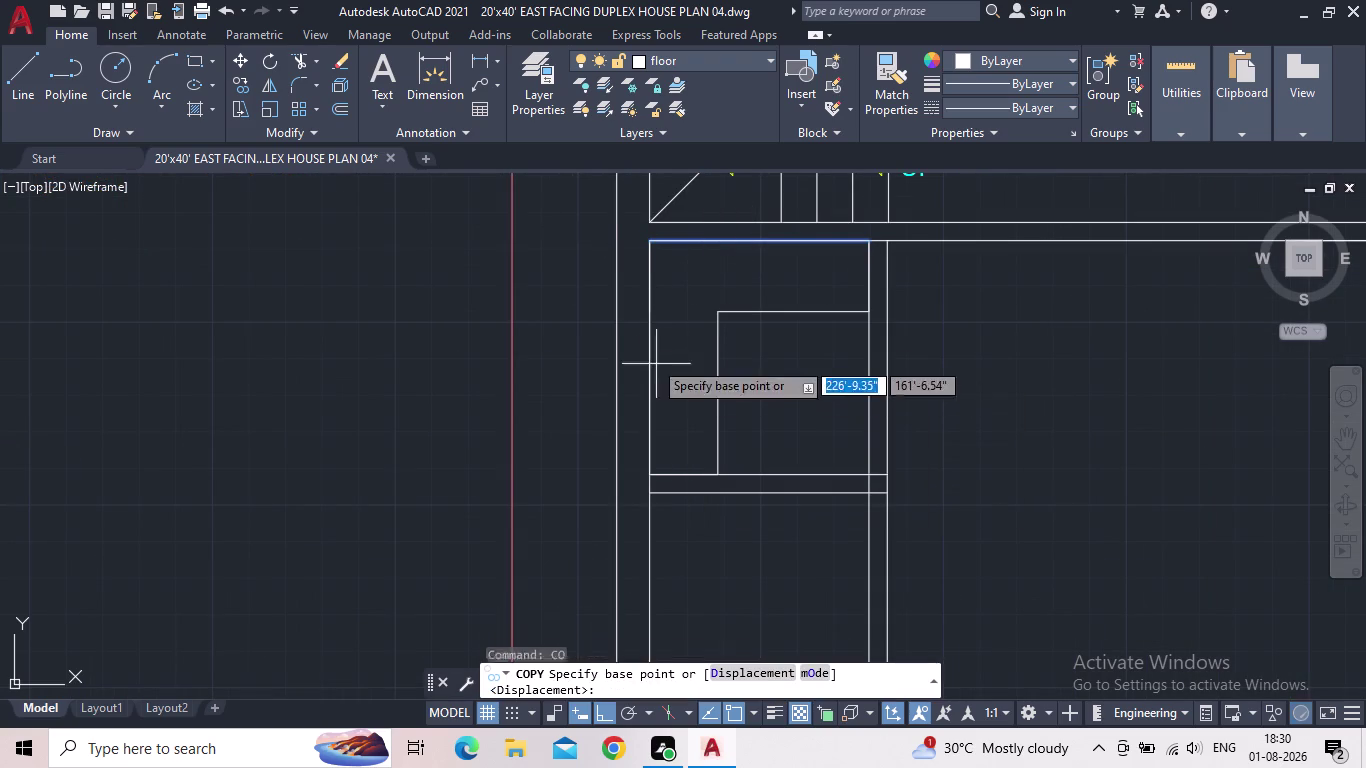
click(651, 241)
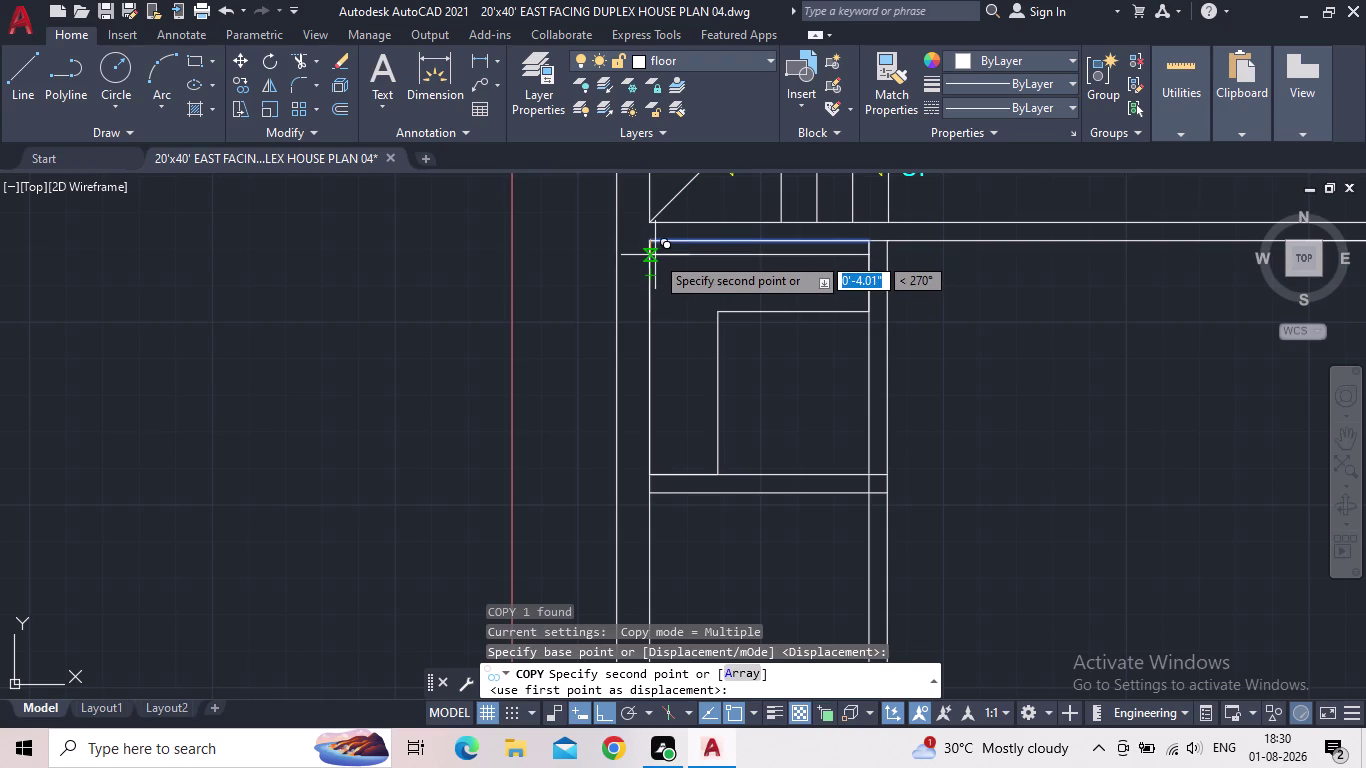
click(656, 253)
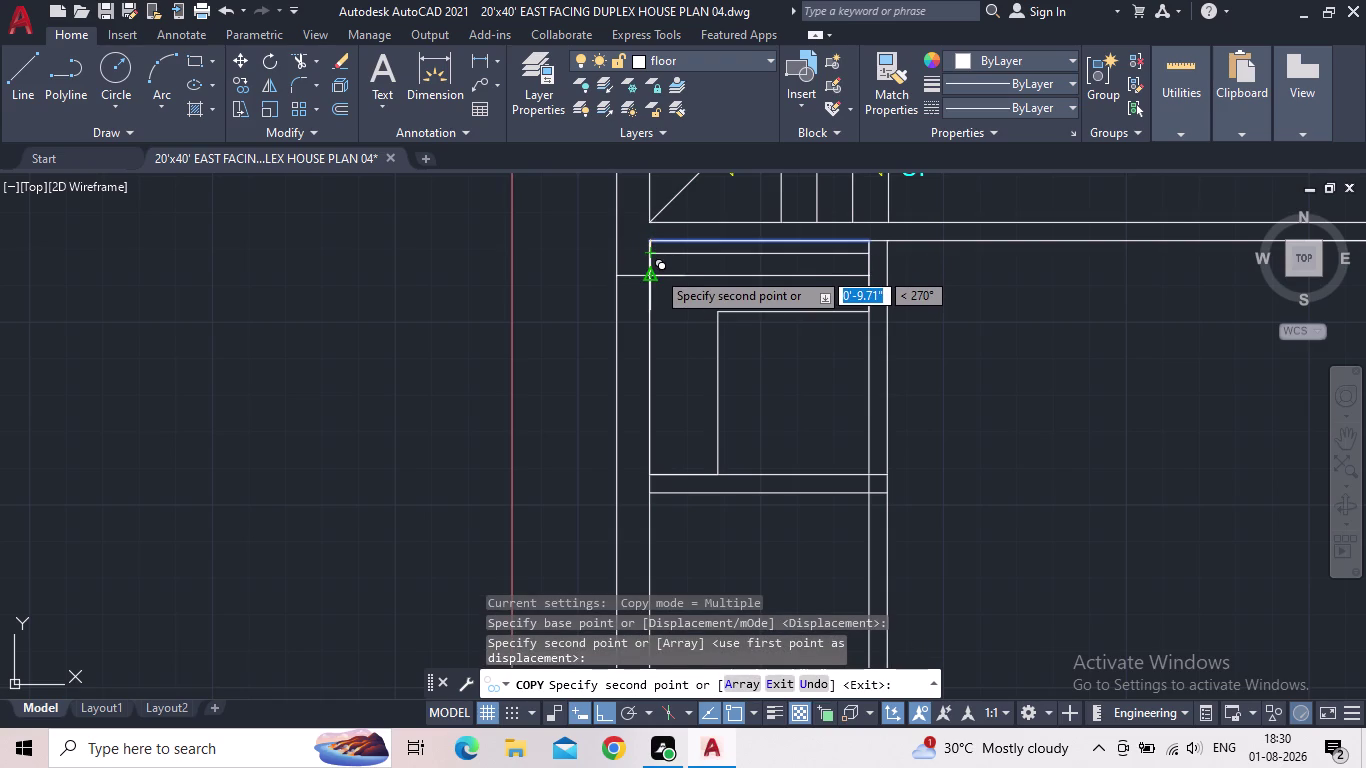
click(656, 266)
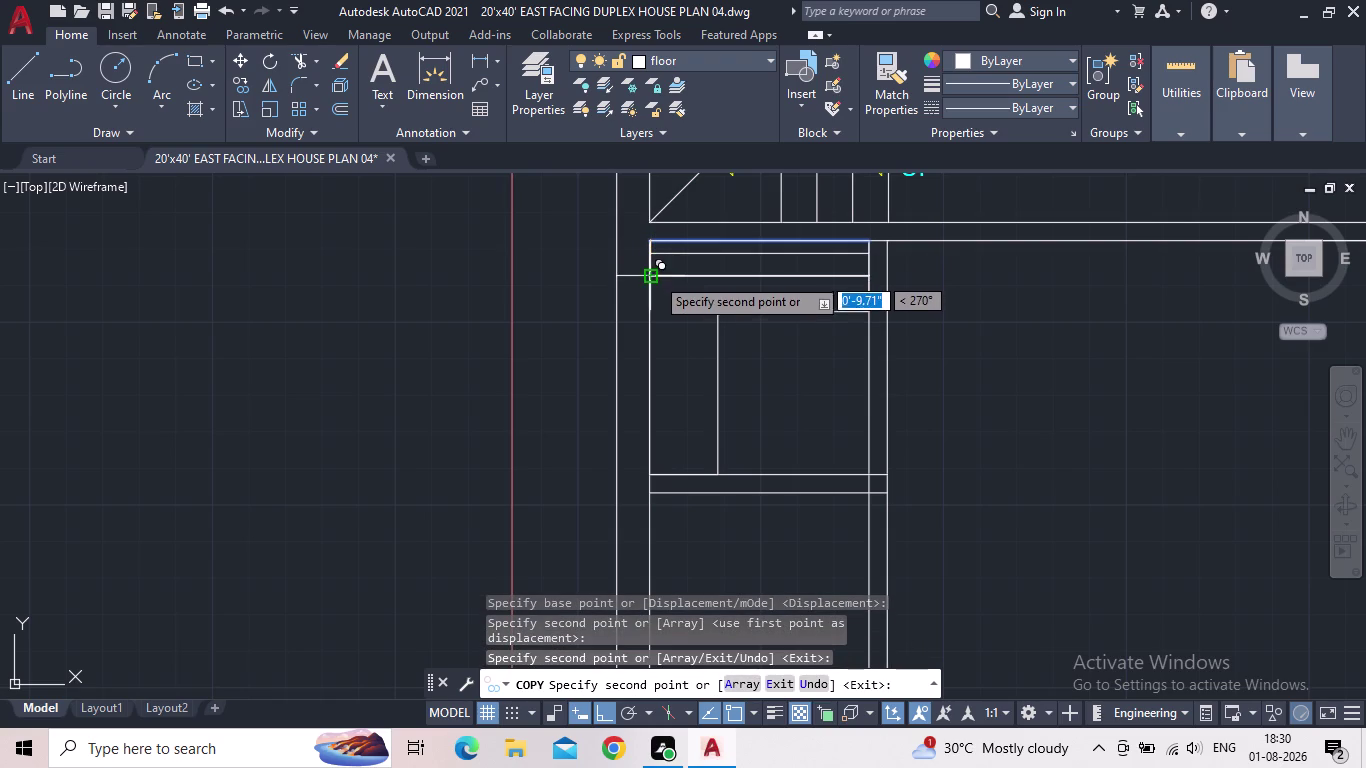
click(654, 292)
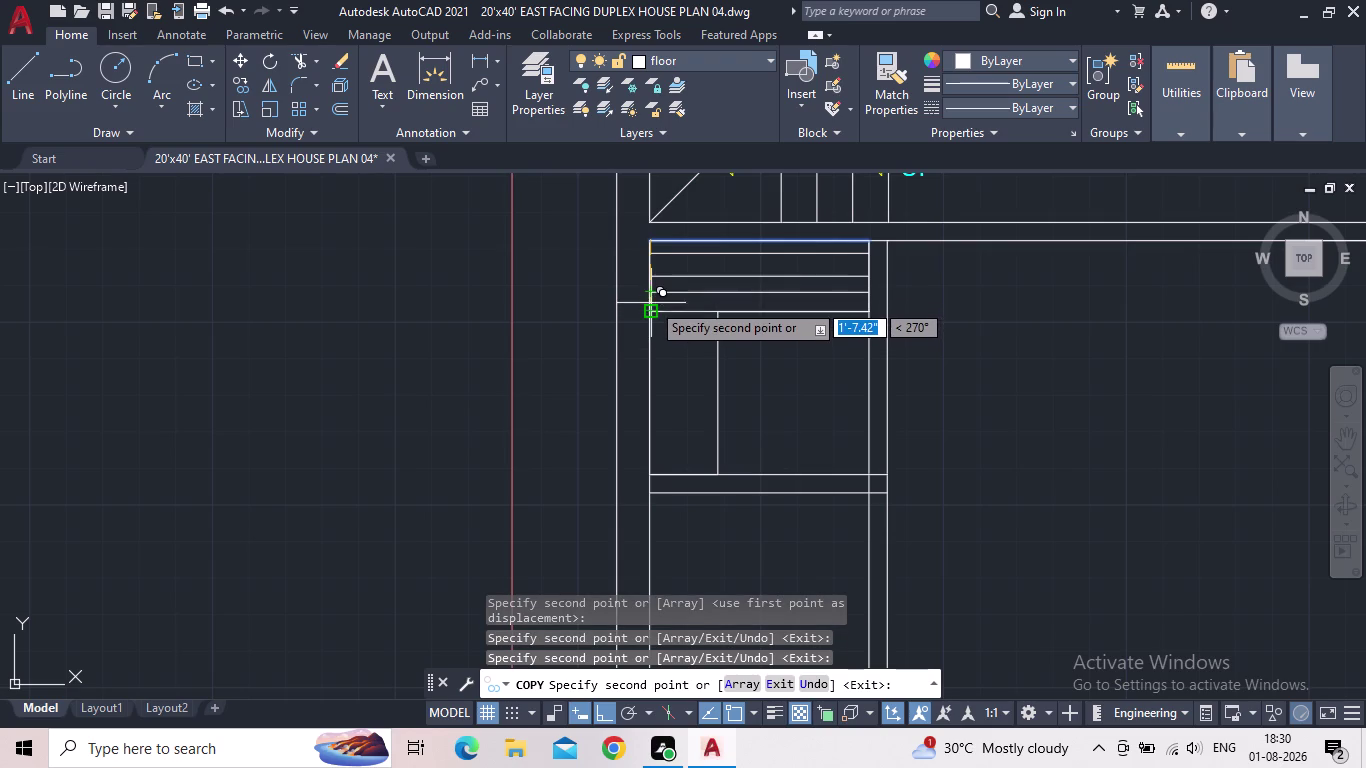
click(651, 302)
click(645, 266)
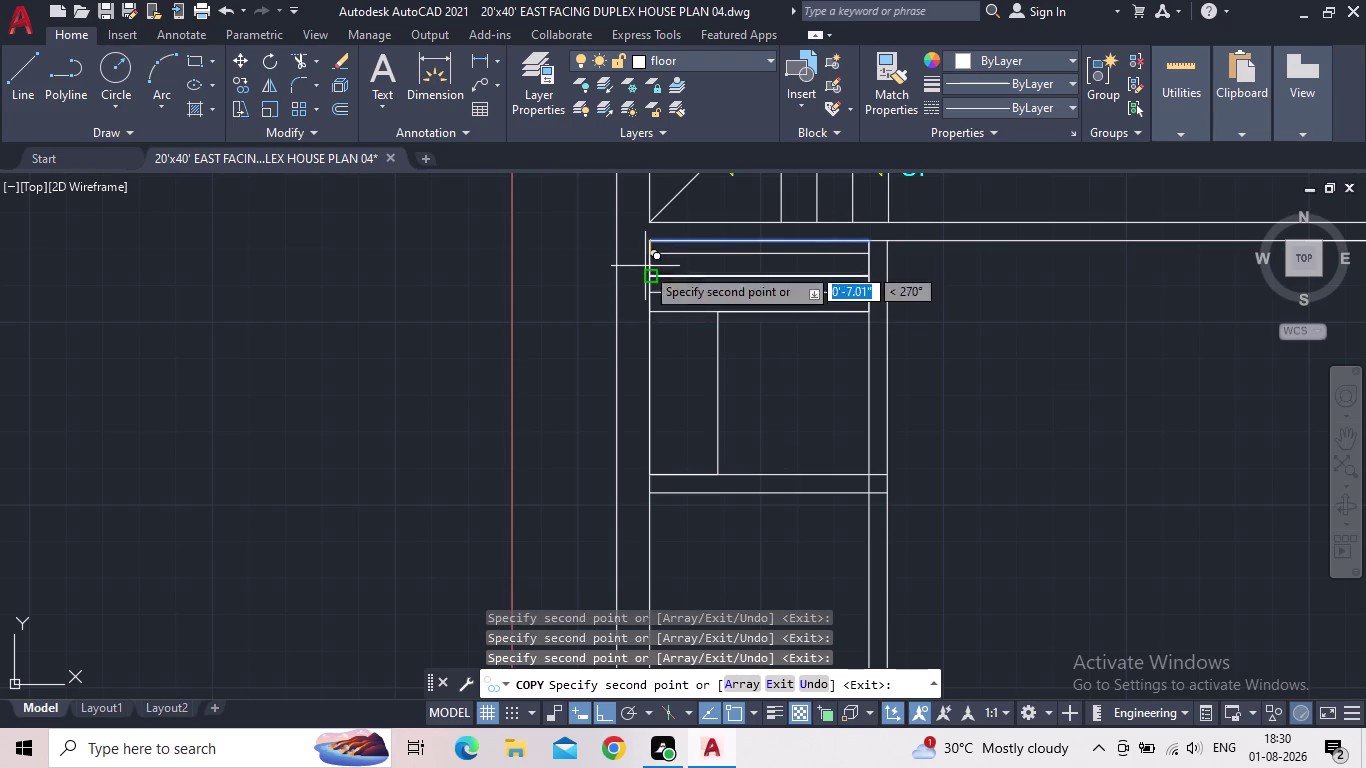
scroll(up, 3)
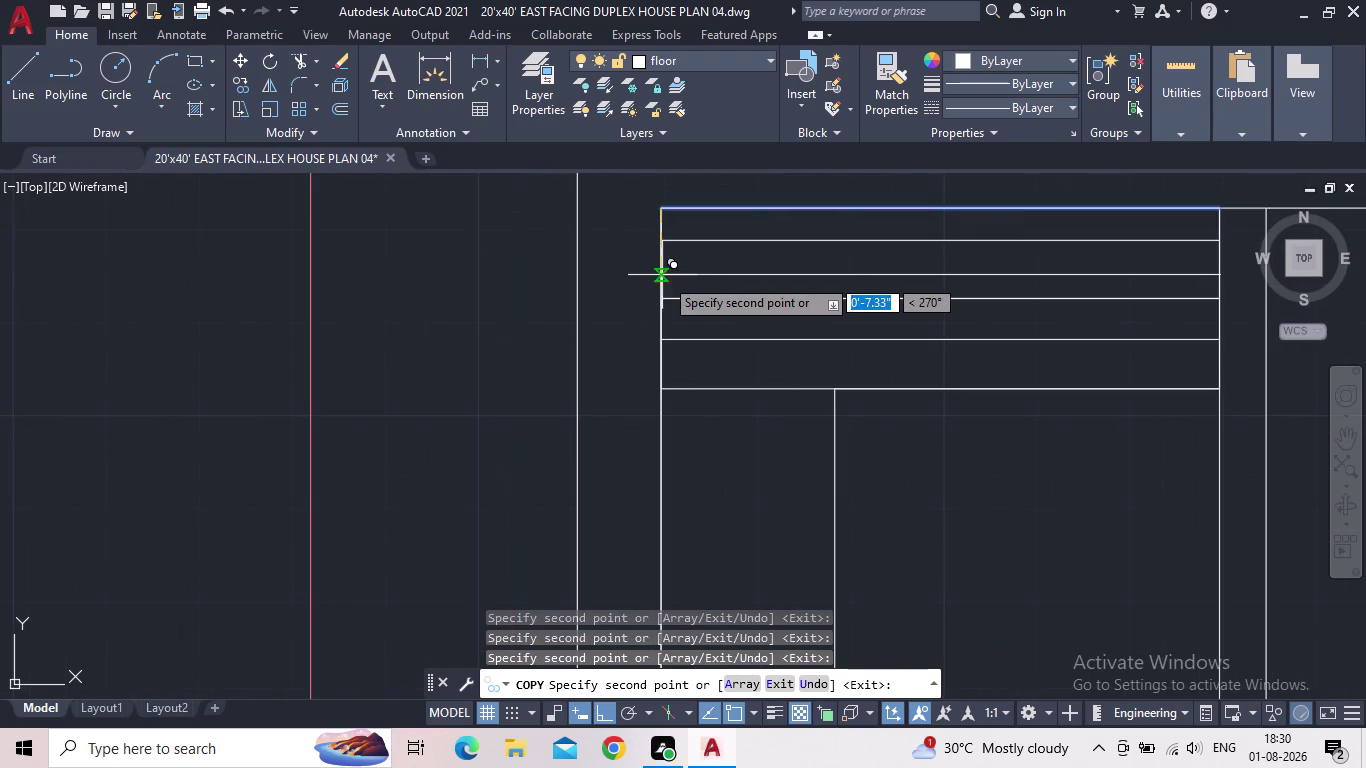
click(658, 272)
middle_drag(677, 371, 700, 295)
scroll(down, 3)
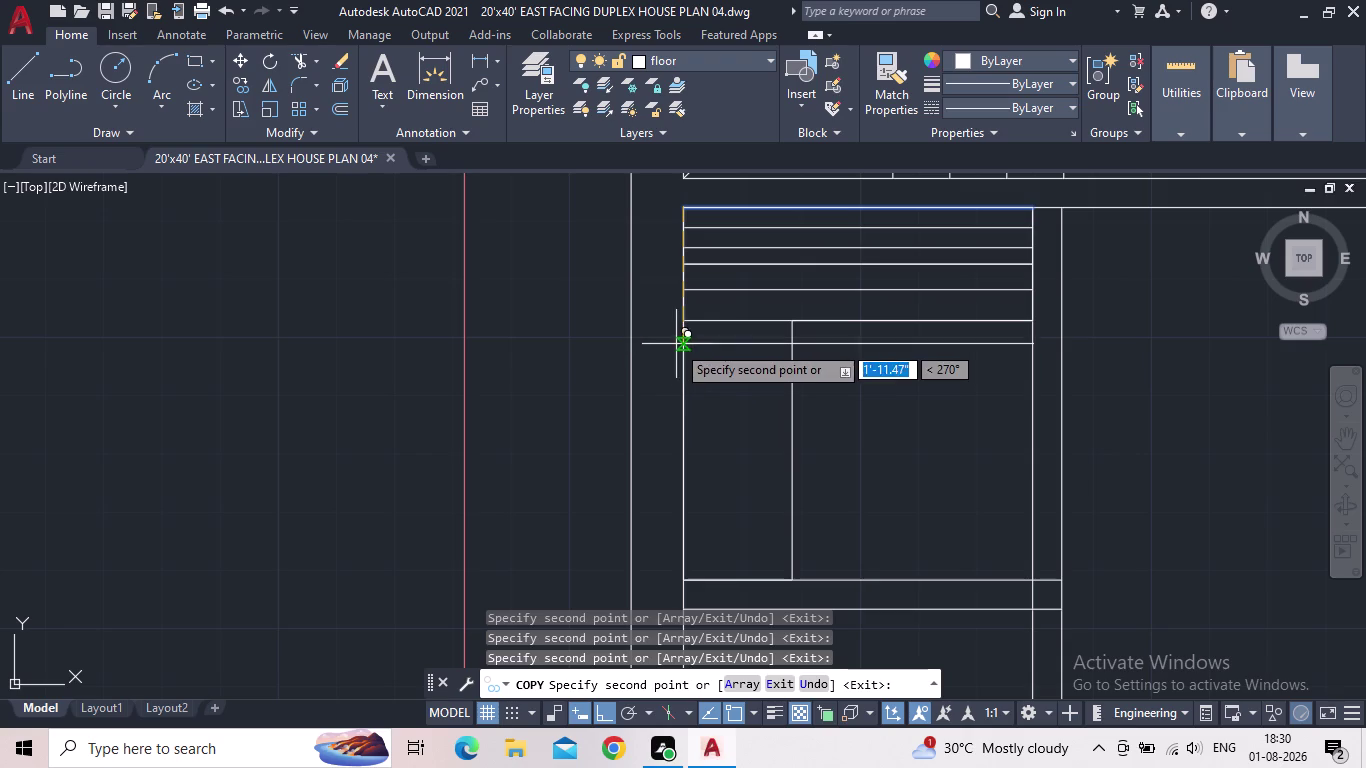
Place thirteen more tread lines down to the bottom of the stair room.
click(676, 344)
click(676, 366)
click(675, 384)
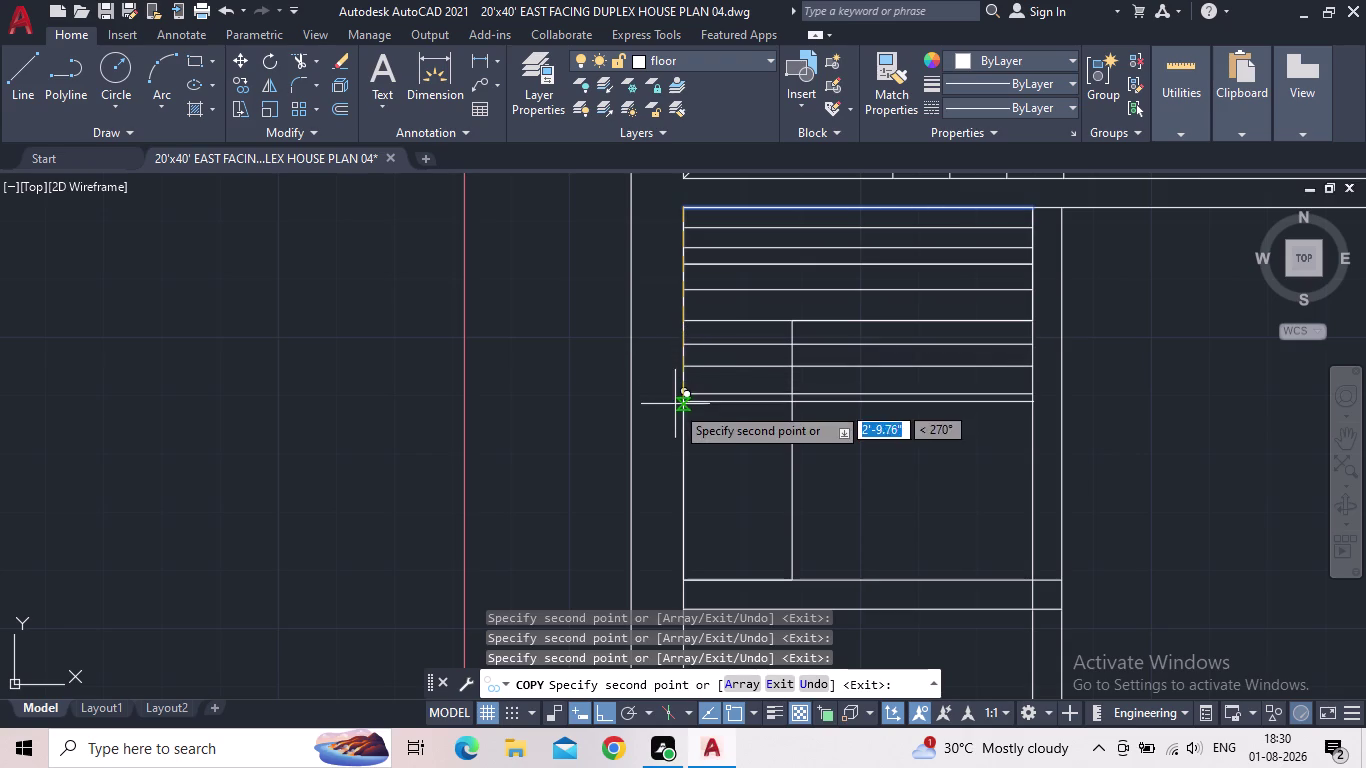
click(675, 407)
click(675, 429)
click(674, 445)
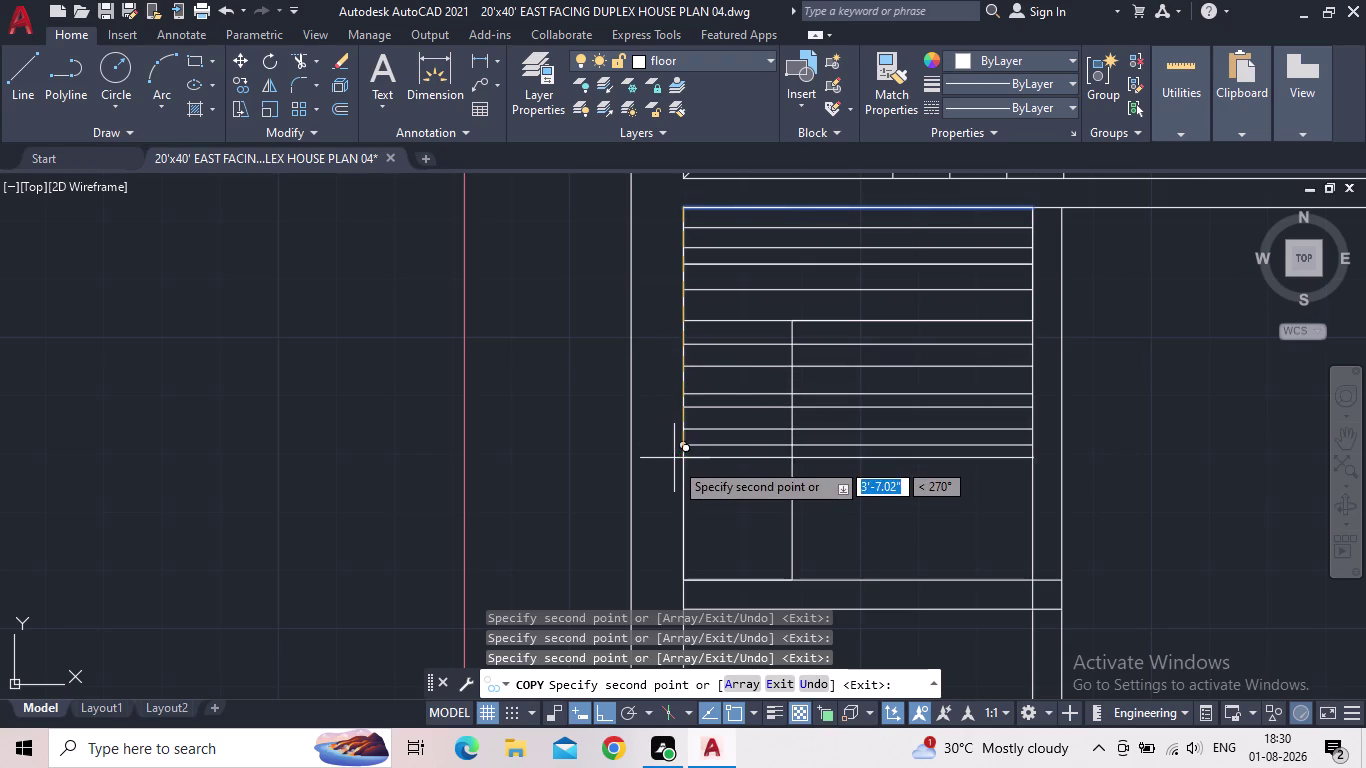
click(674, 465)
click(674, 482)
click(673, 502)
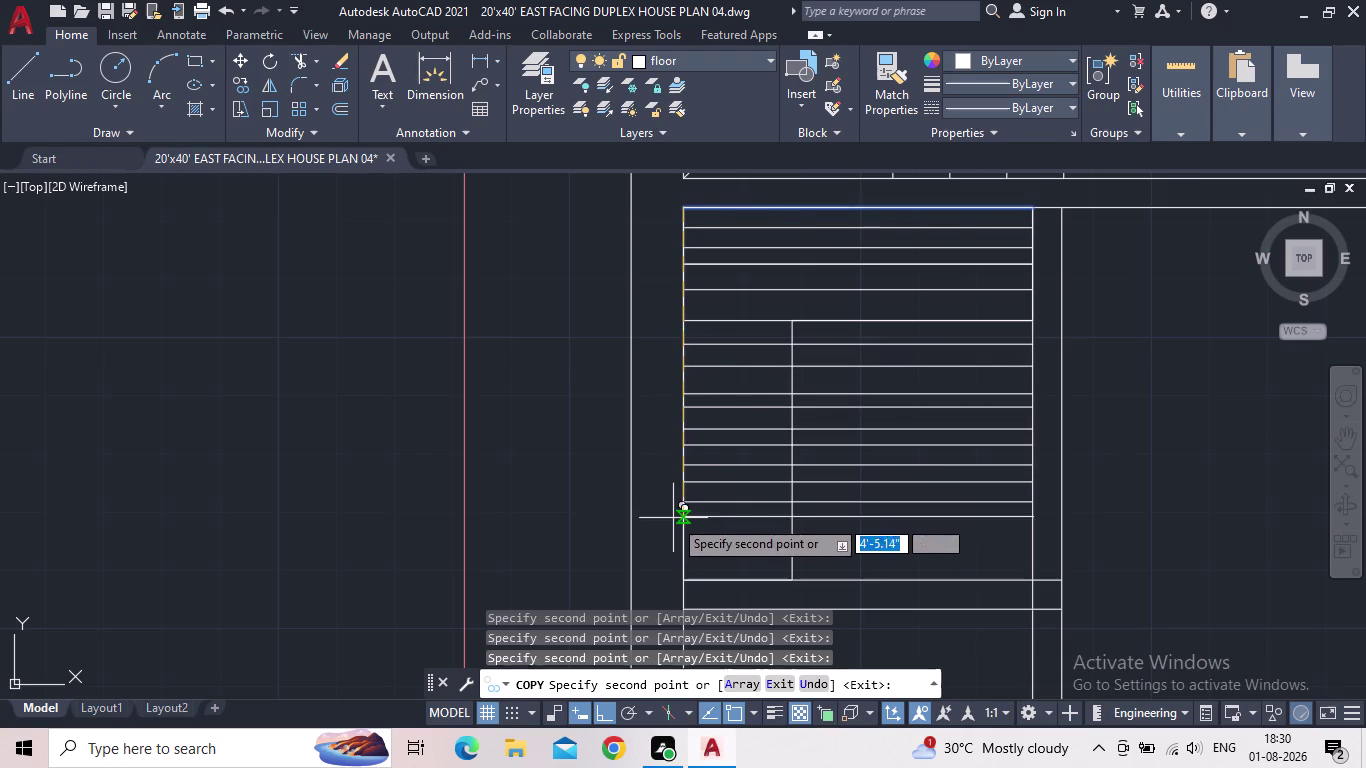
click(673, 520)
click(672, 546)
click(672, 562)
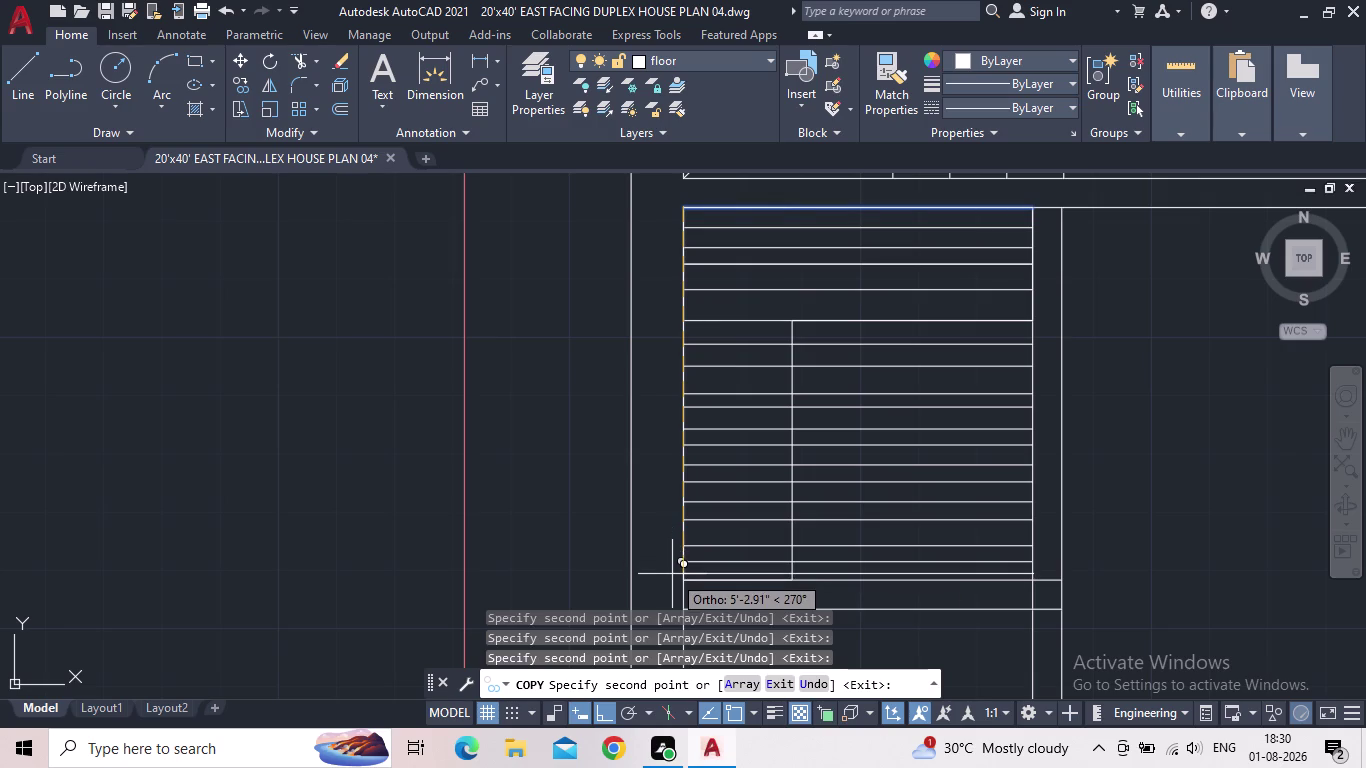
click(674, 572)
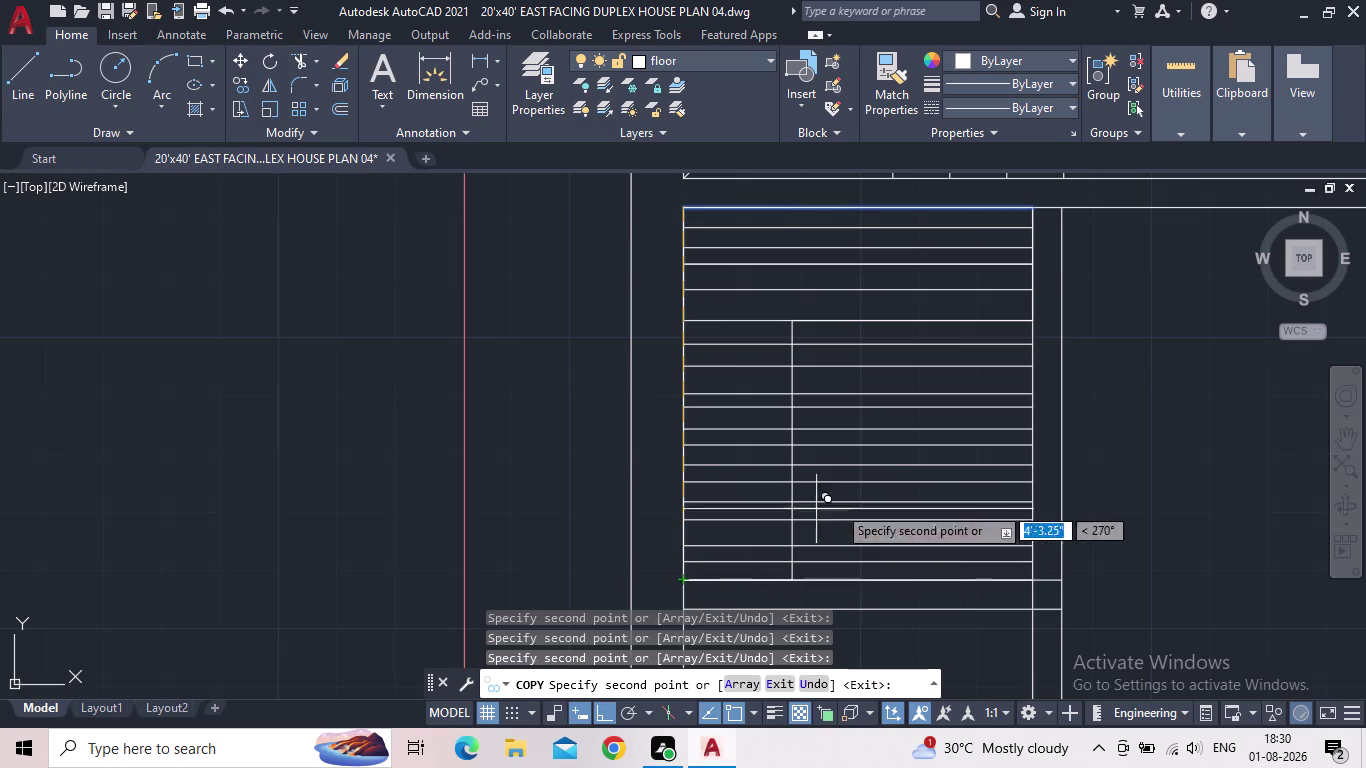
key(Escape)
Fence-trim the tread lines crossing the inner stair well.
key(t)
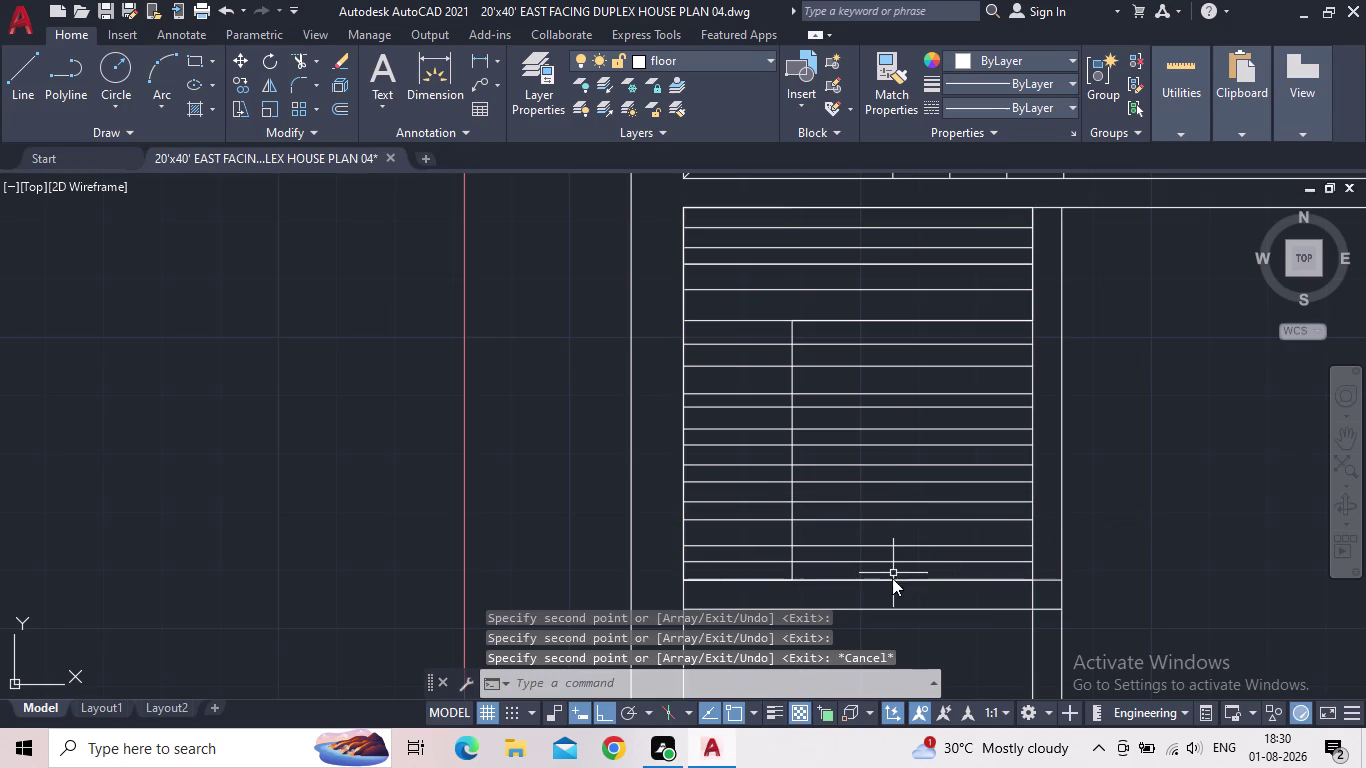
key(r)
key(space)
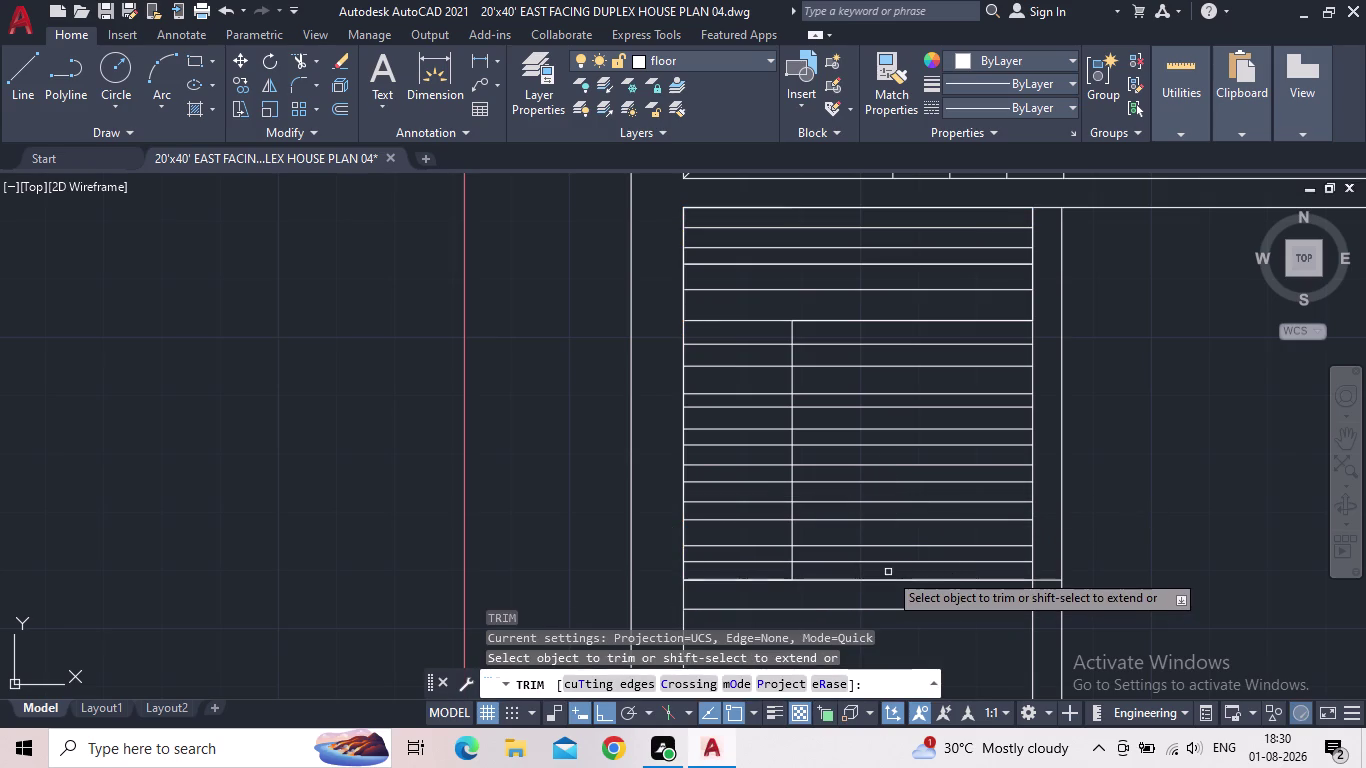
click(888, 572)
click(868, 340)
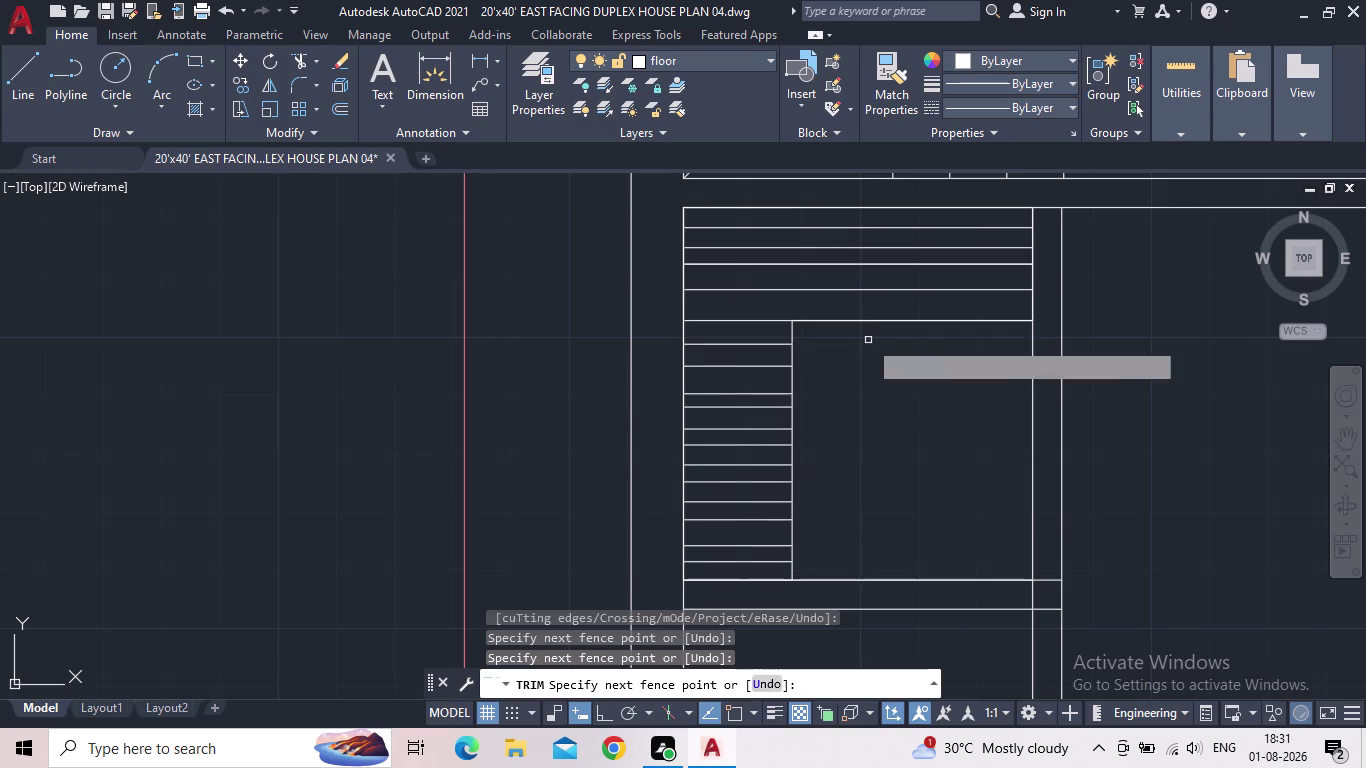
scroll(down, 3)
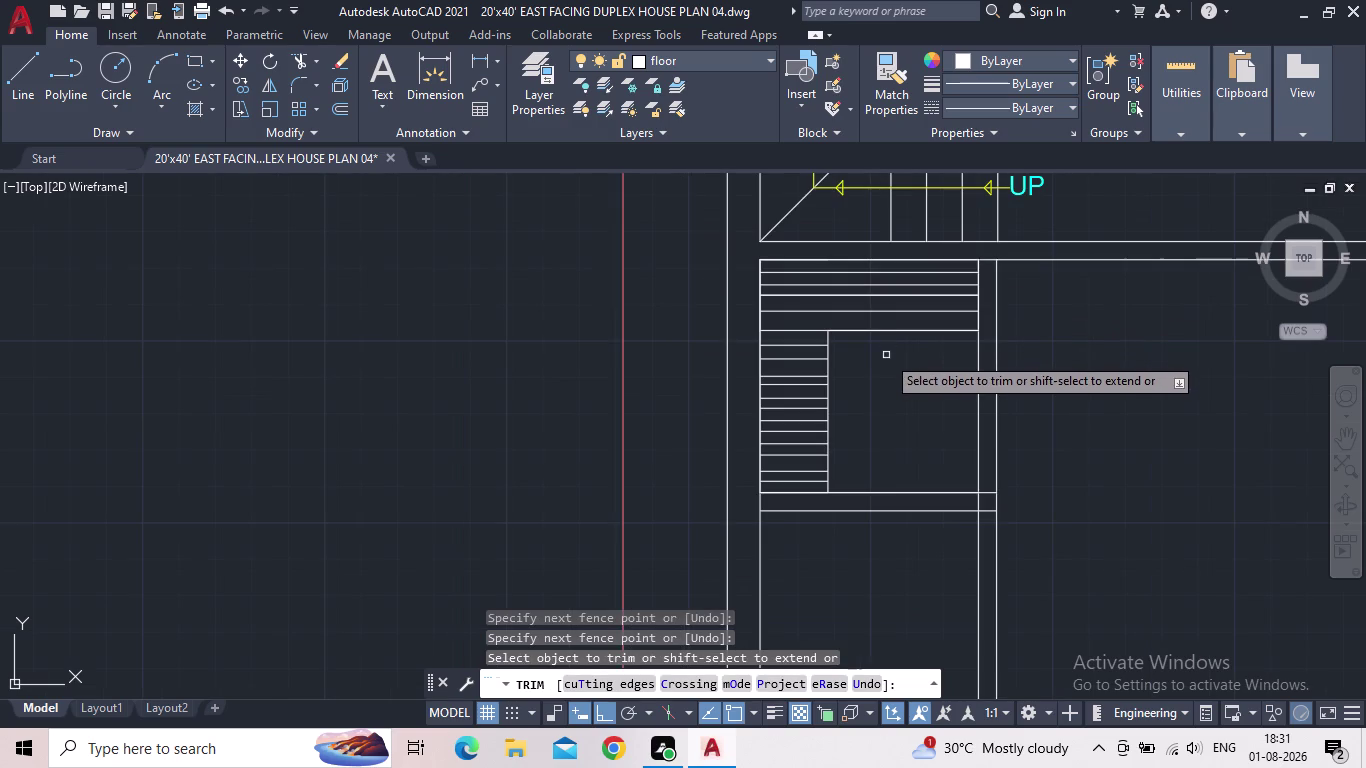
middle_drag(885, 364, 841, 308)
key(Escape)
Recenter the view on the stair room and start the COPY command.
scroll(down, 3)
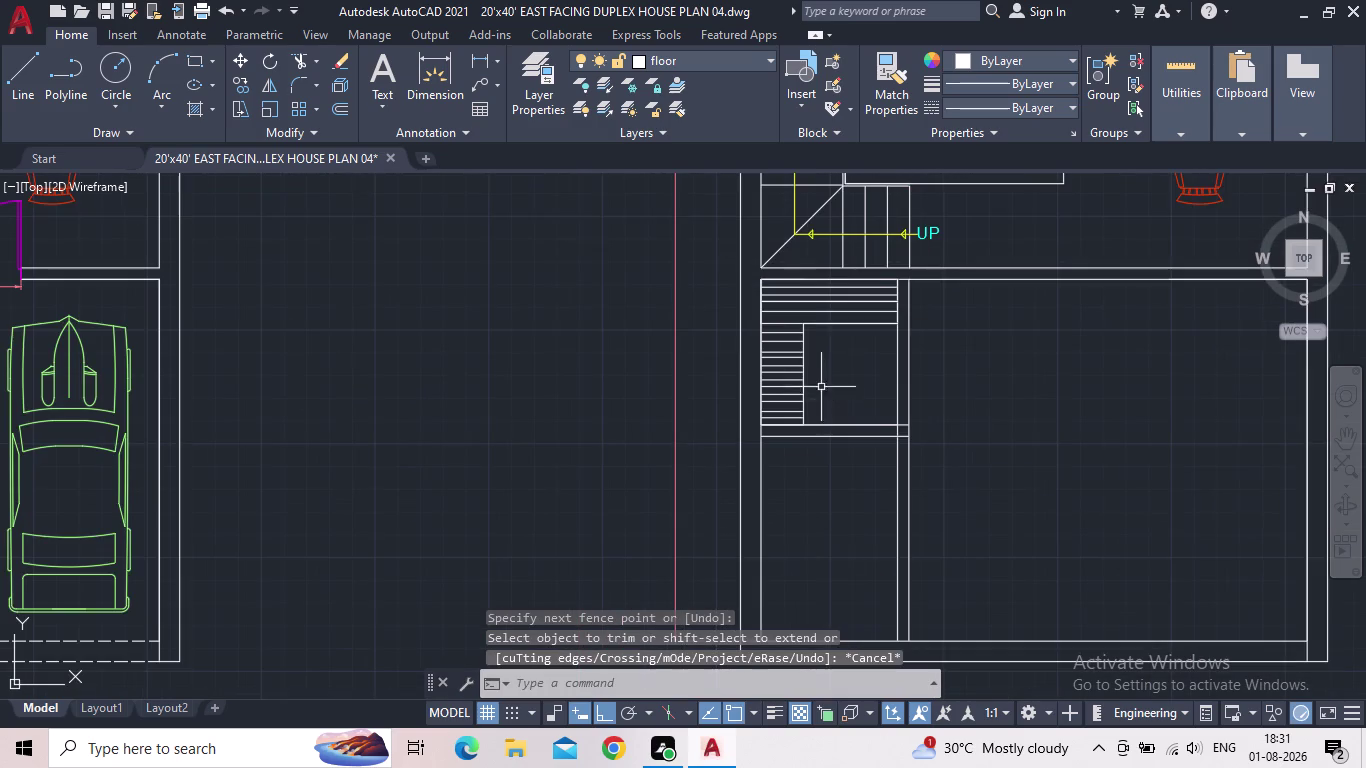
middle_drag(829, 340, 791, 375)
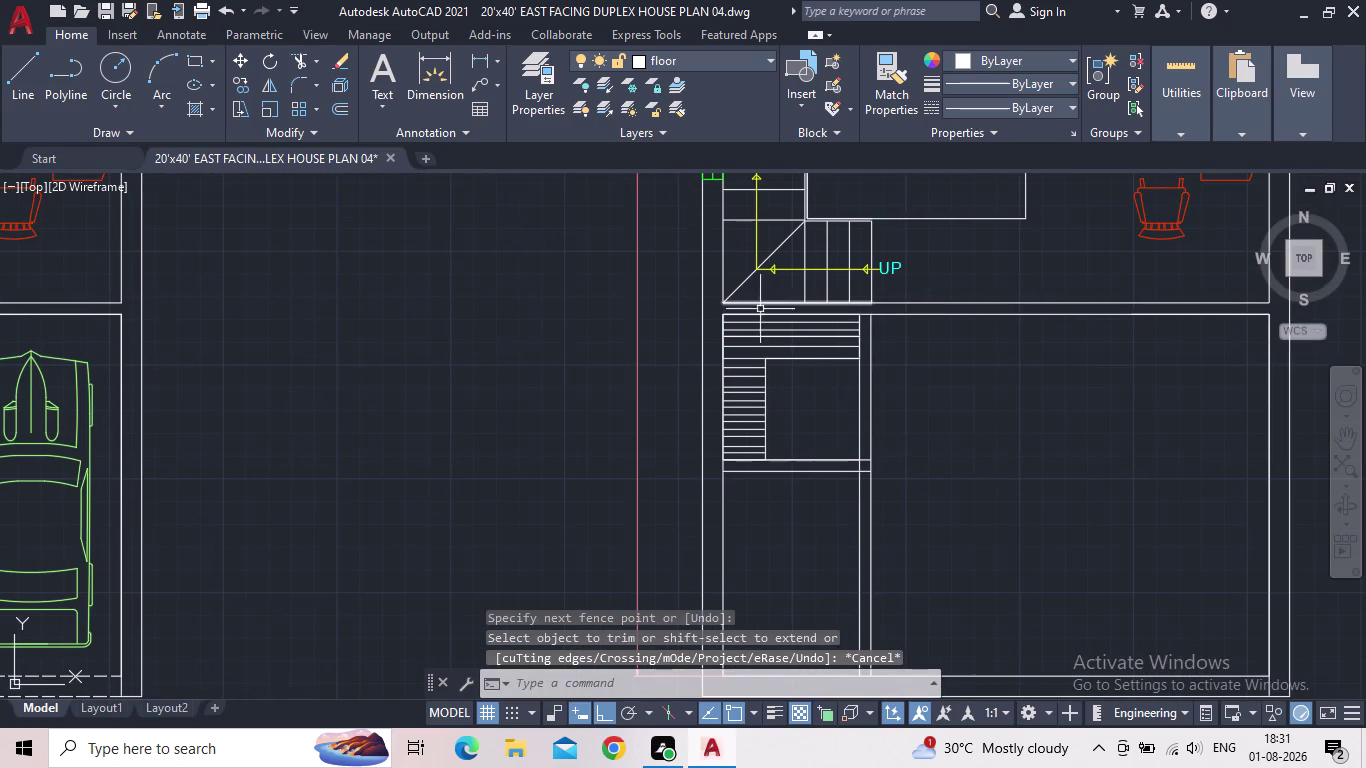
scroll(up, 3)
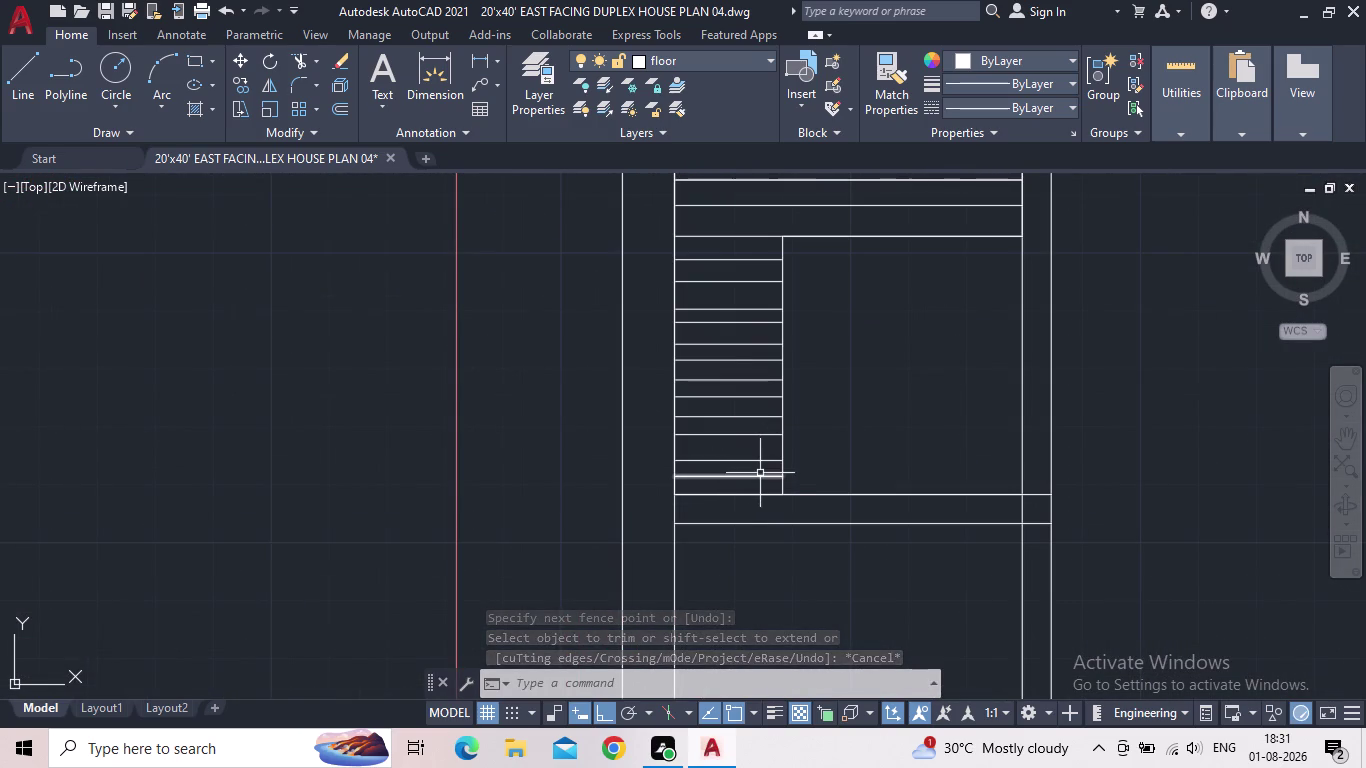
key(c)
key(o)
key(Return)
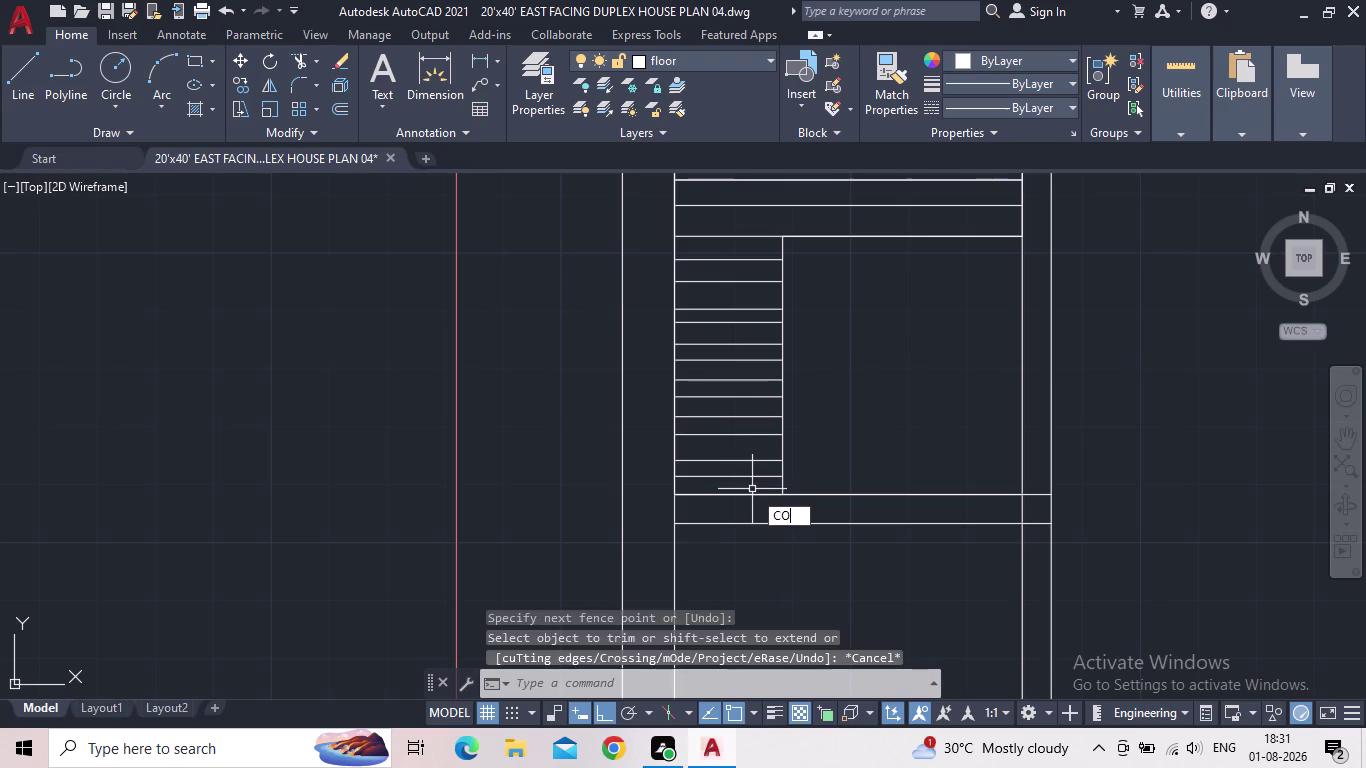
Copy the short tread line upward eight times along the narrow flight.
click(724, 460)
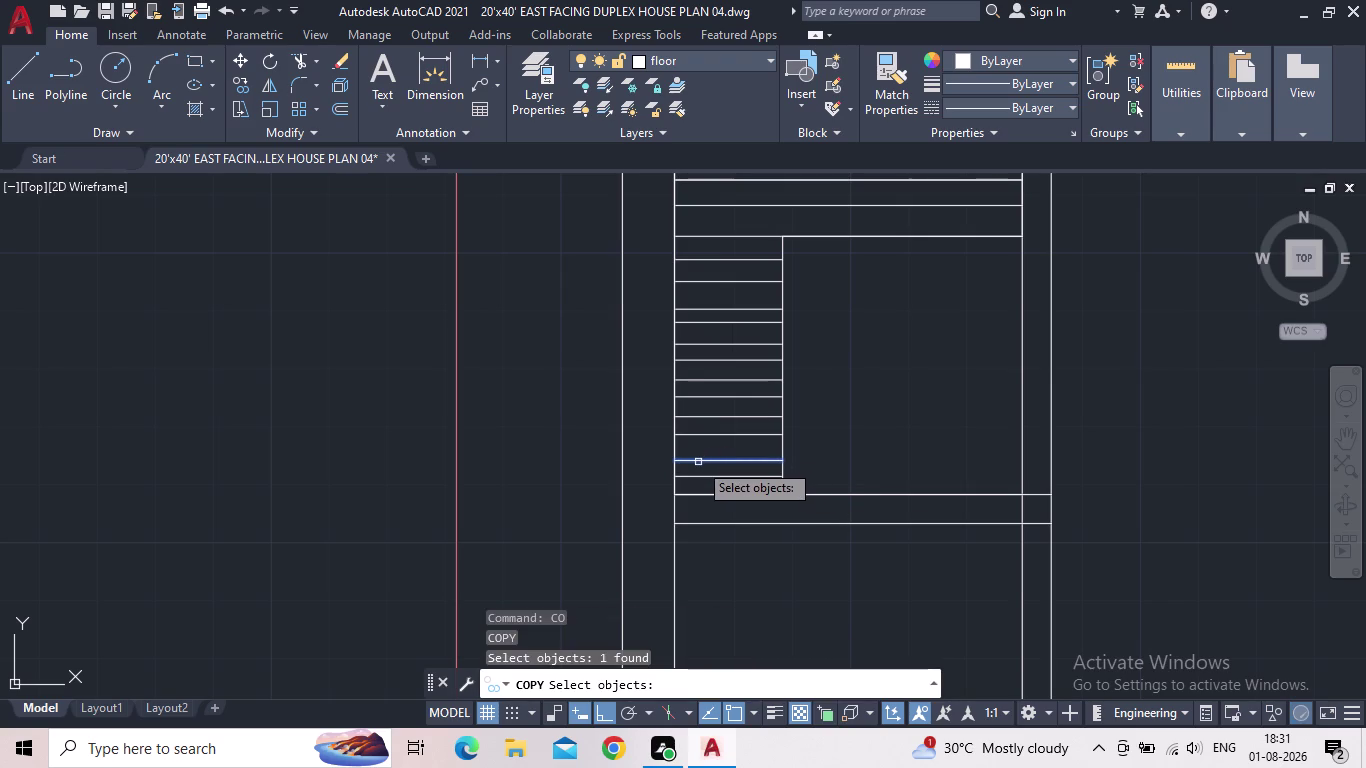
key(space)
click(678, 456)
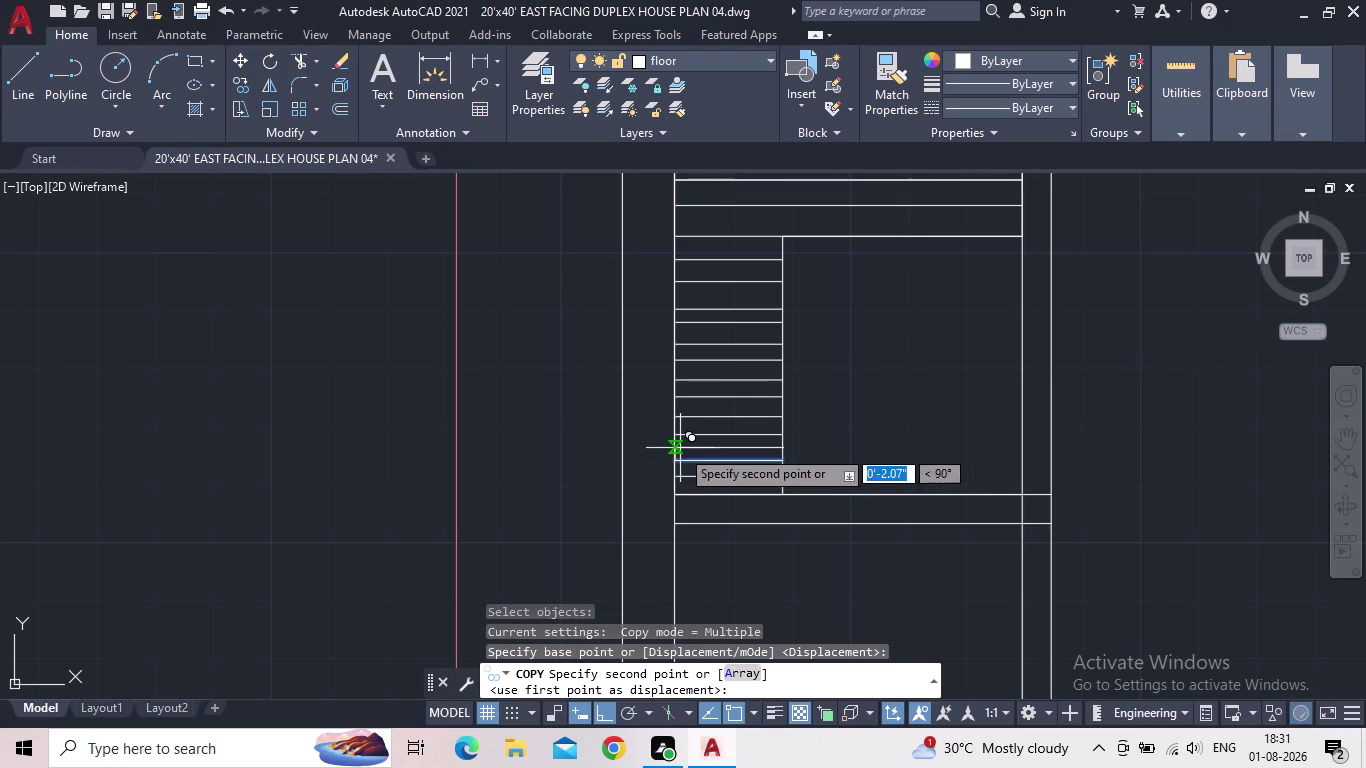
click(680, 448)
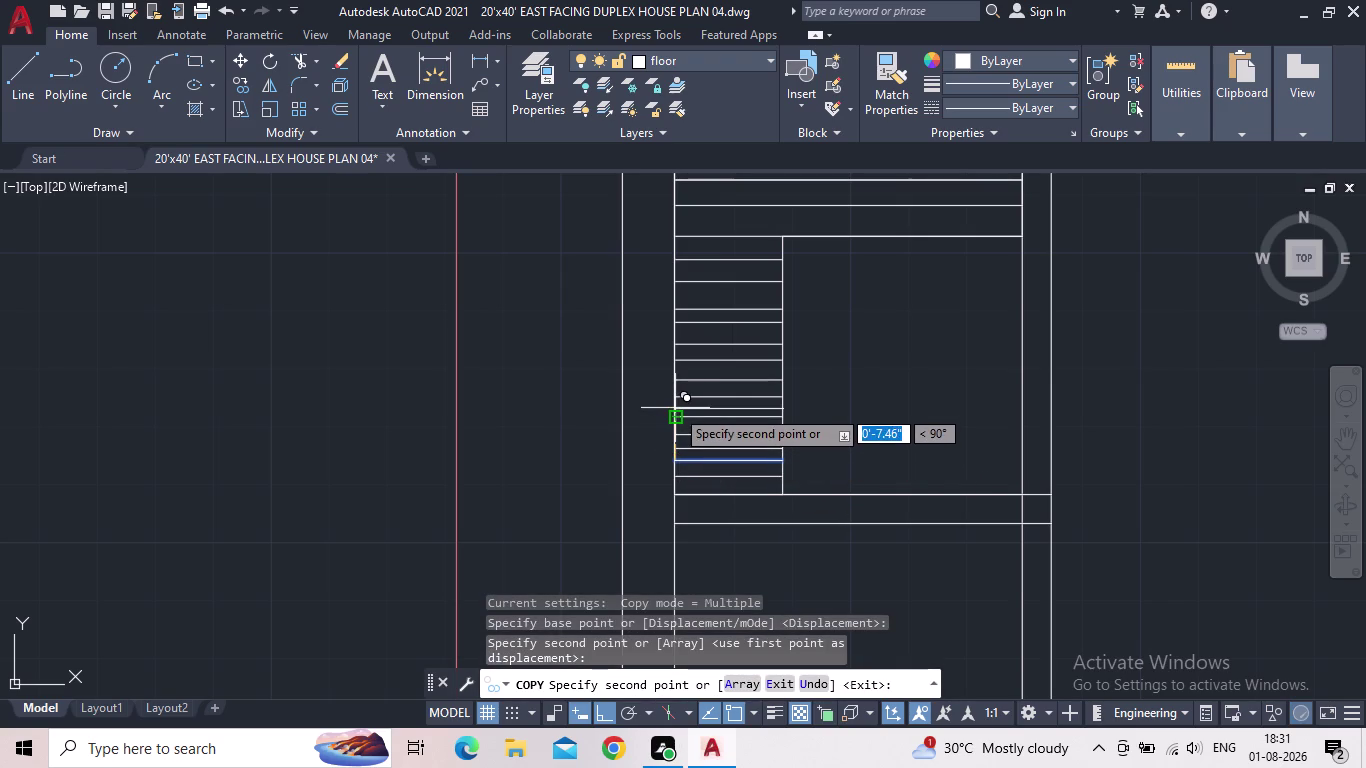
click(675, 408)
click(677, 390)
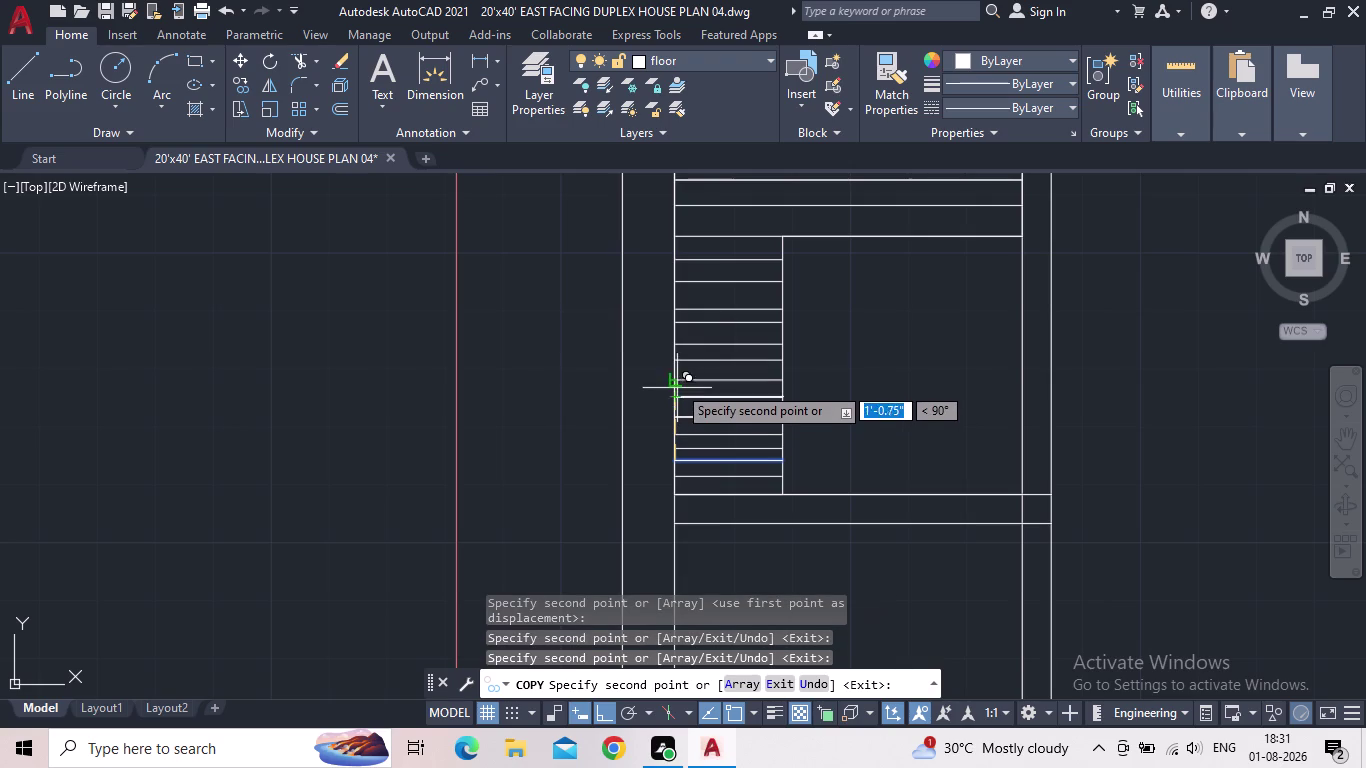
click(674, 370)
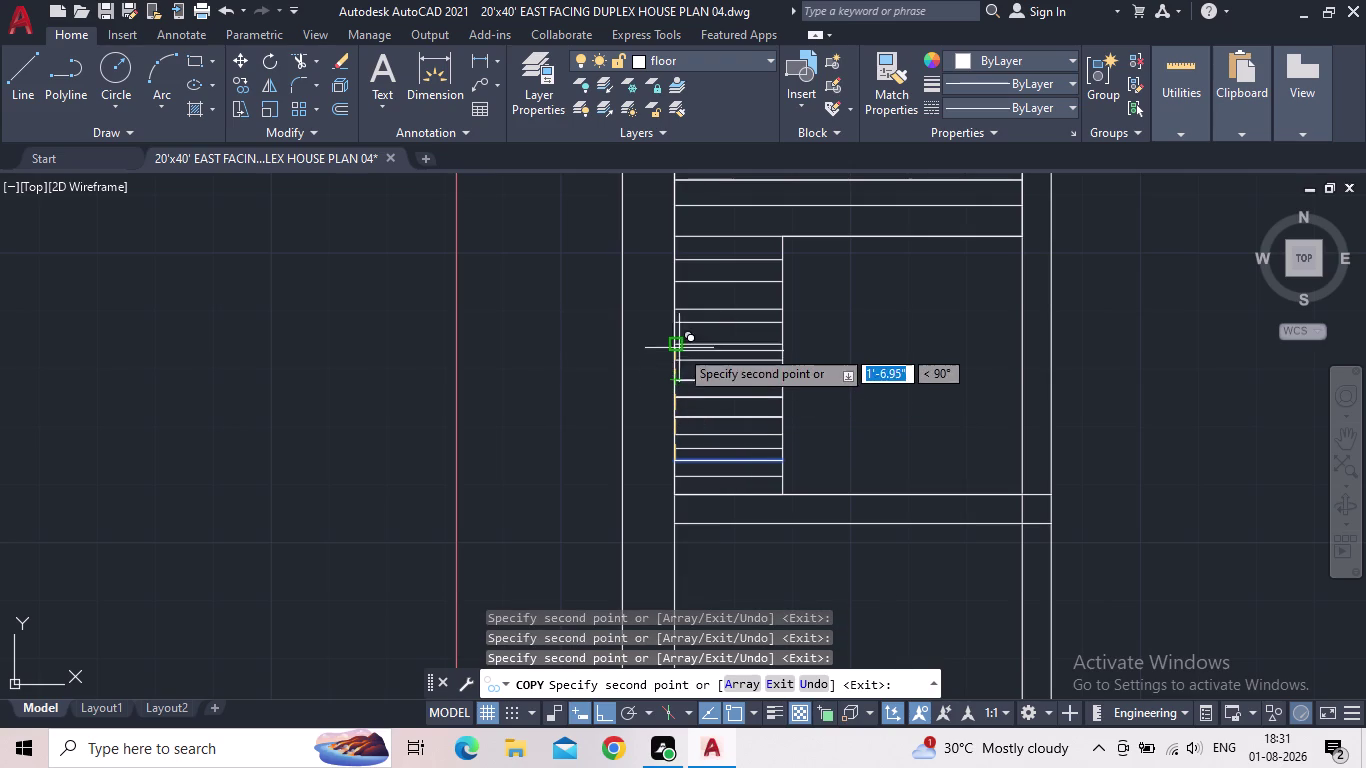
click(676, 335)
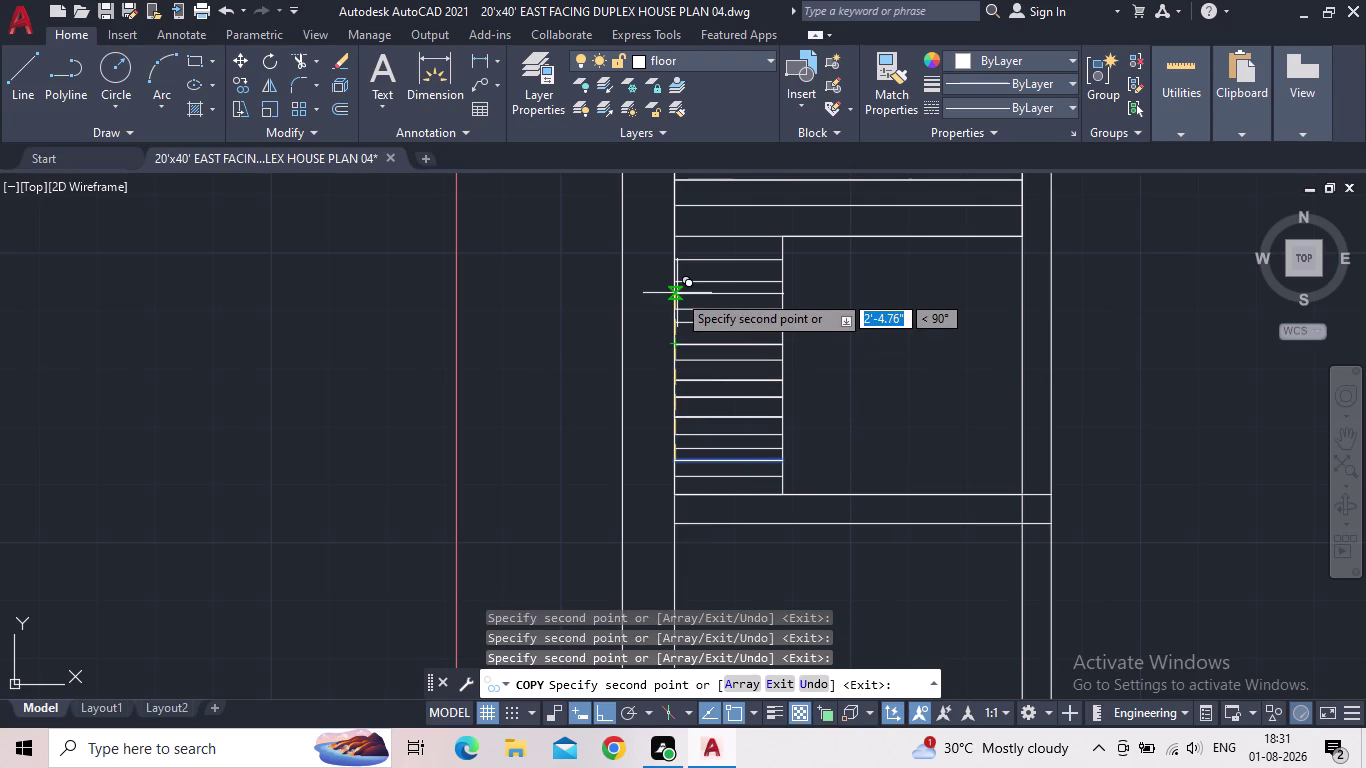
click(677, 294)
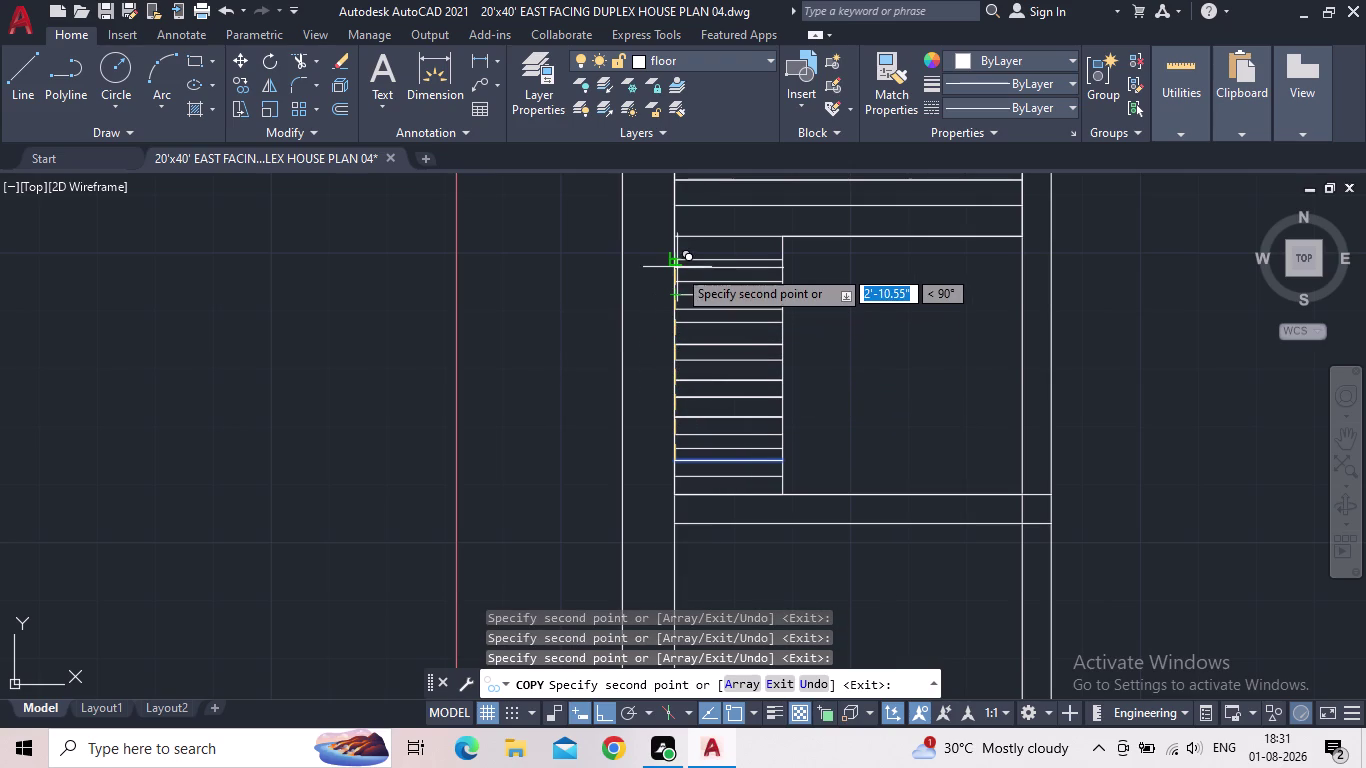
click(677, 270)
click(678, 250)
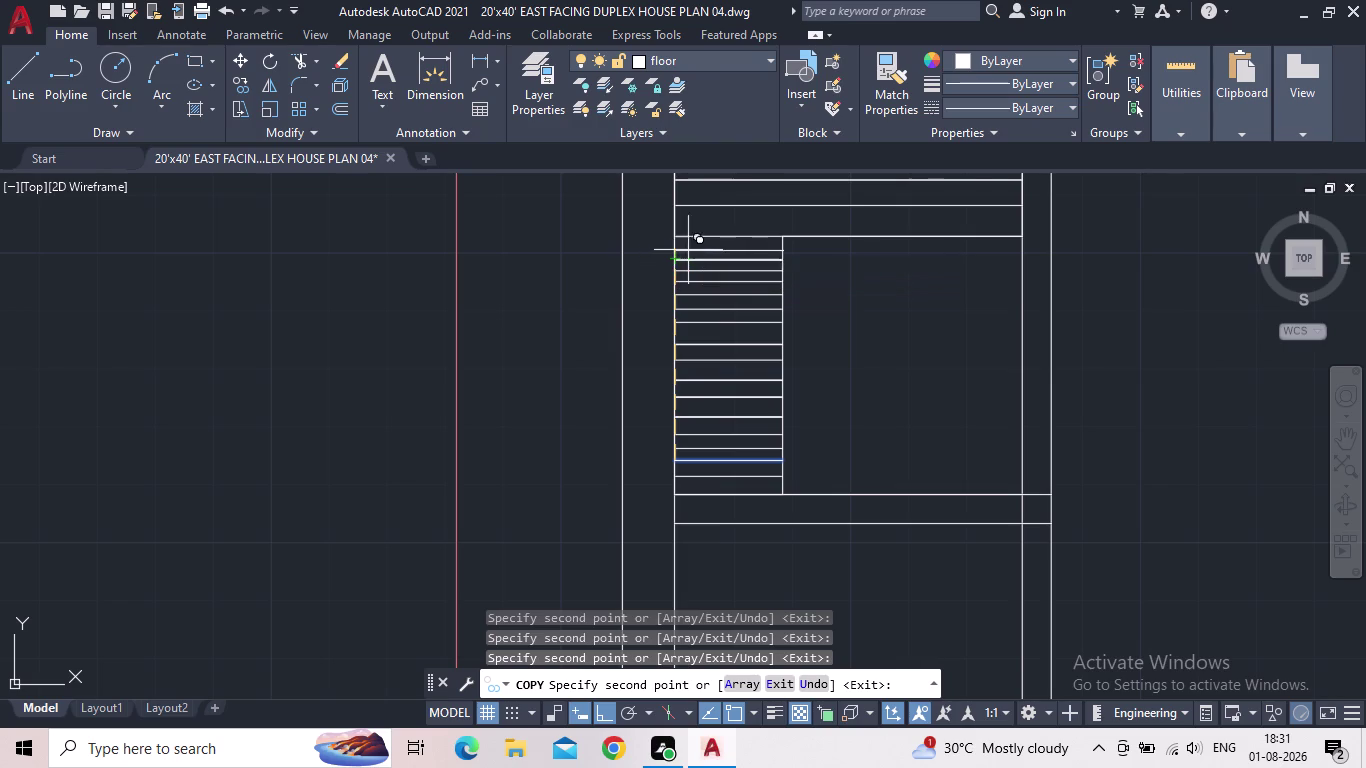
Place three more tread-line copies in the upper full-width stair section.
middle_drag(791, 240, 836, 368)
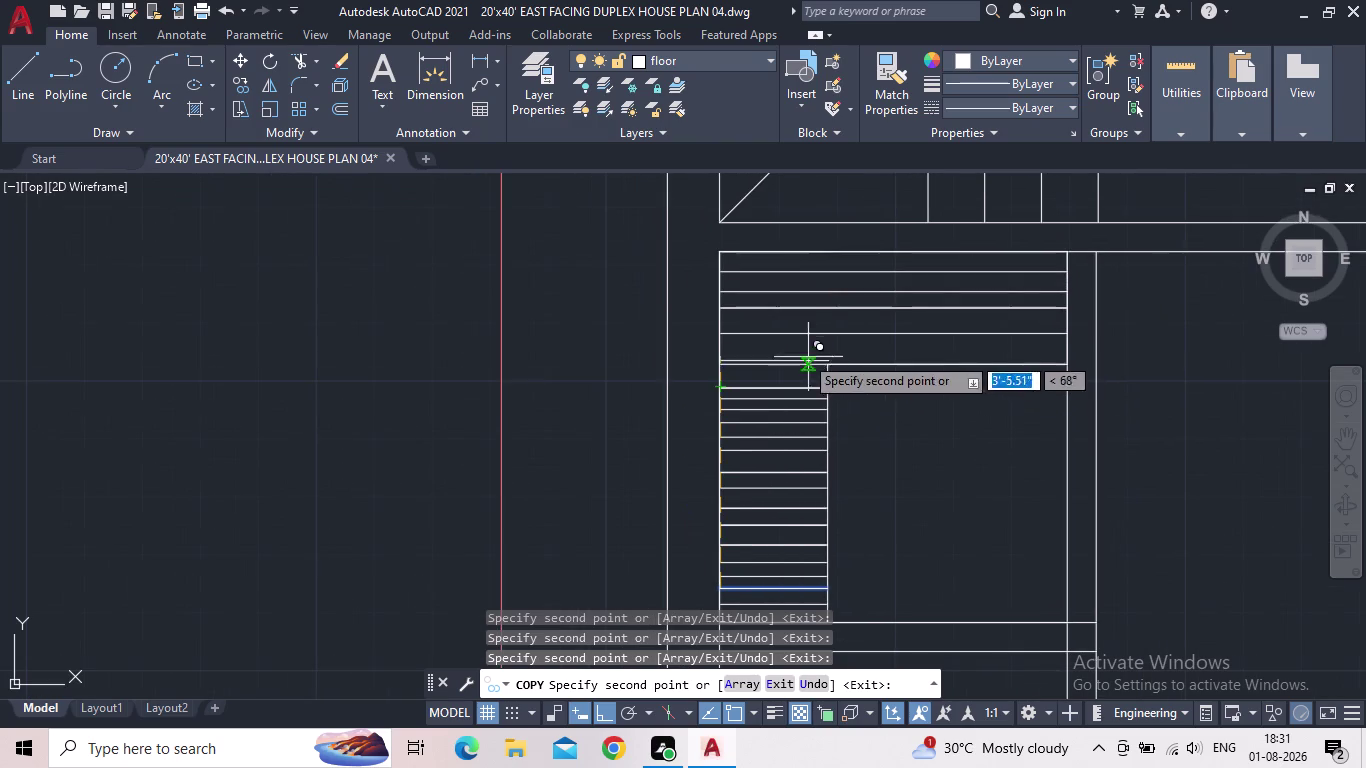
click(810, 349)
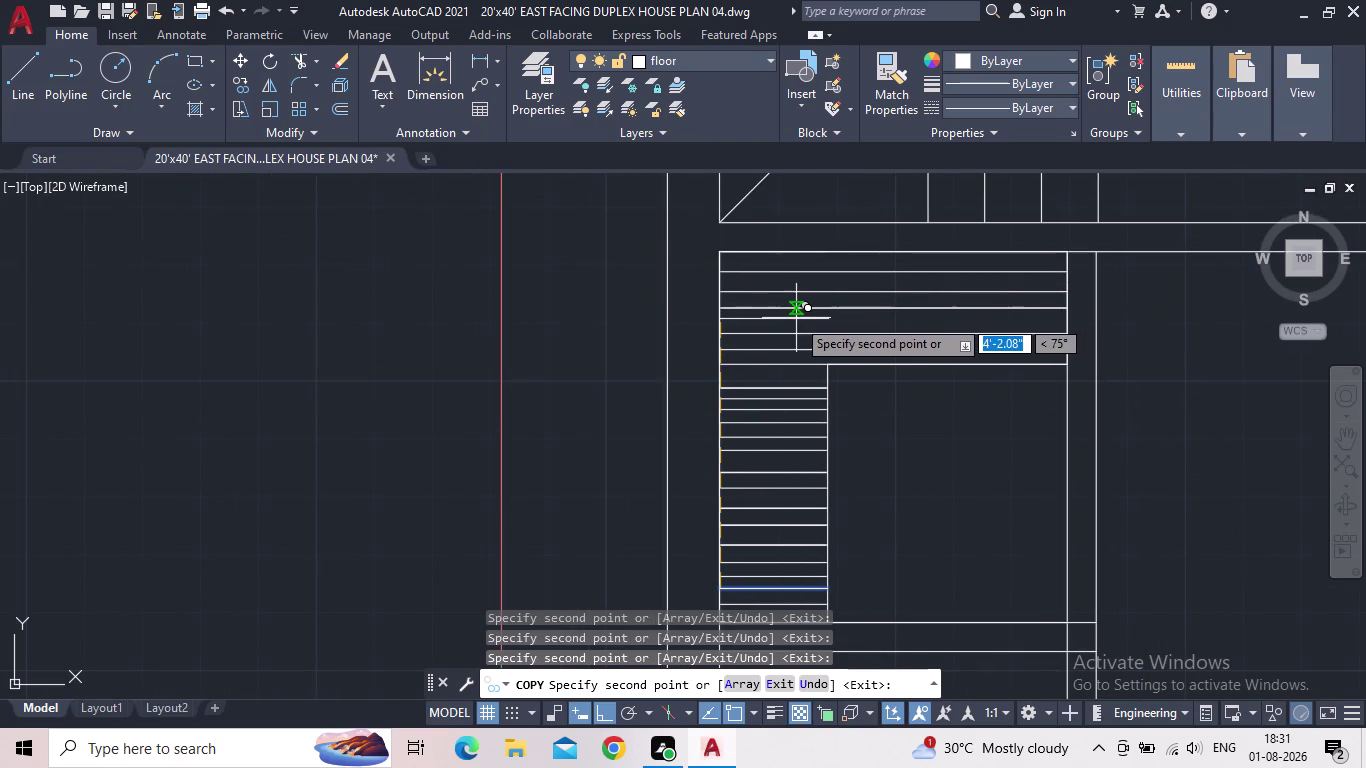
click(796, 318)
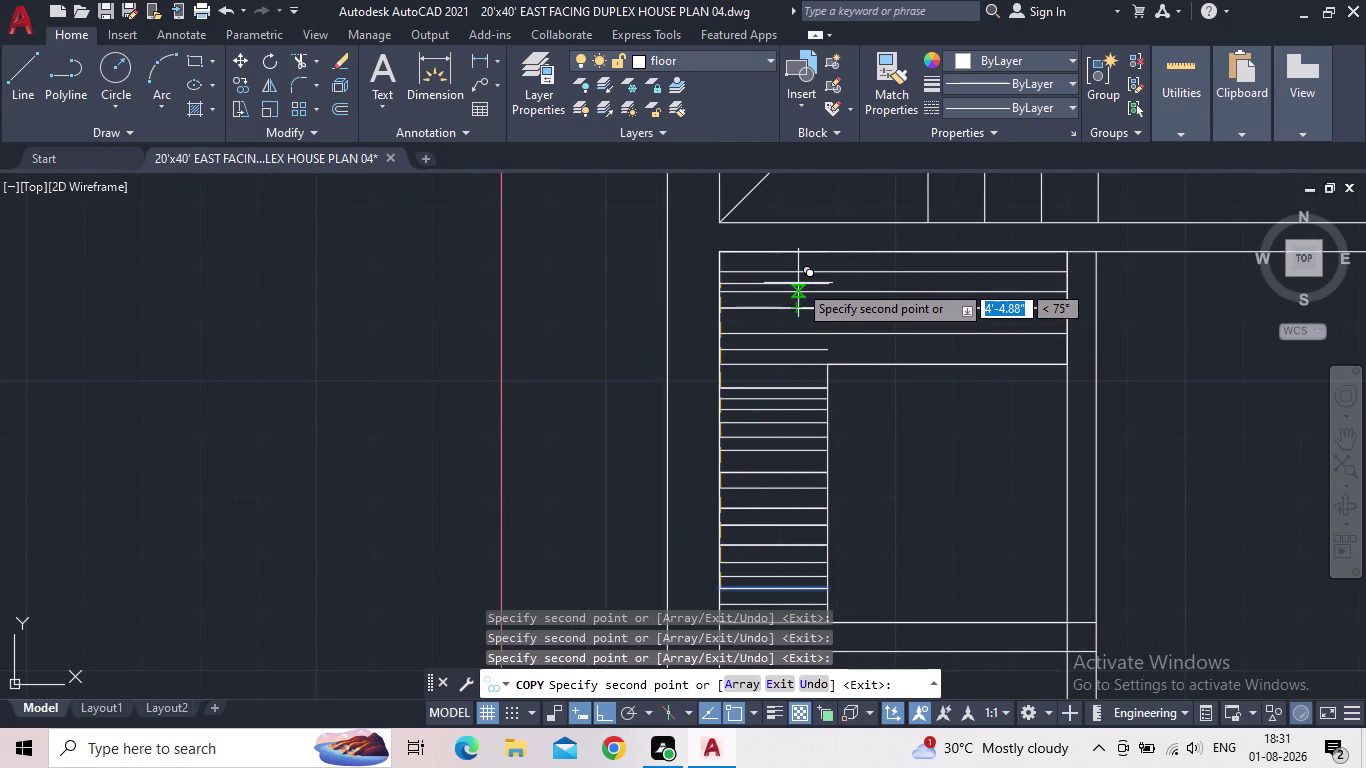
click(795, 319)
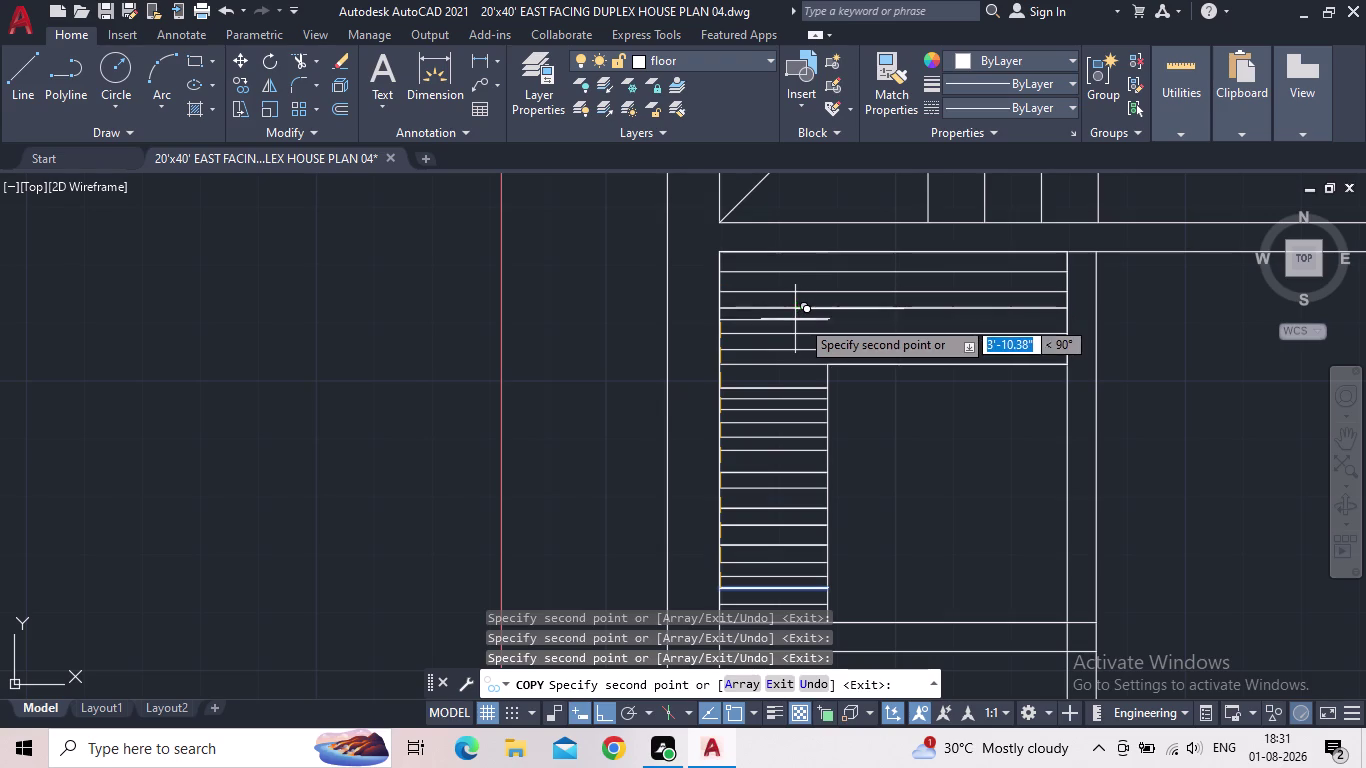
key(Escape)
key(e)
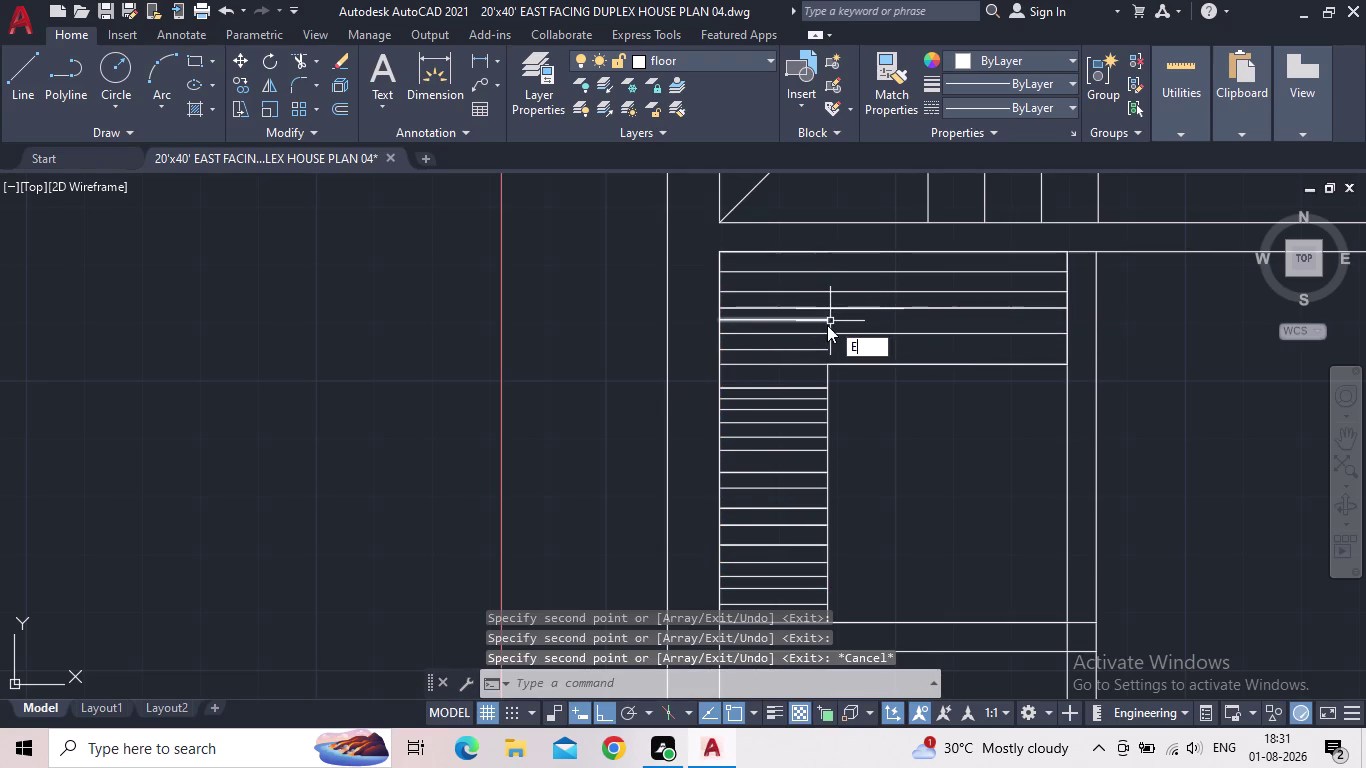
key(x)
key(space)
Extend two short upper tread lines across the full stair room width.
click(819, 350)
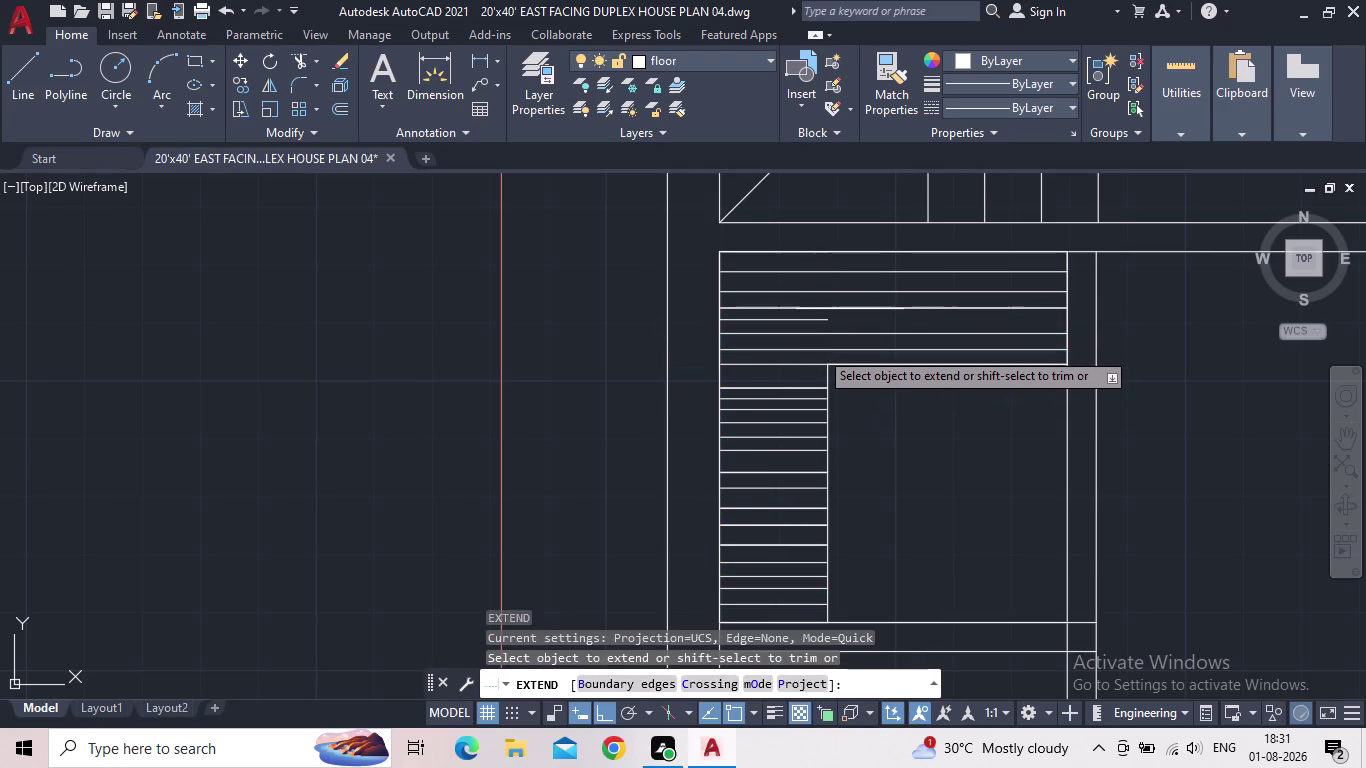
click(822, 322)
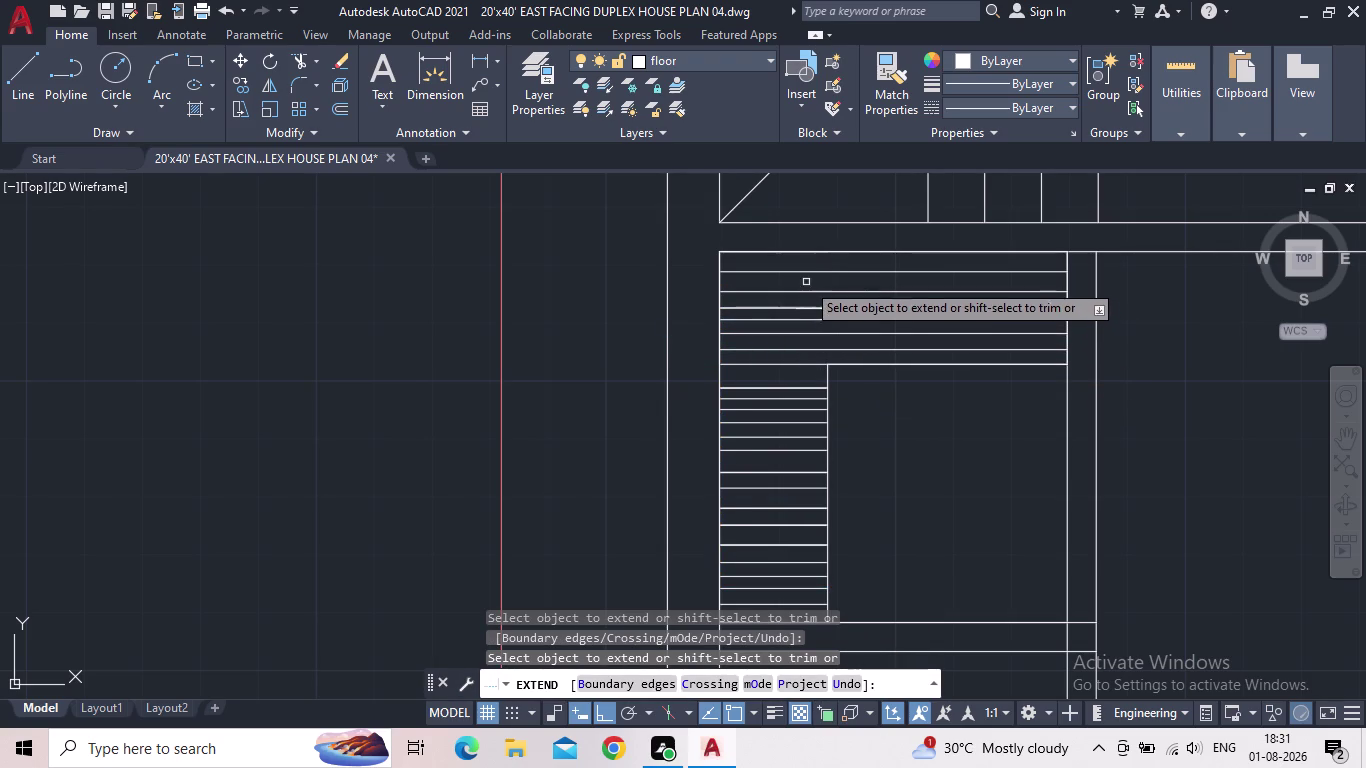
scroll(down, 3)
middle_drag(912, 418, 933, 364)
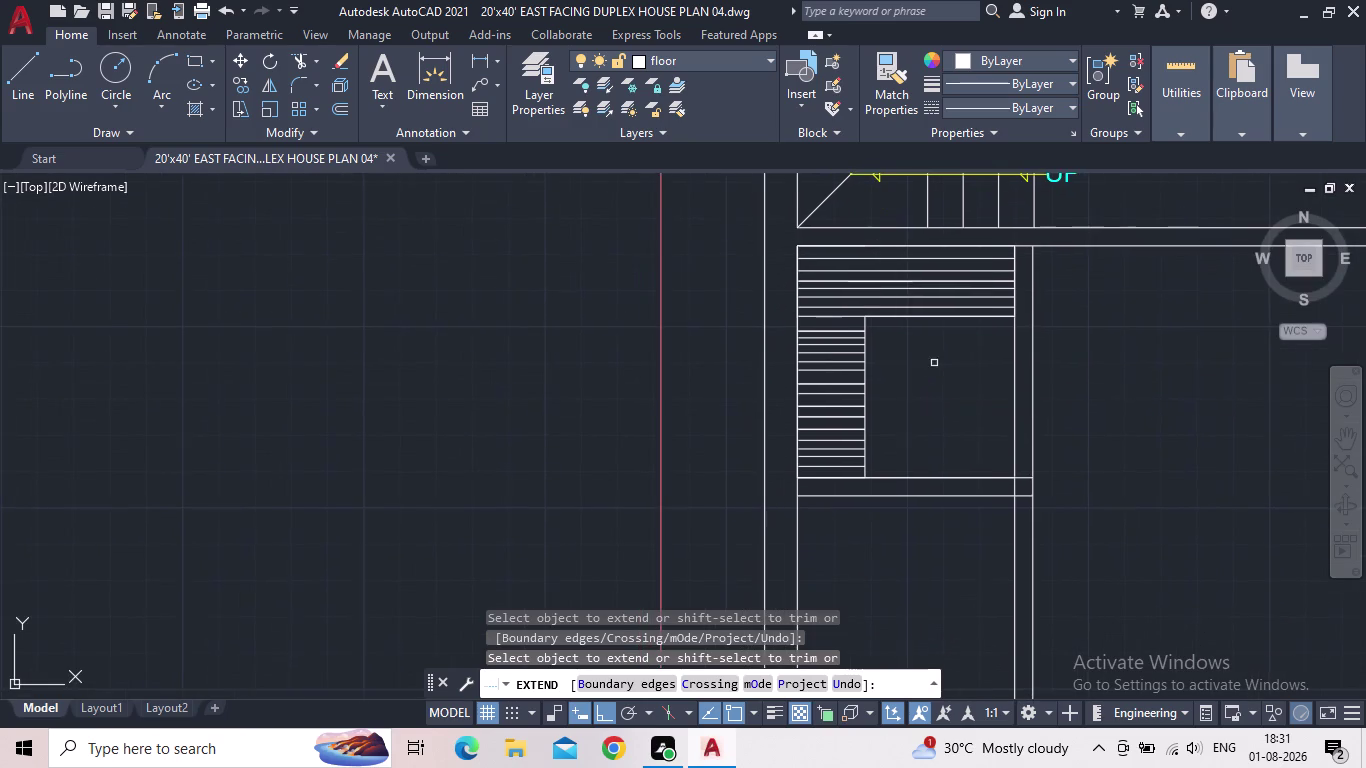
scroll(down, 3)
key(Escape)
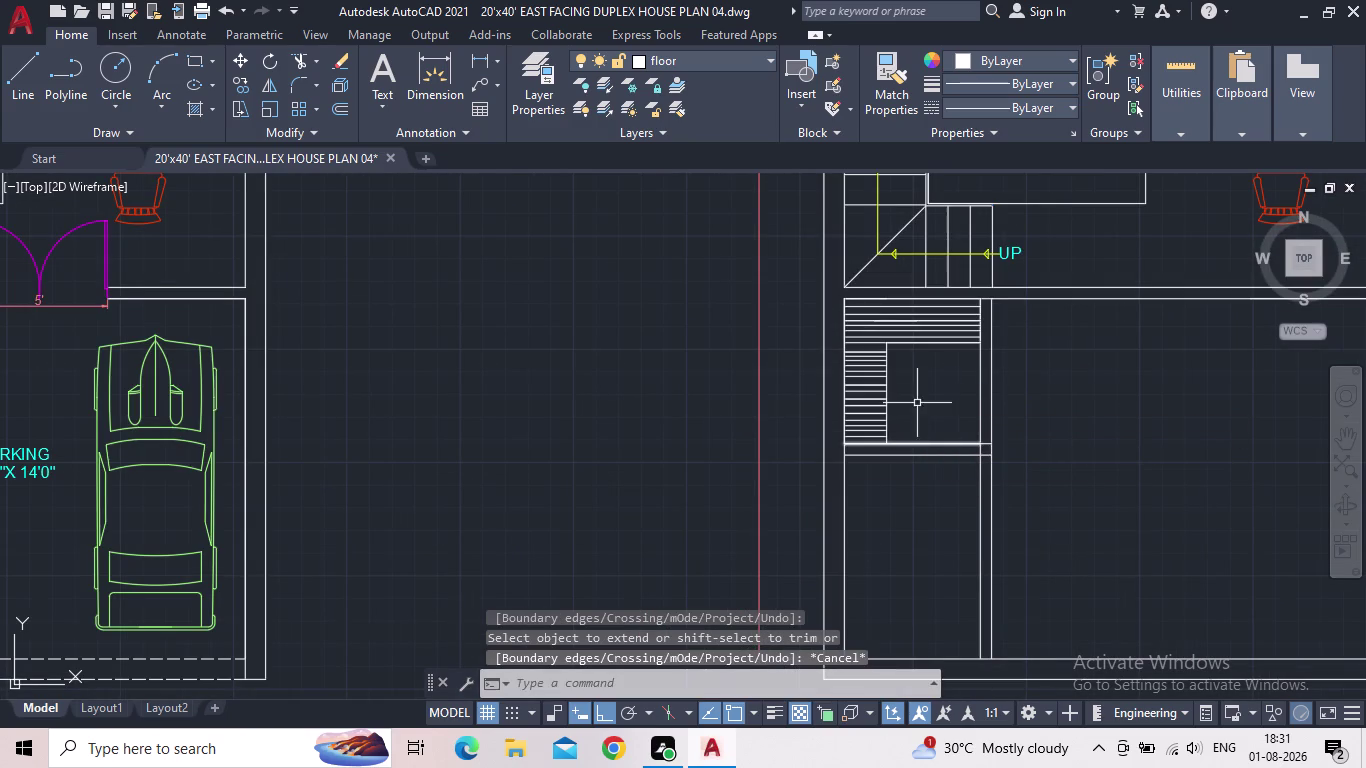
Save the drawing and pan out to view the whole floor plan.
scroll(down, 3)
scroll(up, 3)
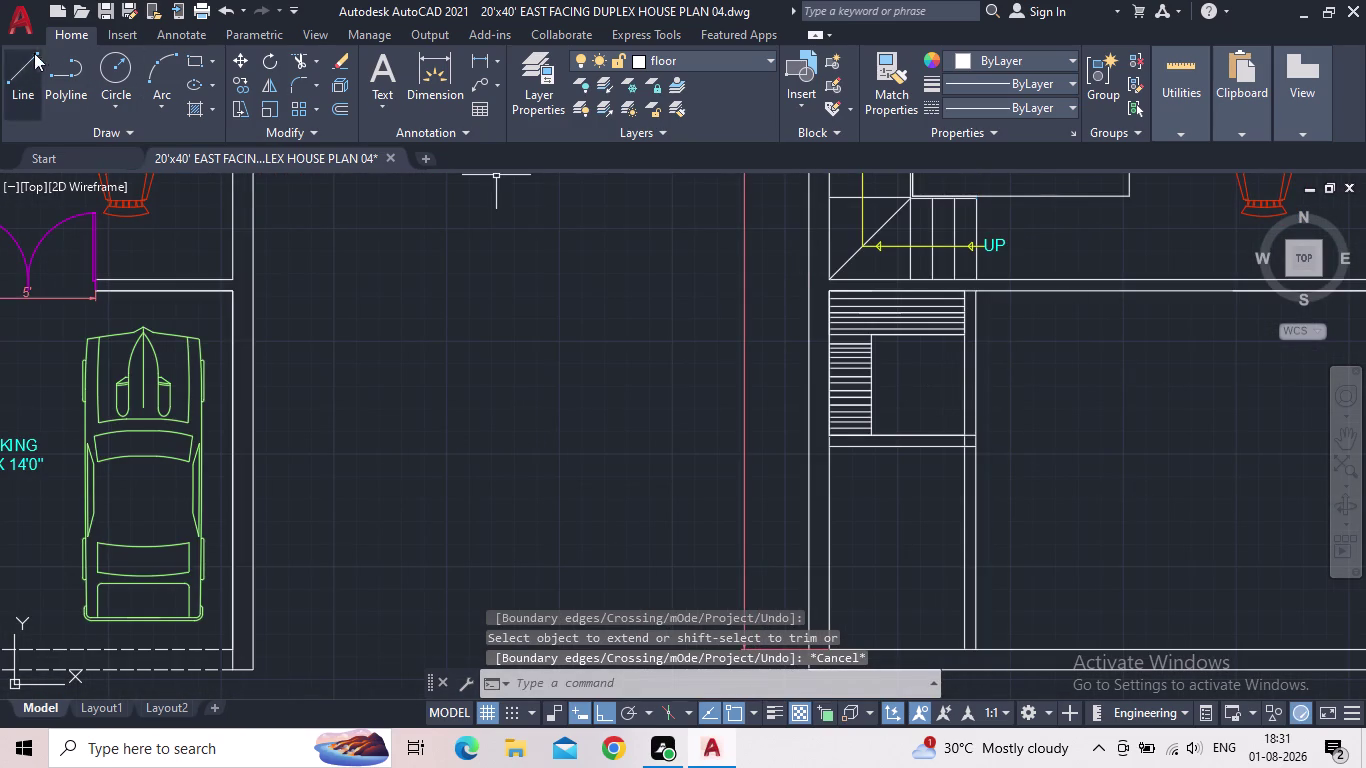
click(106, 13)
middle_drag(659, 410, 569, 412)
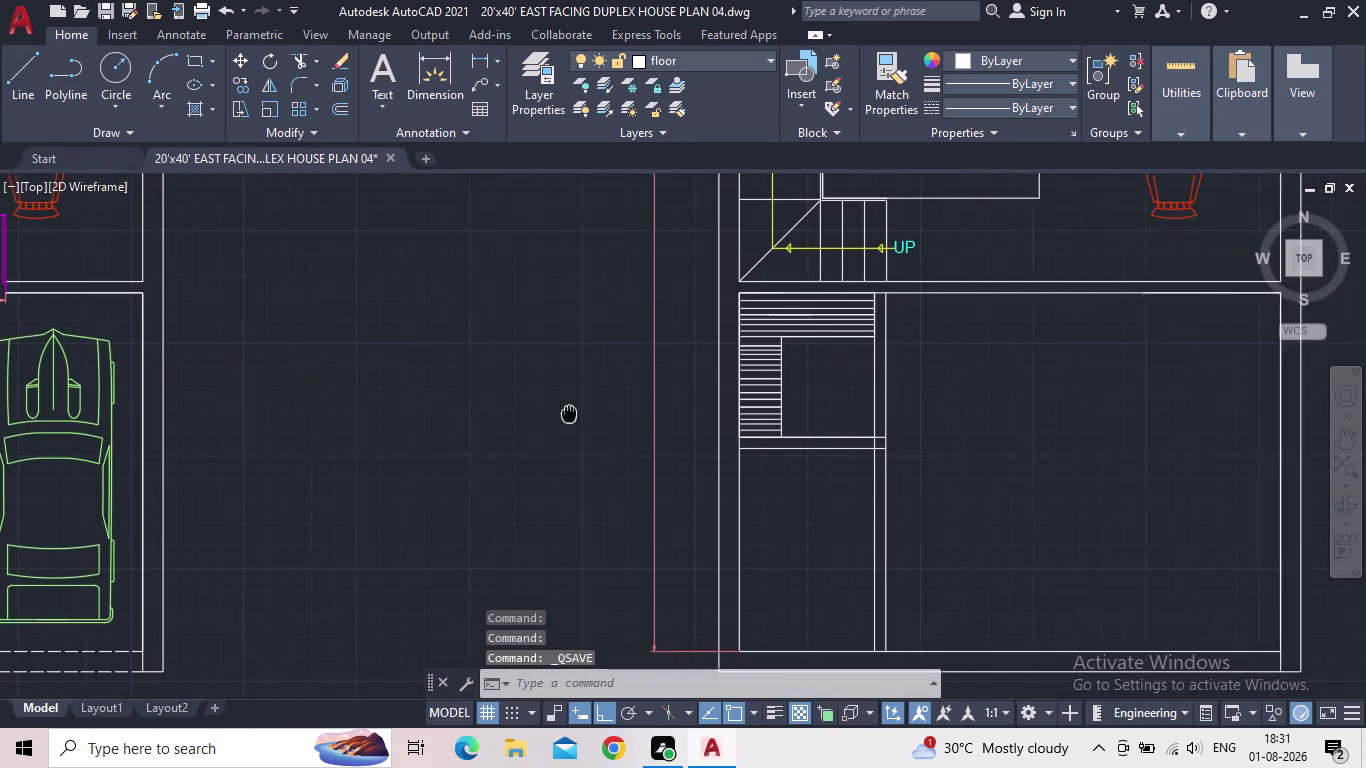
middle_drag(569, 412, 524, 414)
scroll(down, 3)
middle_drag(728, 409, 625, 369)
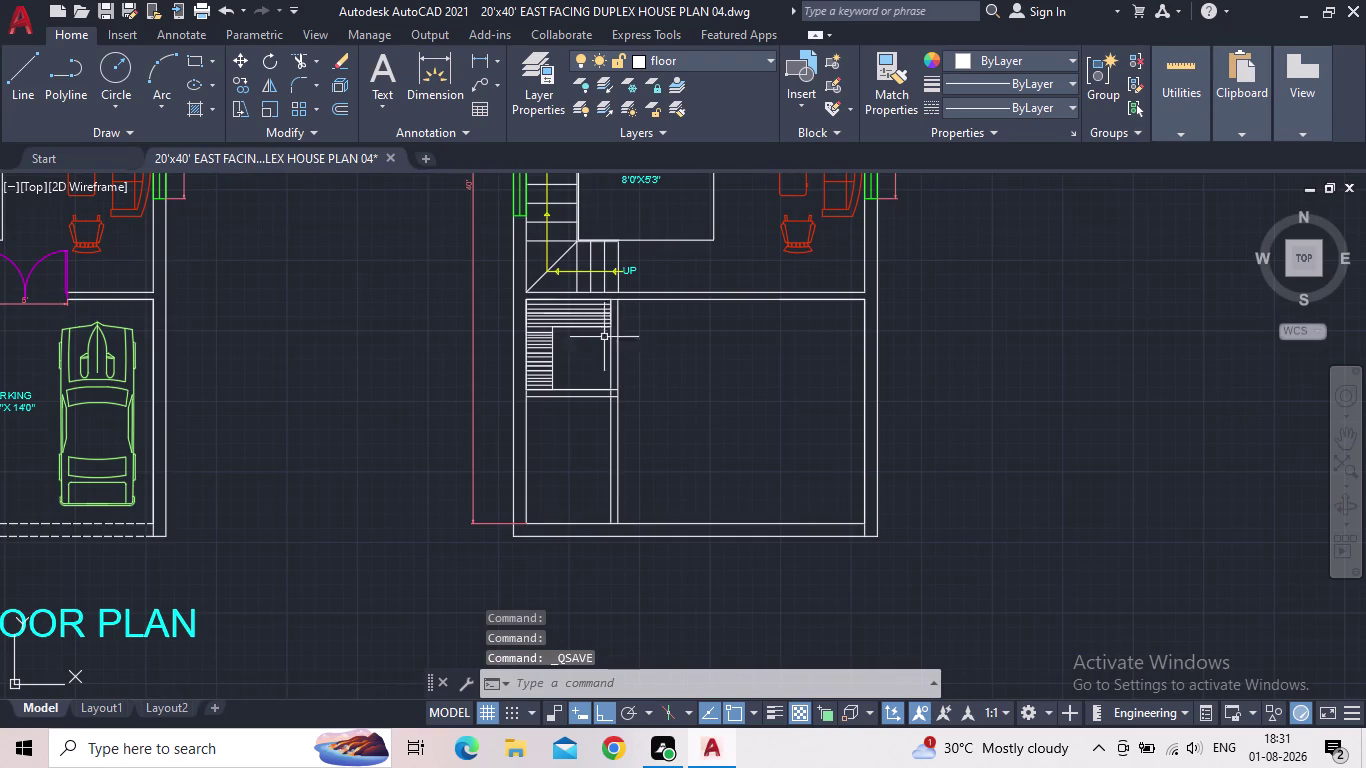
scroll(up, 3)
scroll(down, 3)
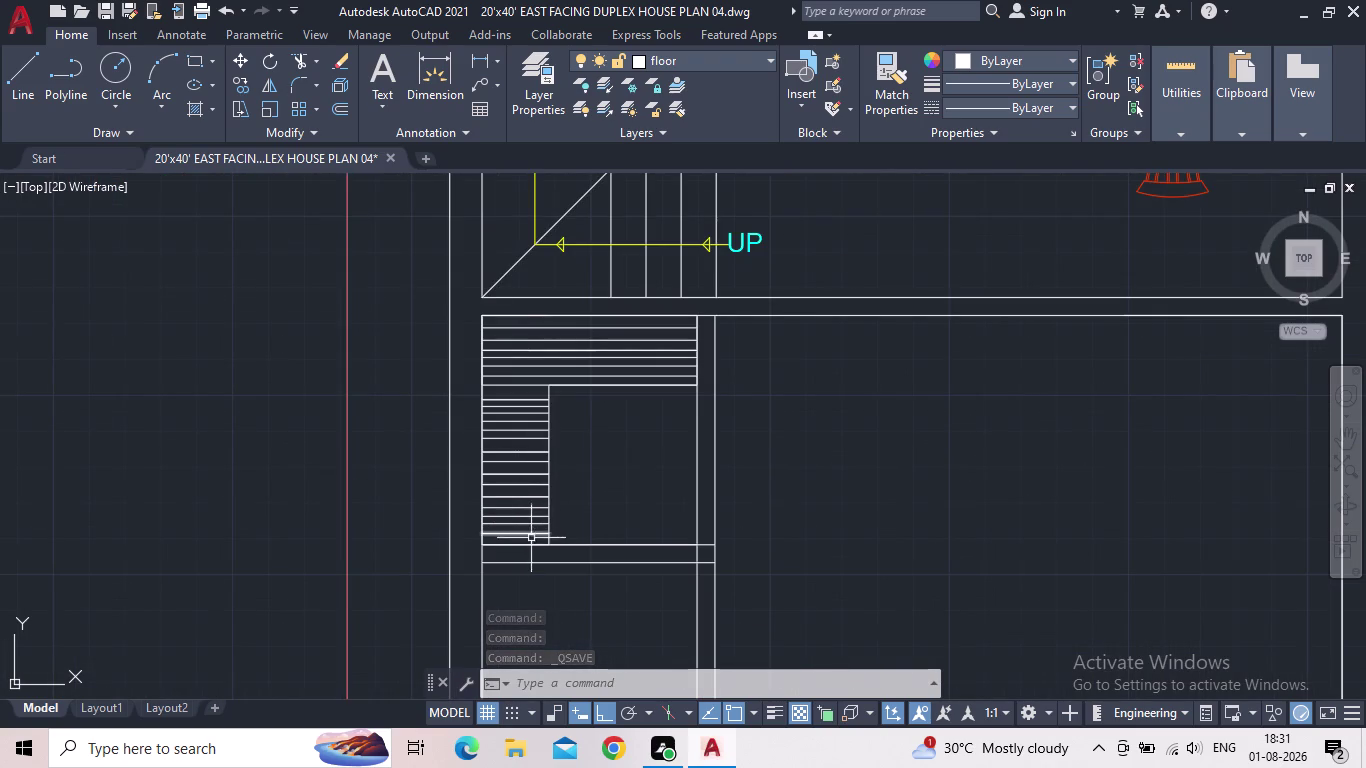
click(532, 541)
click(507, 322)
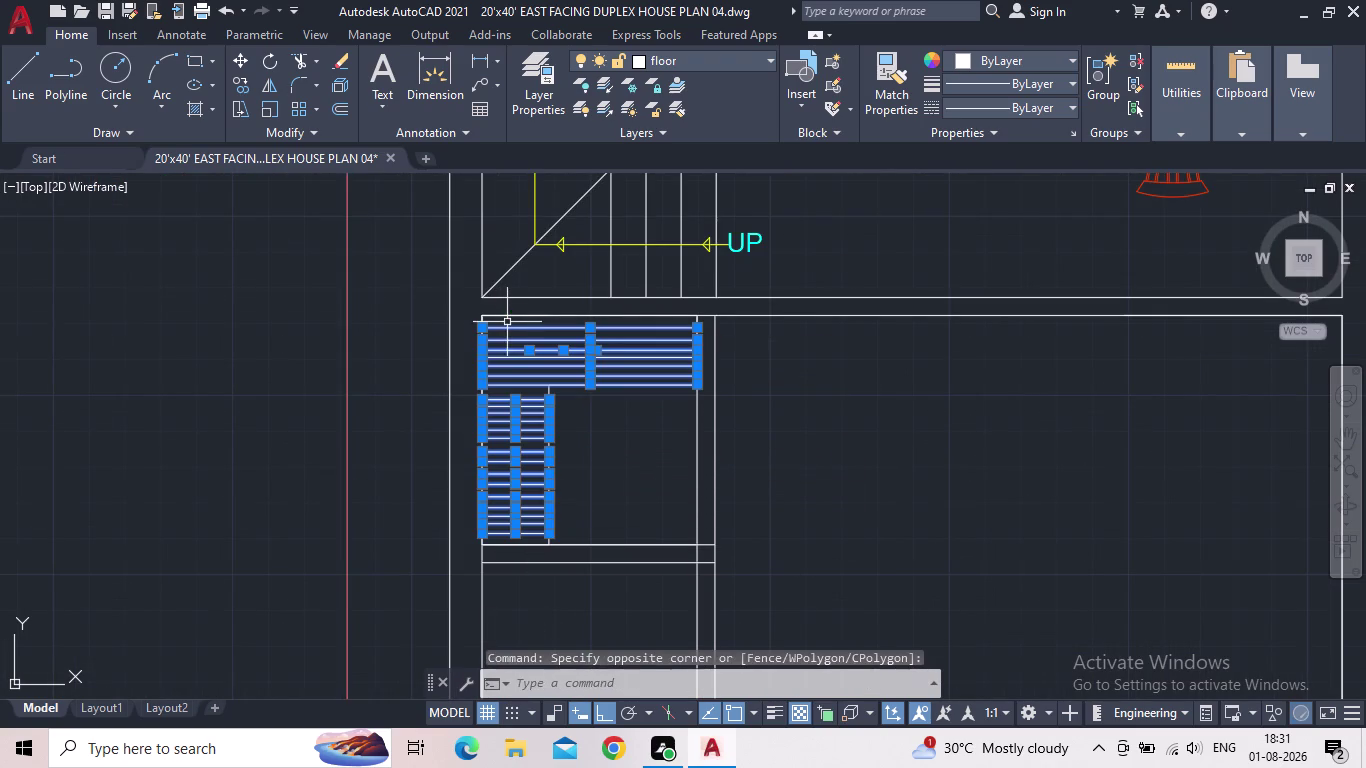
scroll(up, 3)
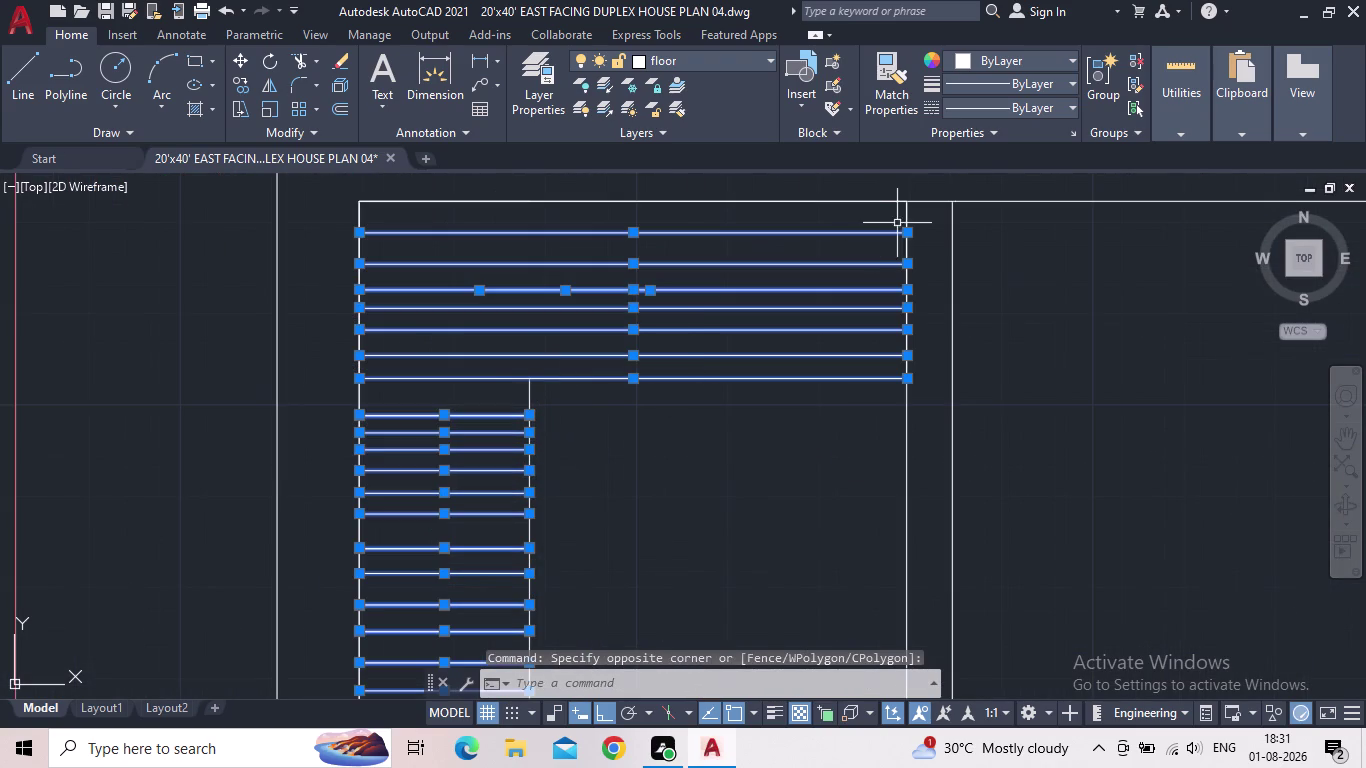
click(1032, 63)
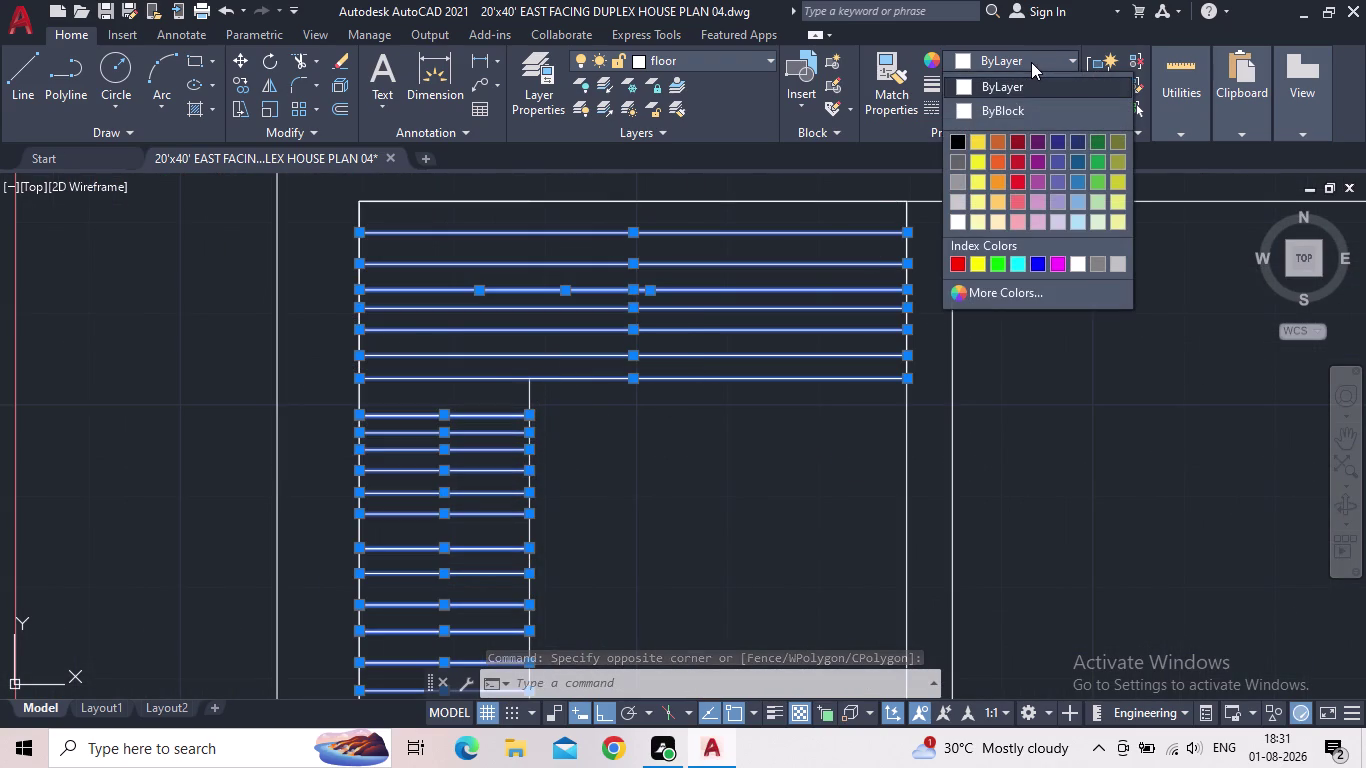
click(1025, 62)
click(1044, 83)
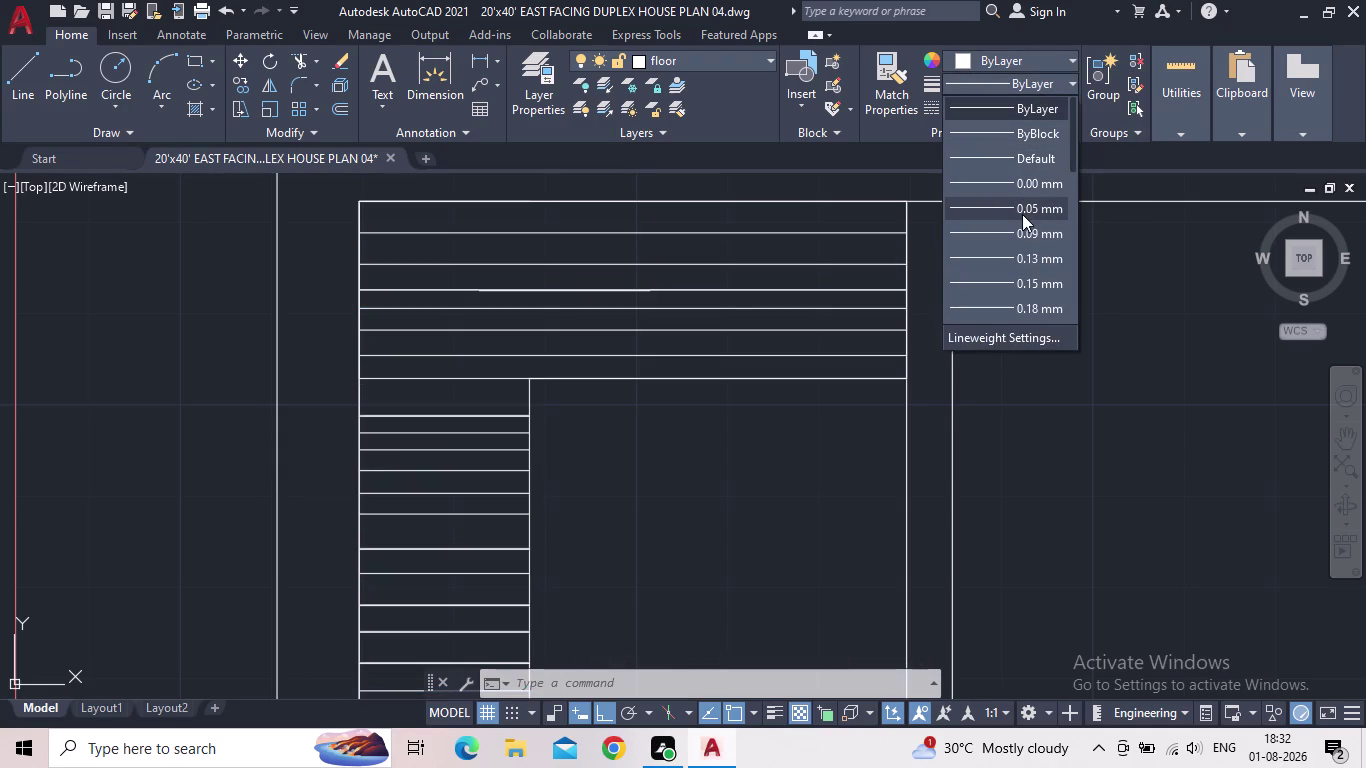
scroll(down, 3)
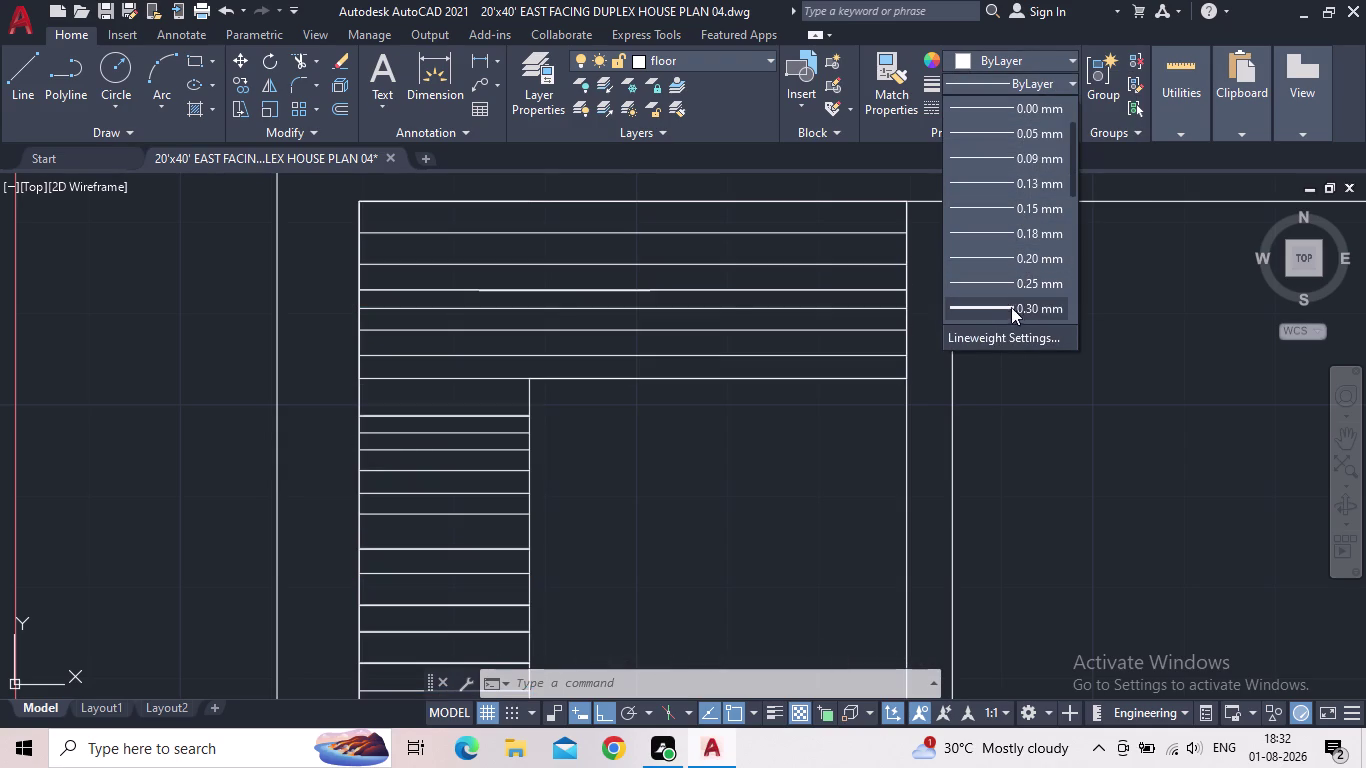
click(1047, 56)
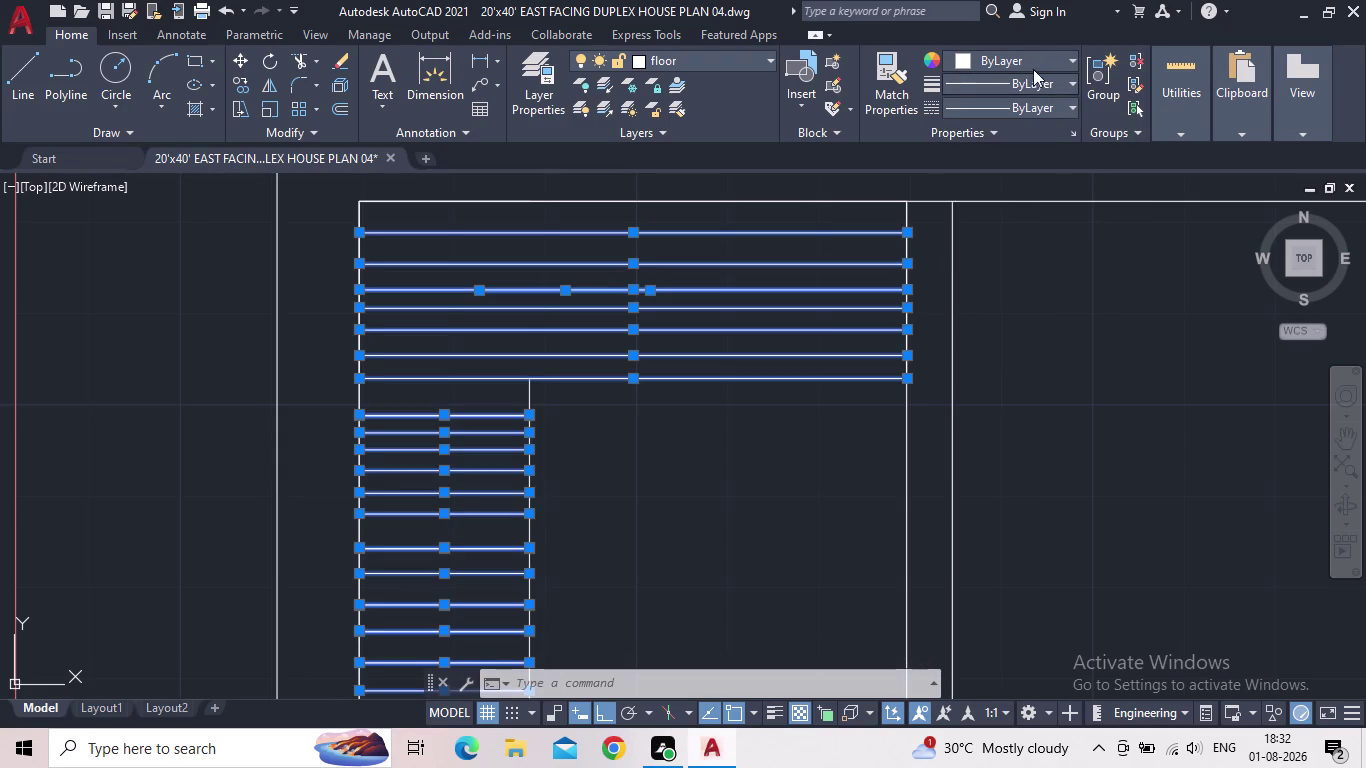
click(932, 87)
click(937, 82)
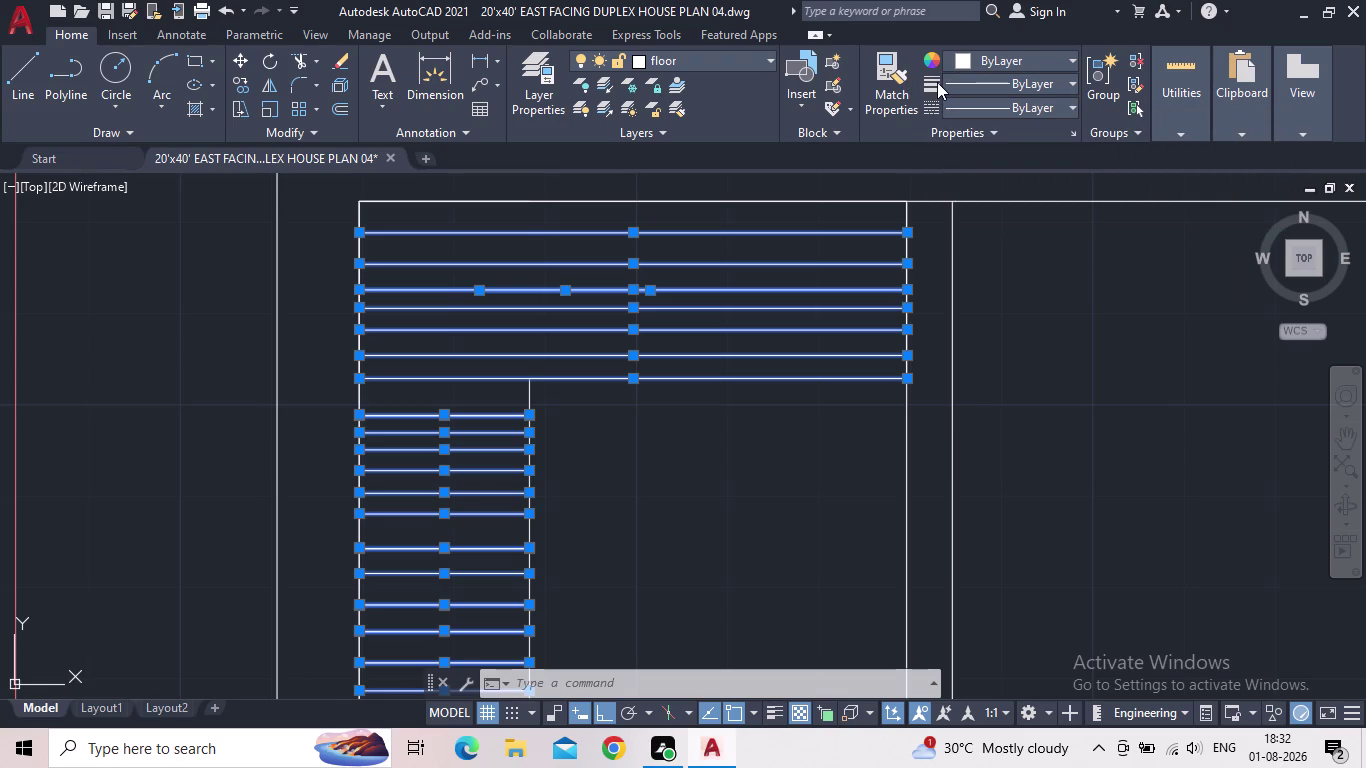
click(932, 84)
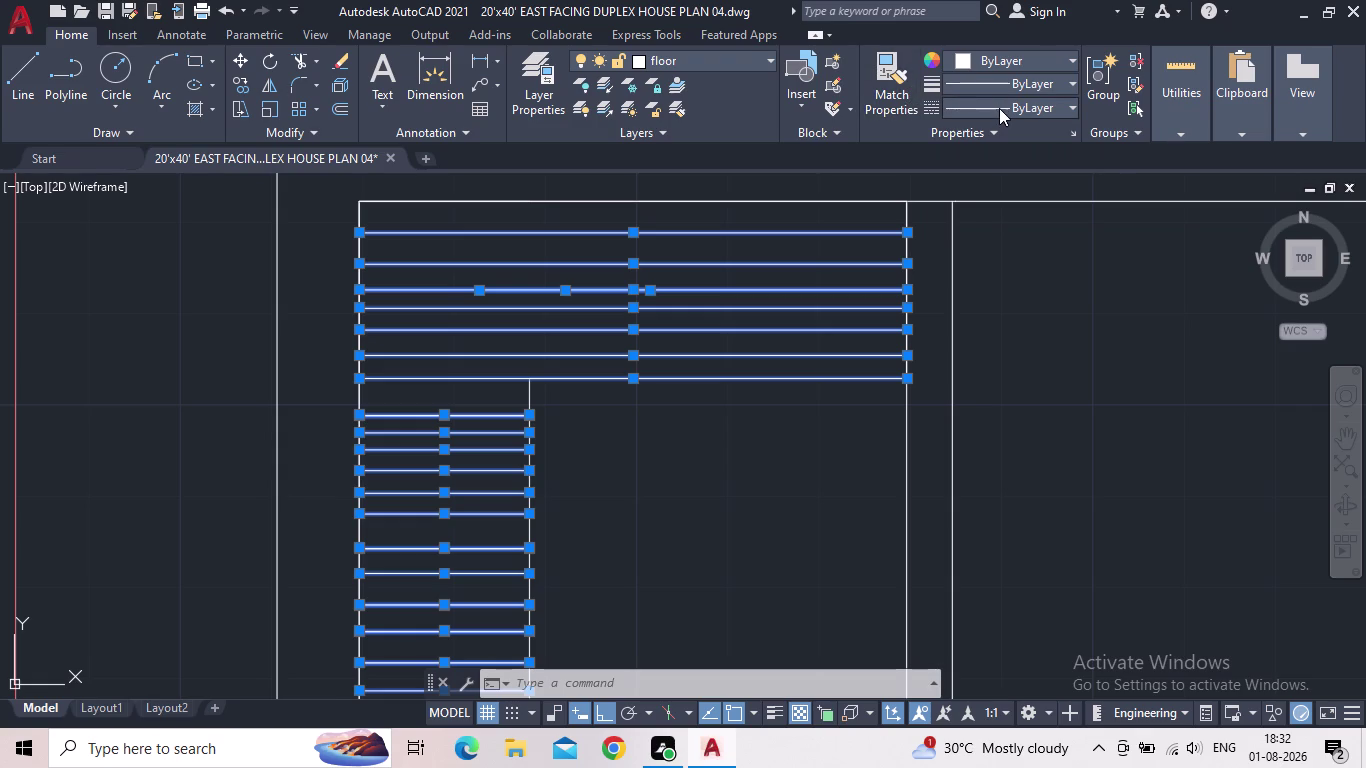
click(999, 108)
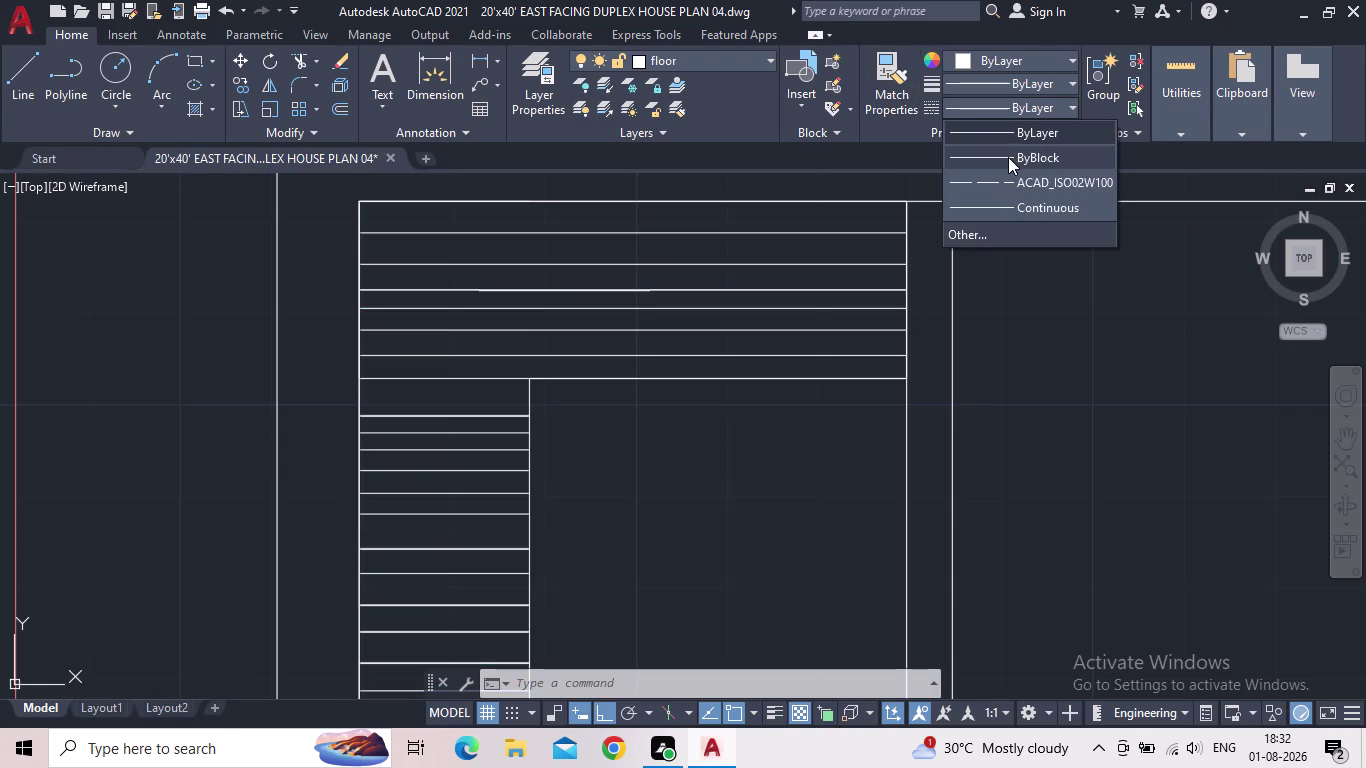
click(1012, 79)
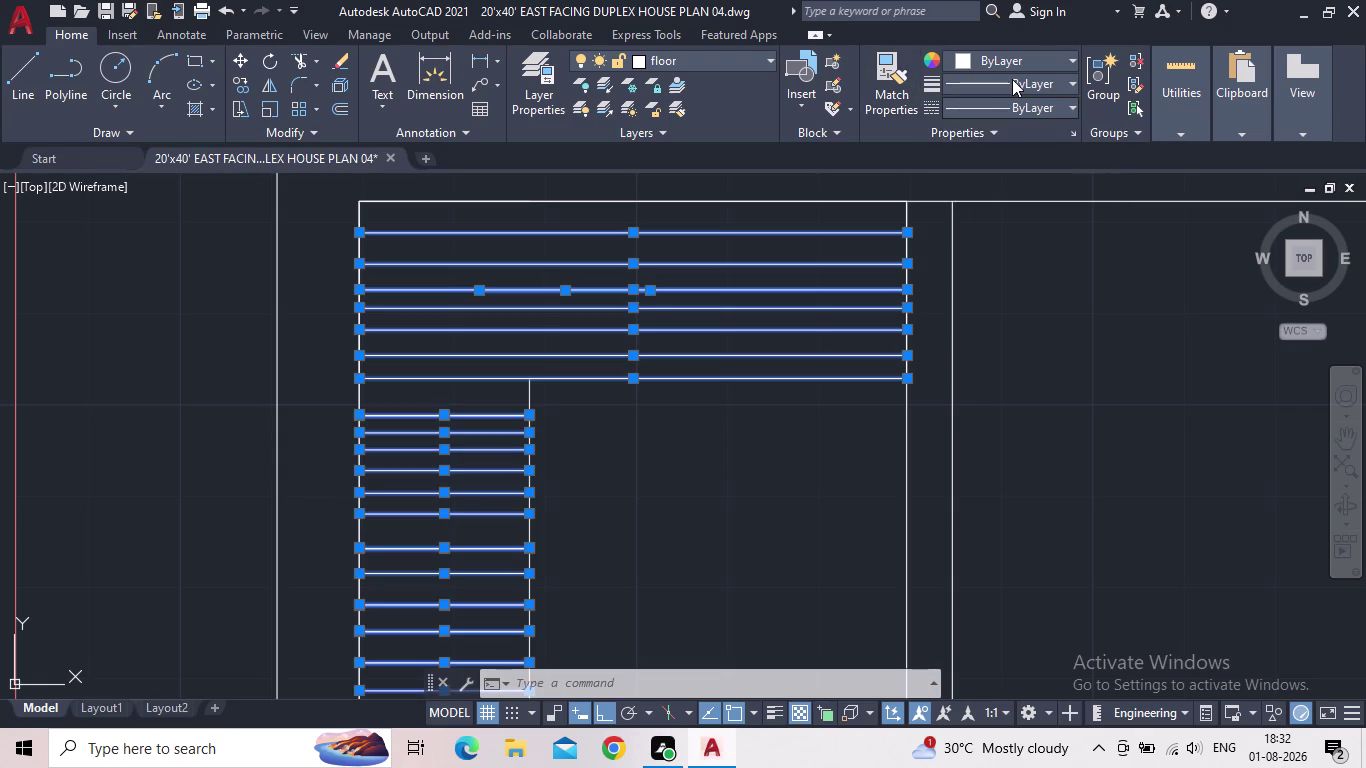
click(1033, 81)
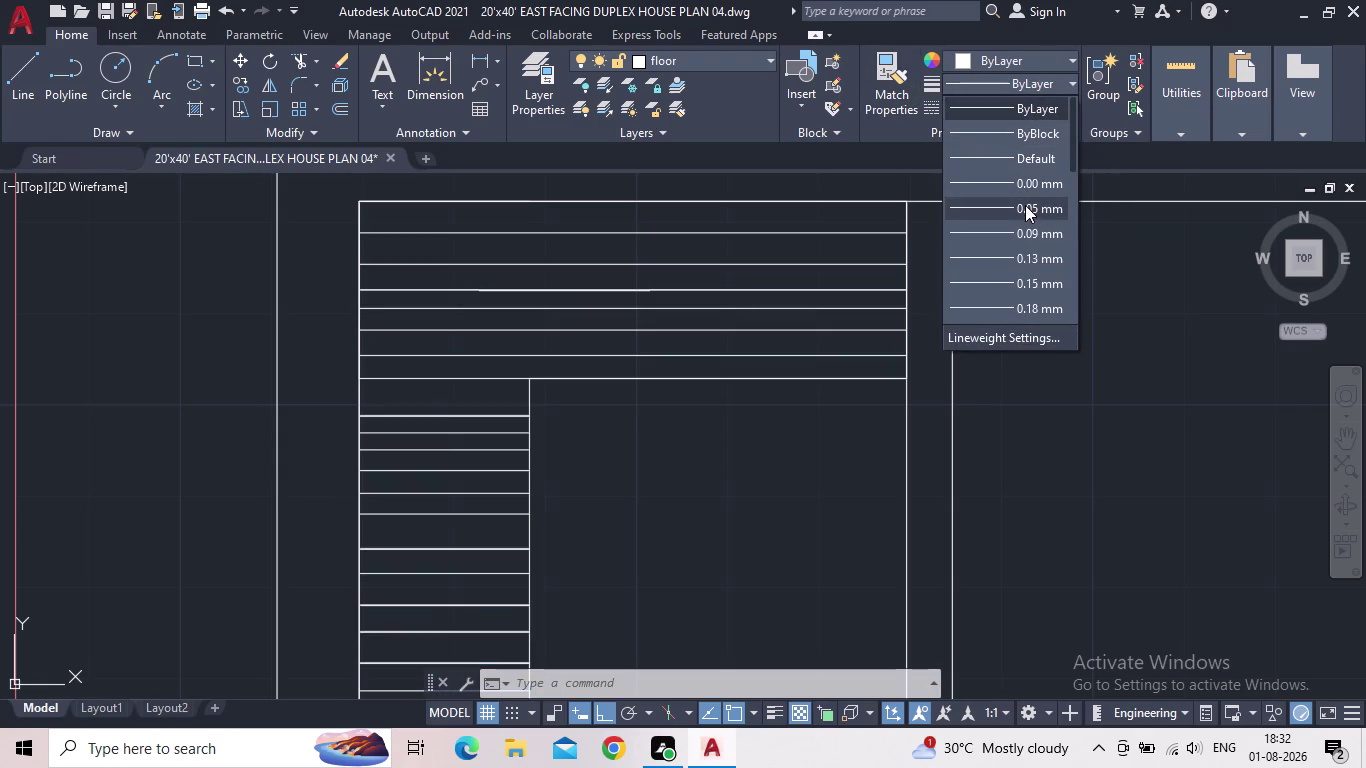
scroll(down, 3)
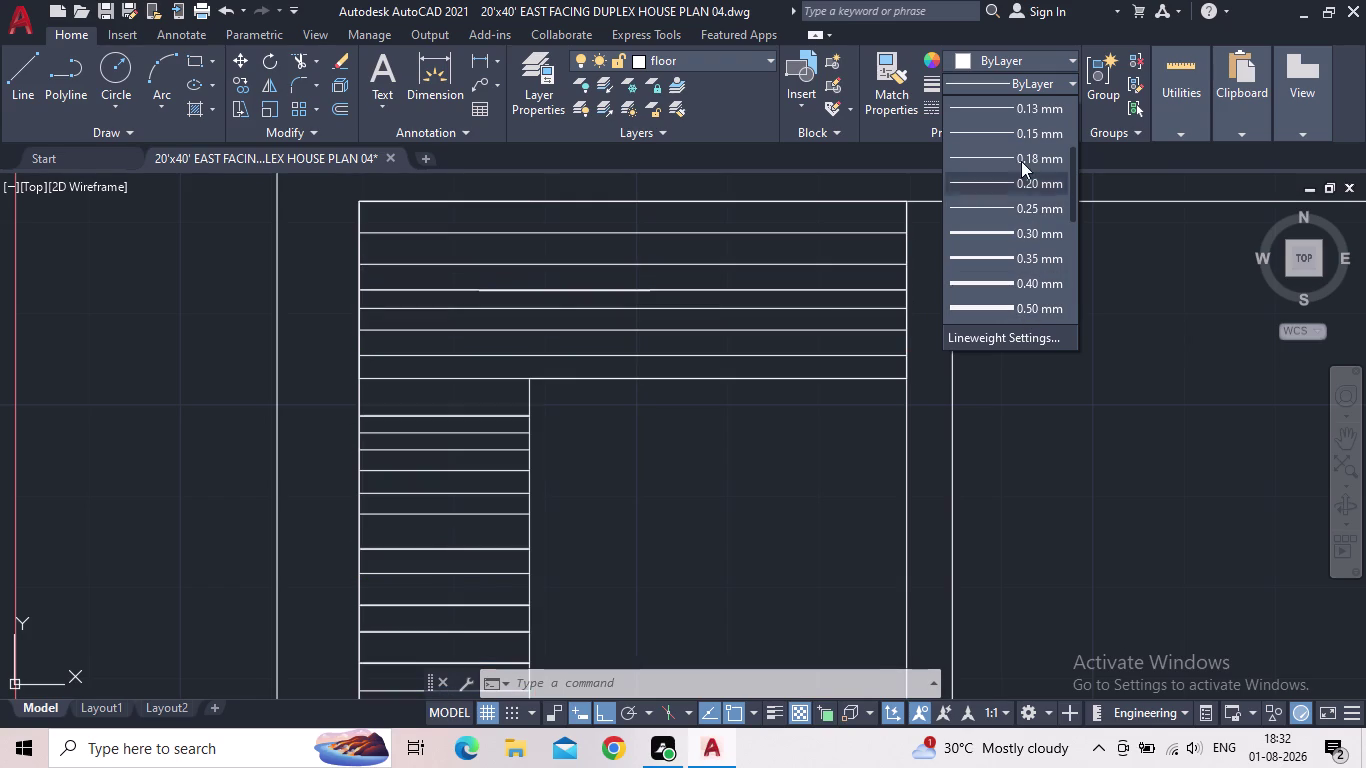
click(1036, 82)
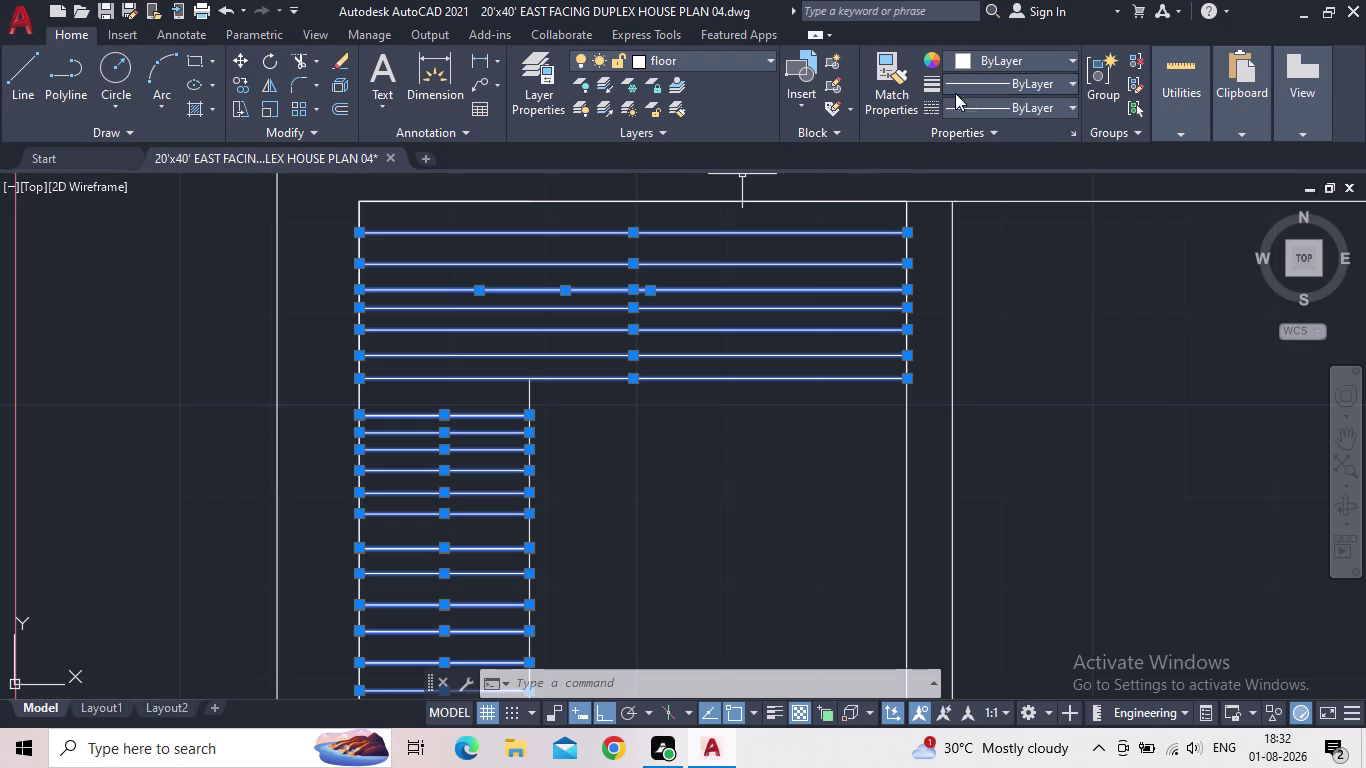
click(897, 98)
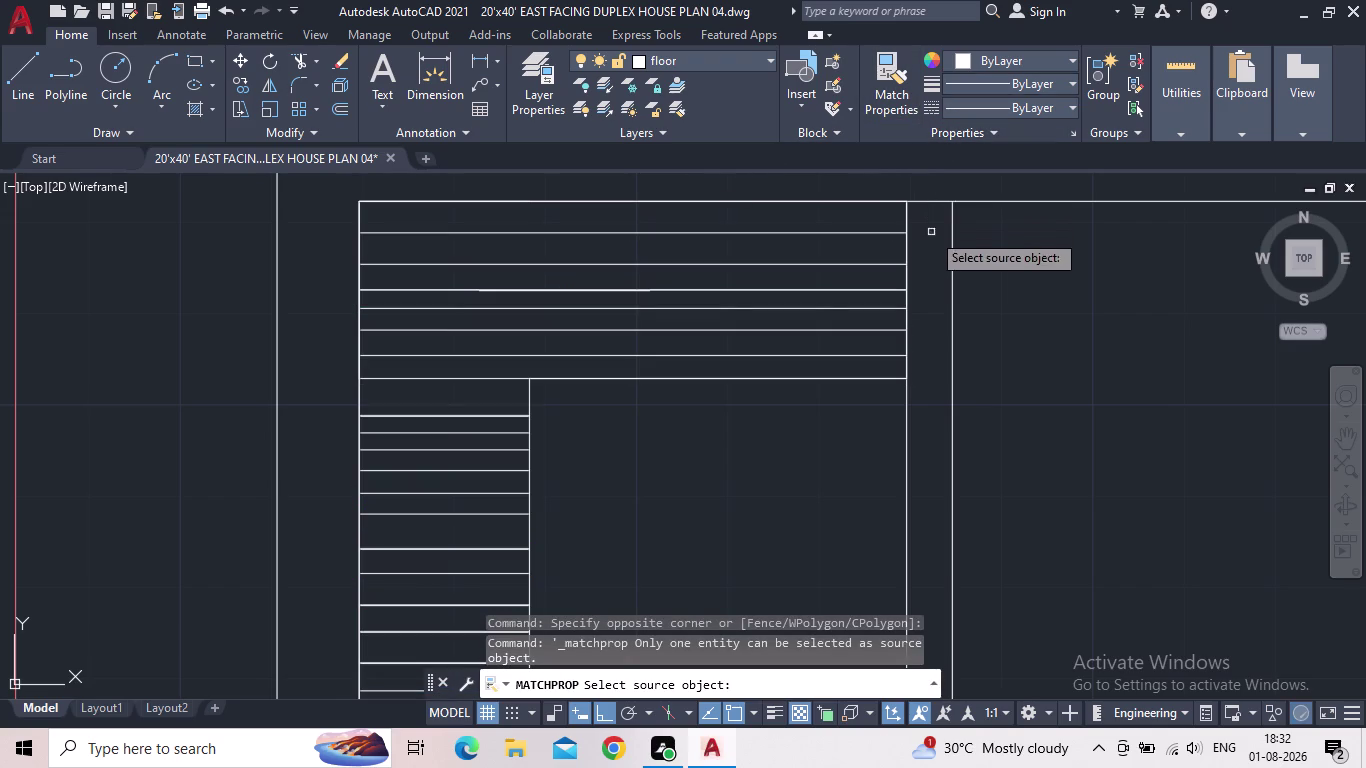
key(Escape)
key(Escape)
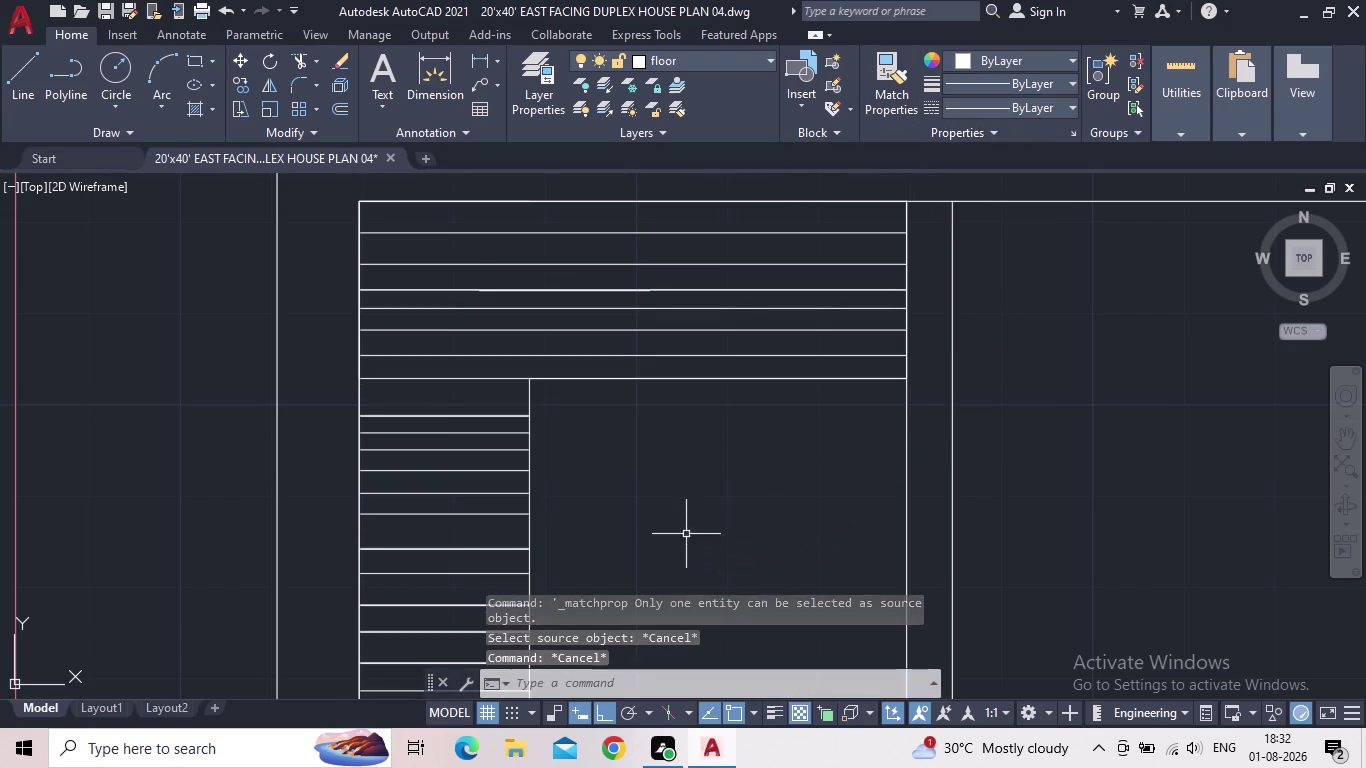
Zoom out to both floor plans and select the master bedroom toilet door.
key(Escape)
scroll(down, 3)
middle_drag(647, 436, 474, 378)
scroll(down, 3)
middle_drag(501, 408, 501, 450)
scroll(up, 3)
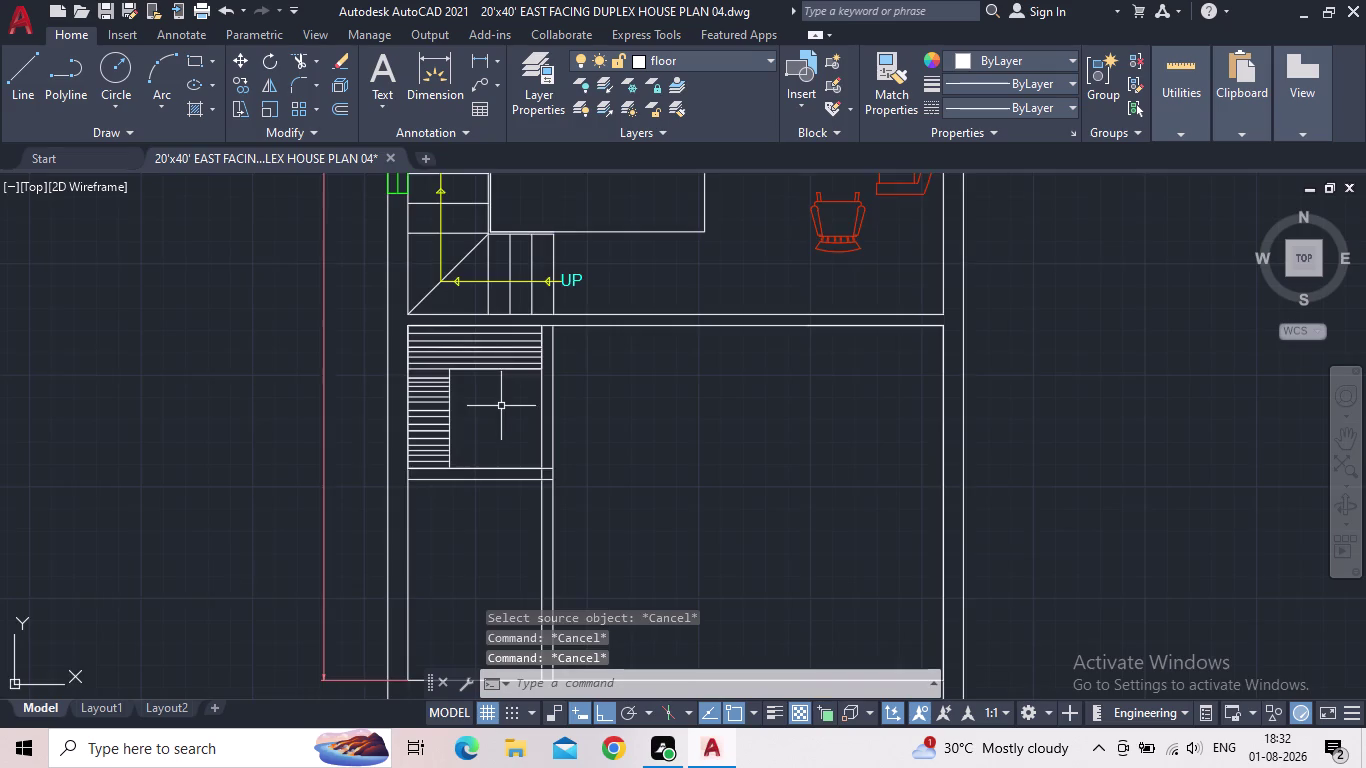
middle_drag(501, 450, 522, 560)
scroll(down, 3)
middle_drag(603, 537, 585, 350)
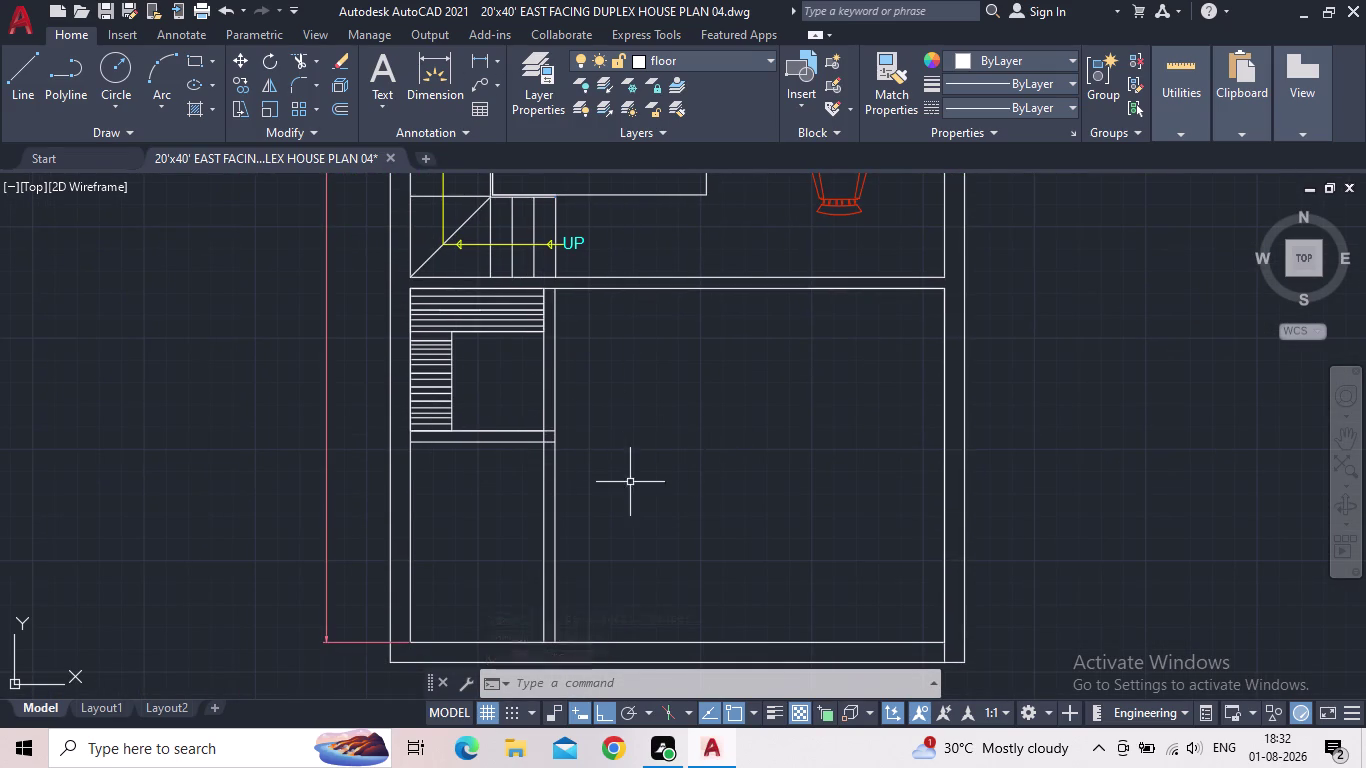
middle_drag(667, 442, 652, 505)
scroll(down, 3)
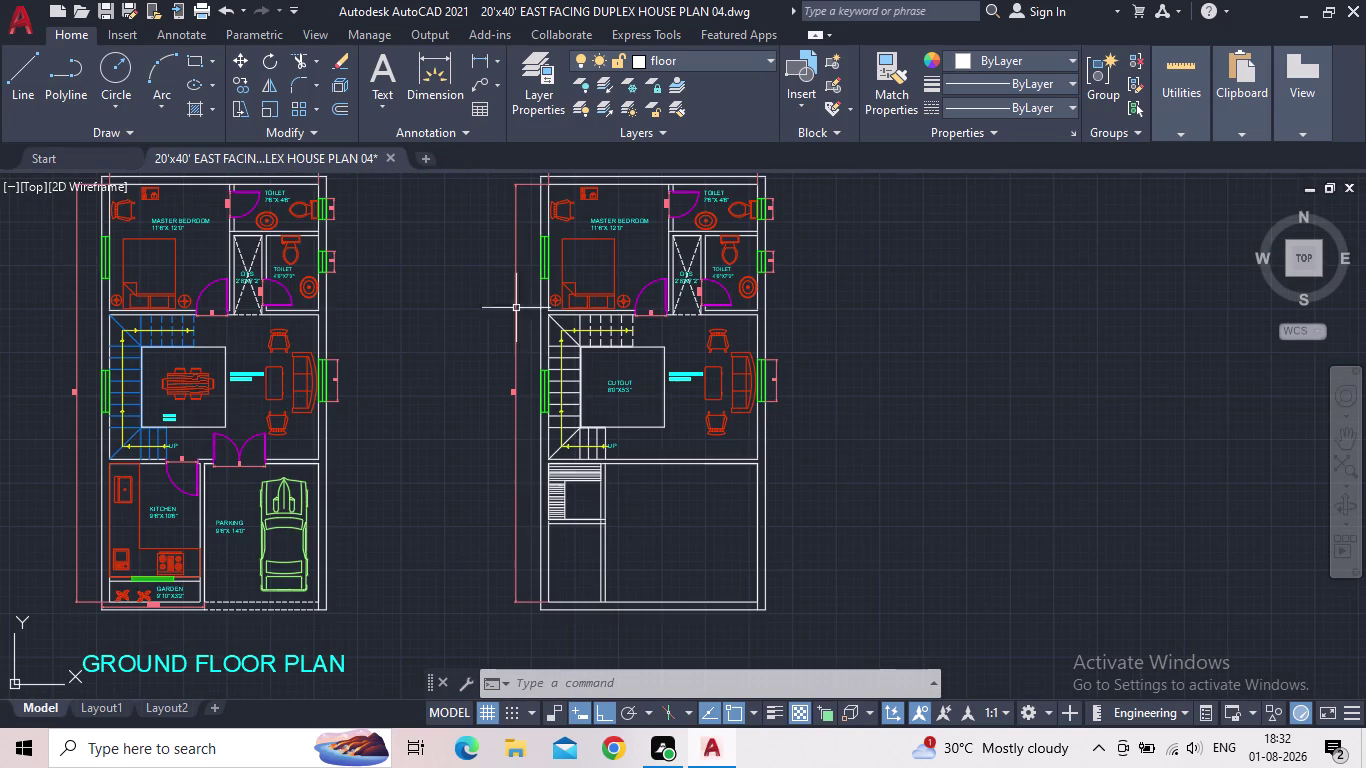
scroll(up, 3)
middle_click(621, 261)
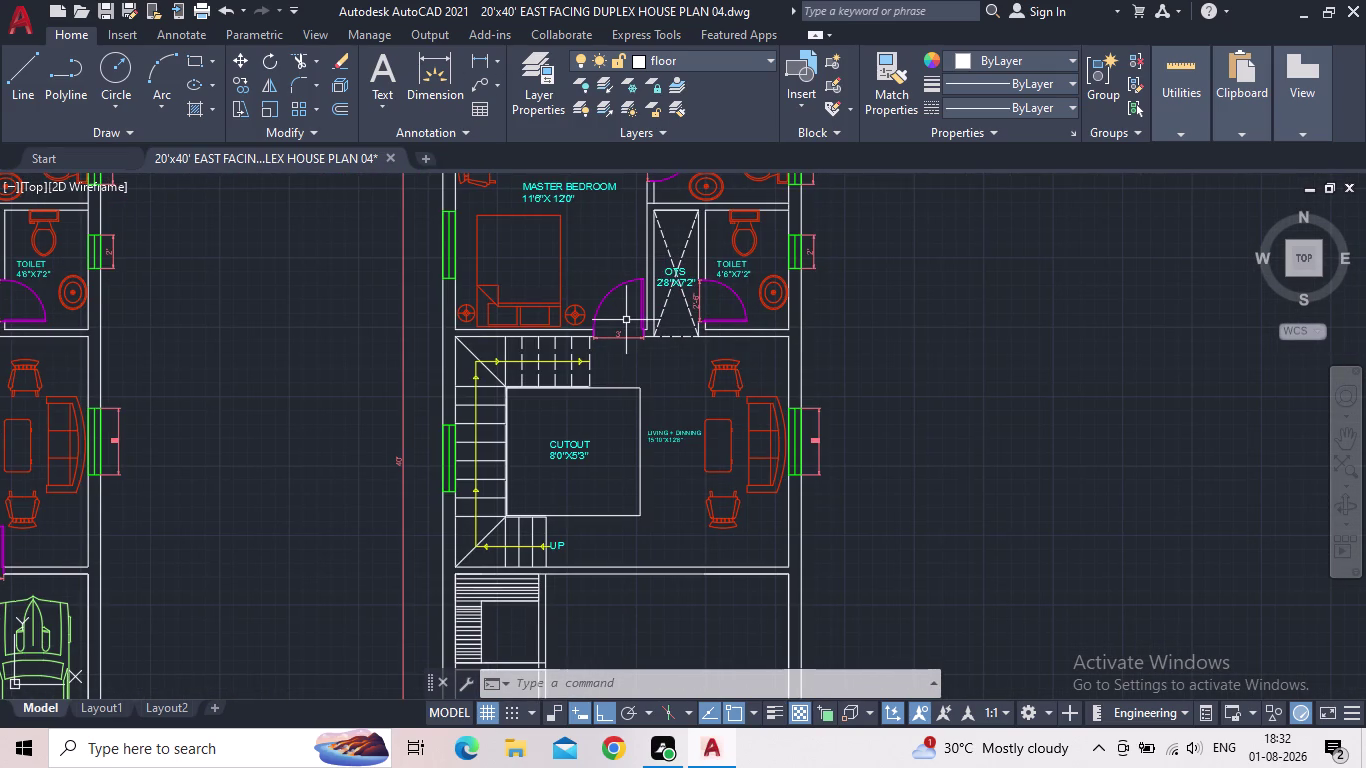
scroll(up, 3)
middle_drag(645, 323, 582, 467)
scroll(down, 3)
scroll(up, 3)
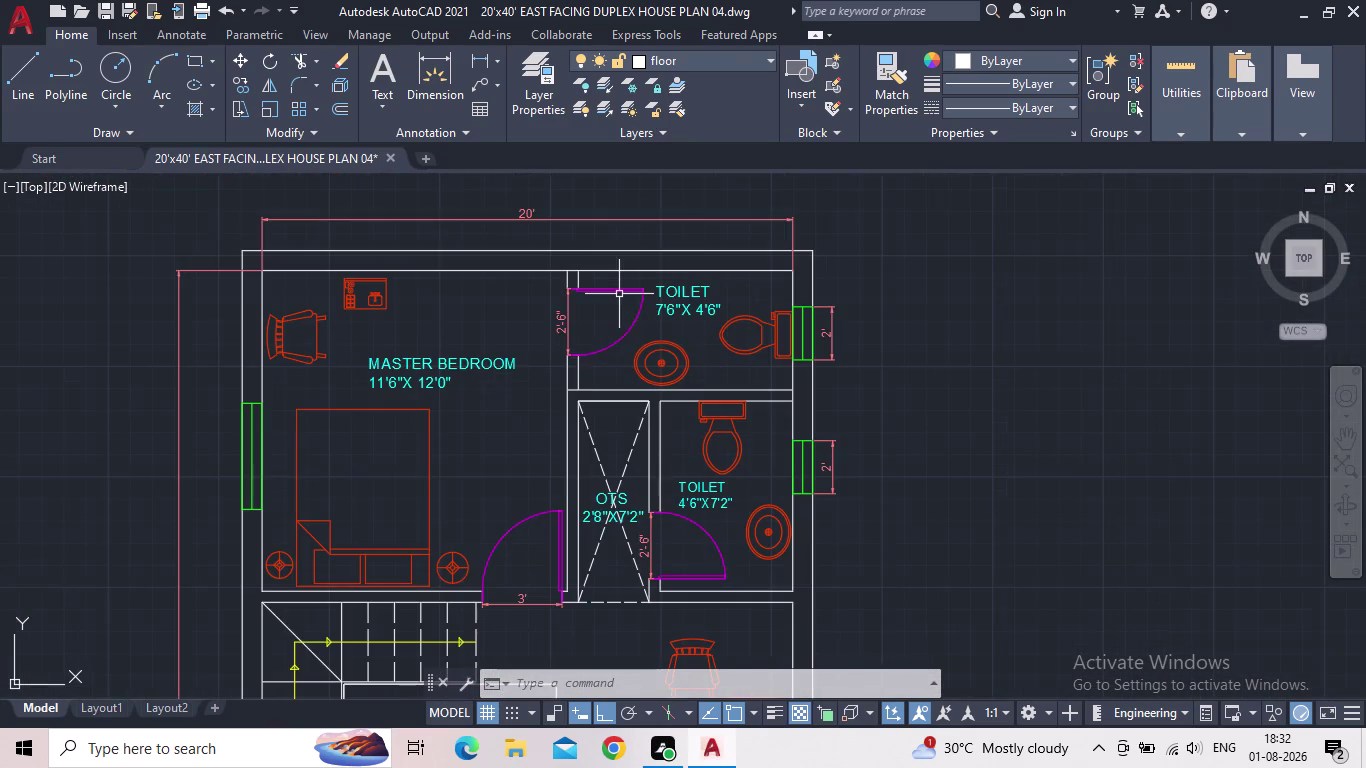
click(616, 291)
Copy the toilet door from its corner into the room below the staircase.
key(c)
key(o)
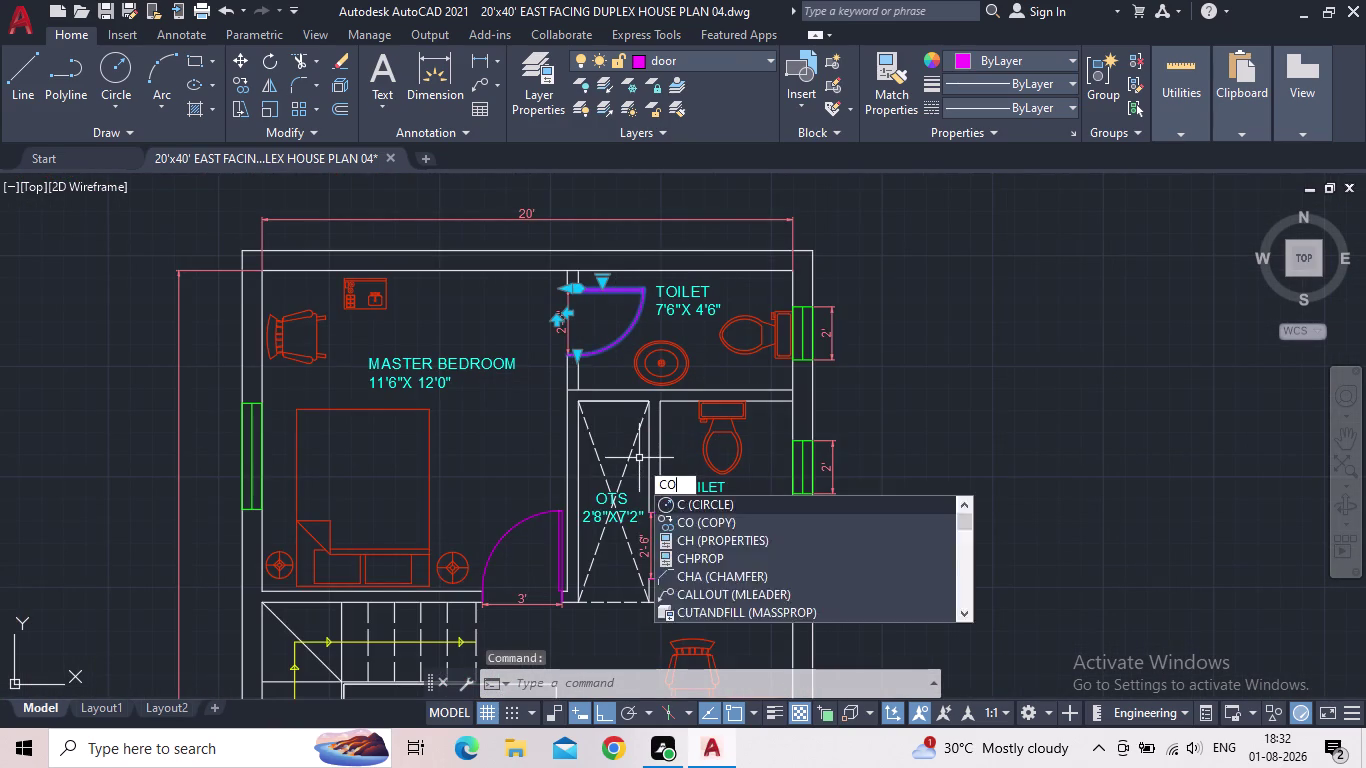
key(Return)
scroll(up, 3)
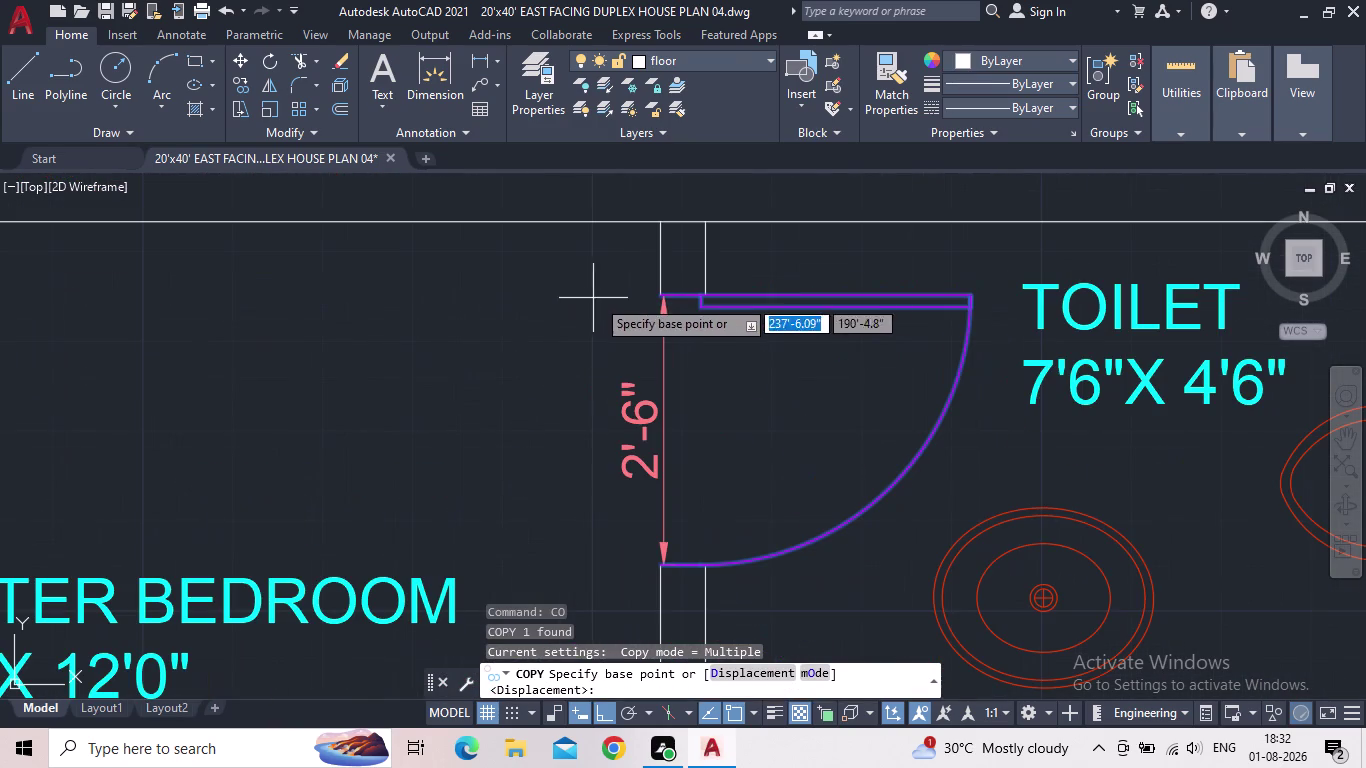
click(659, 295)
middle_drag(762, 406, 759, 405)
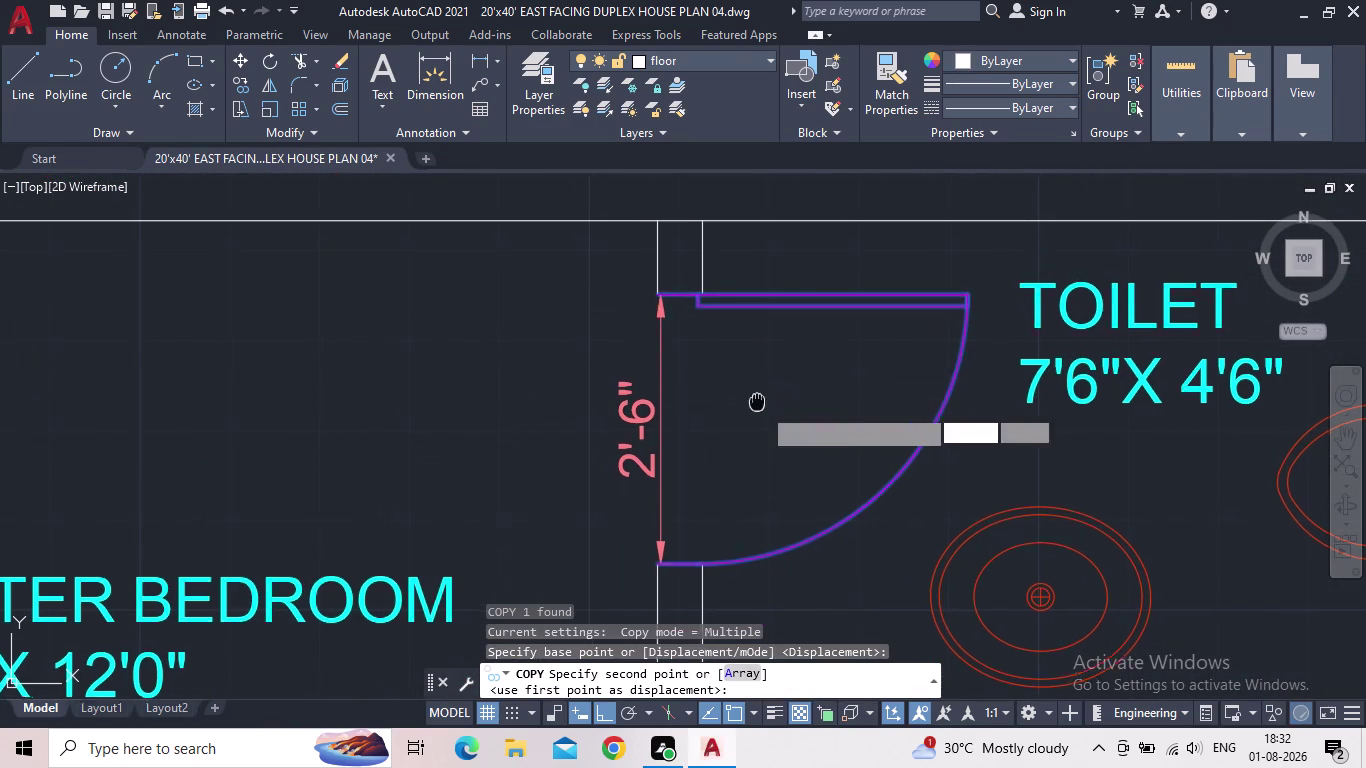
middle_drag(759, 405, 755, 234)
scroll(down, 3)
middle_drag(757, 328, 799, 62)
scroll(down, 3)
scroll(down, 3)
middle_drag(861, 474, 868, 167)
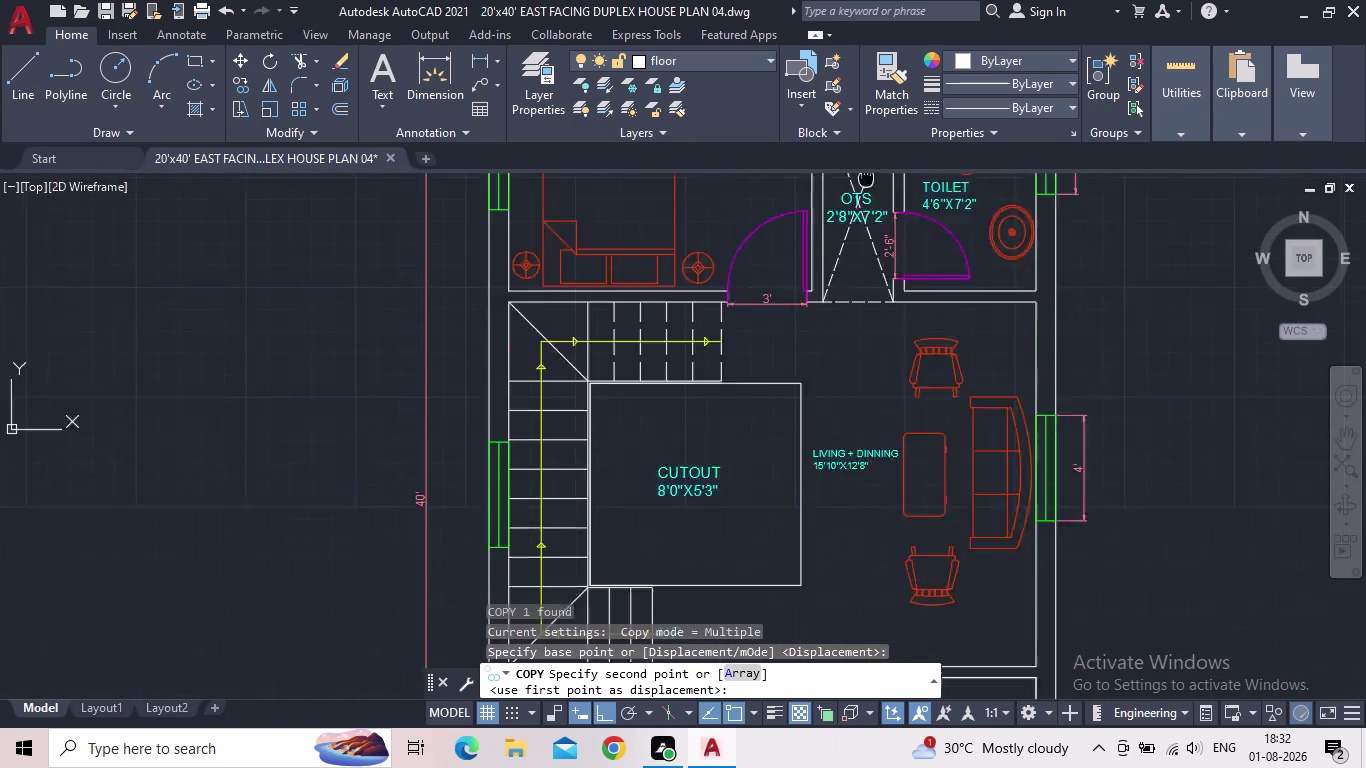
middle_drag(868, 167, 874, 139)
scroll(down, 3)
middle_drag(892, 493, 903, 209)
click(904, 446)
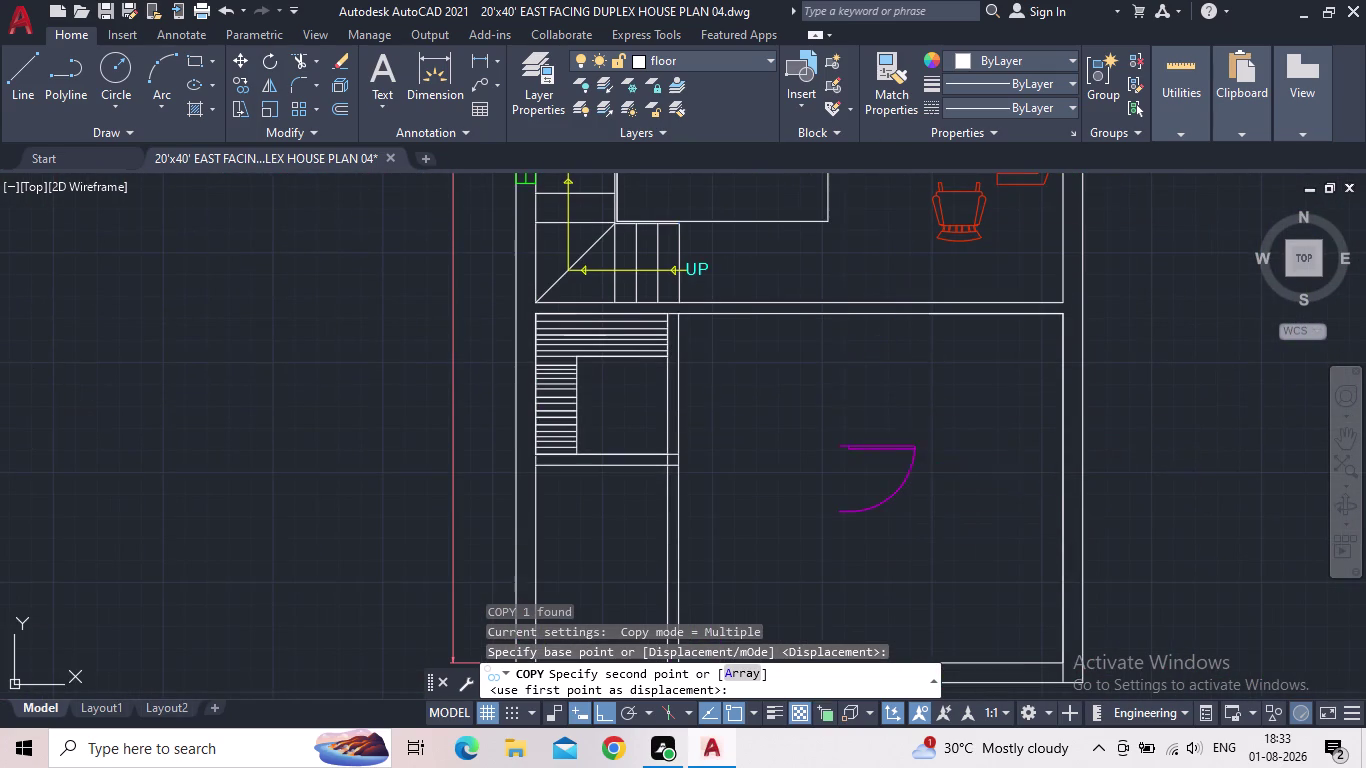
key(Escape)
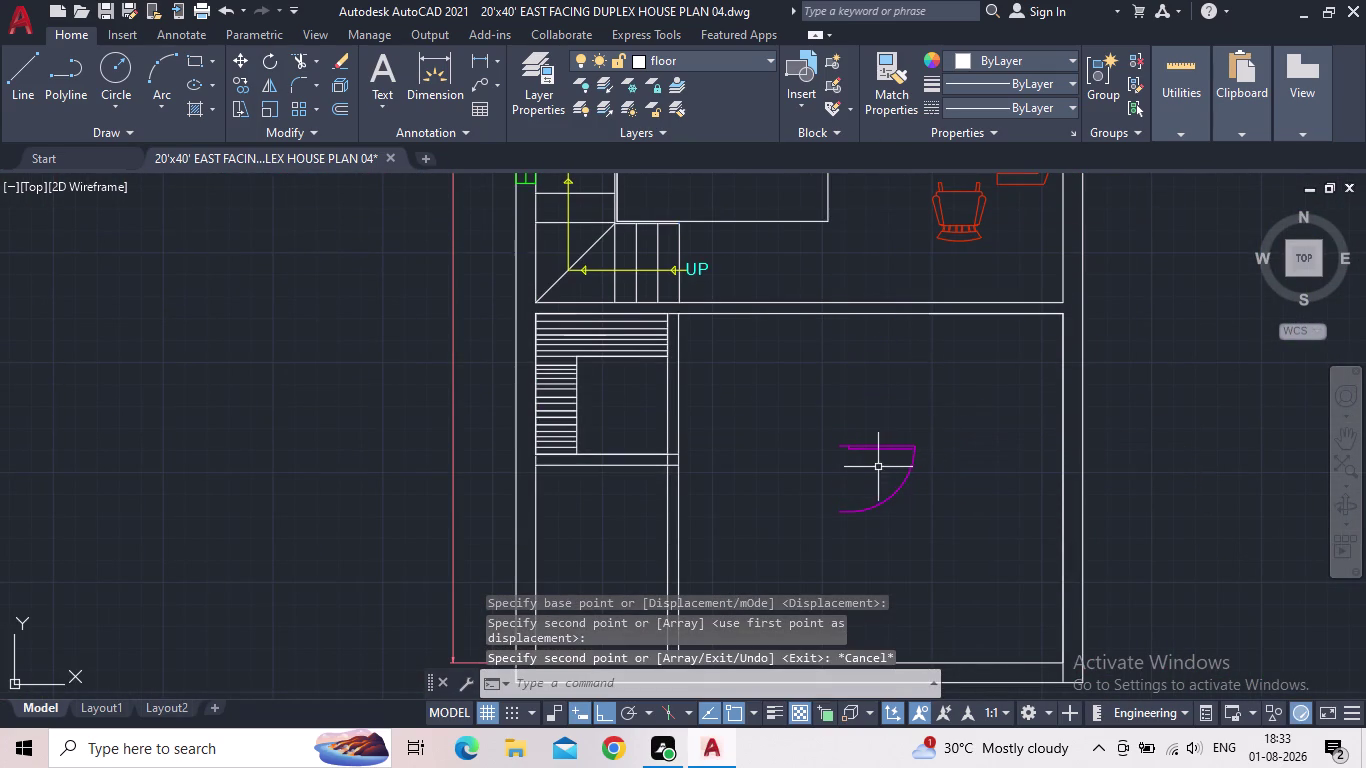
Flip the copied door's swing and window-select it in the lower room.
click(862, 448)
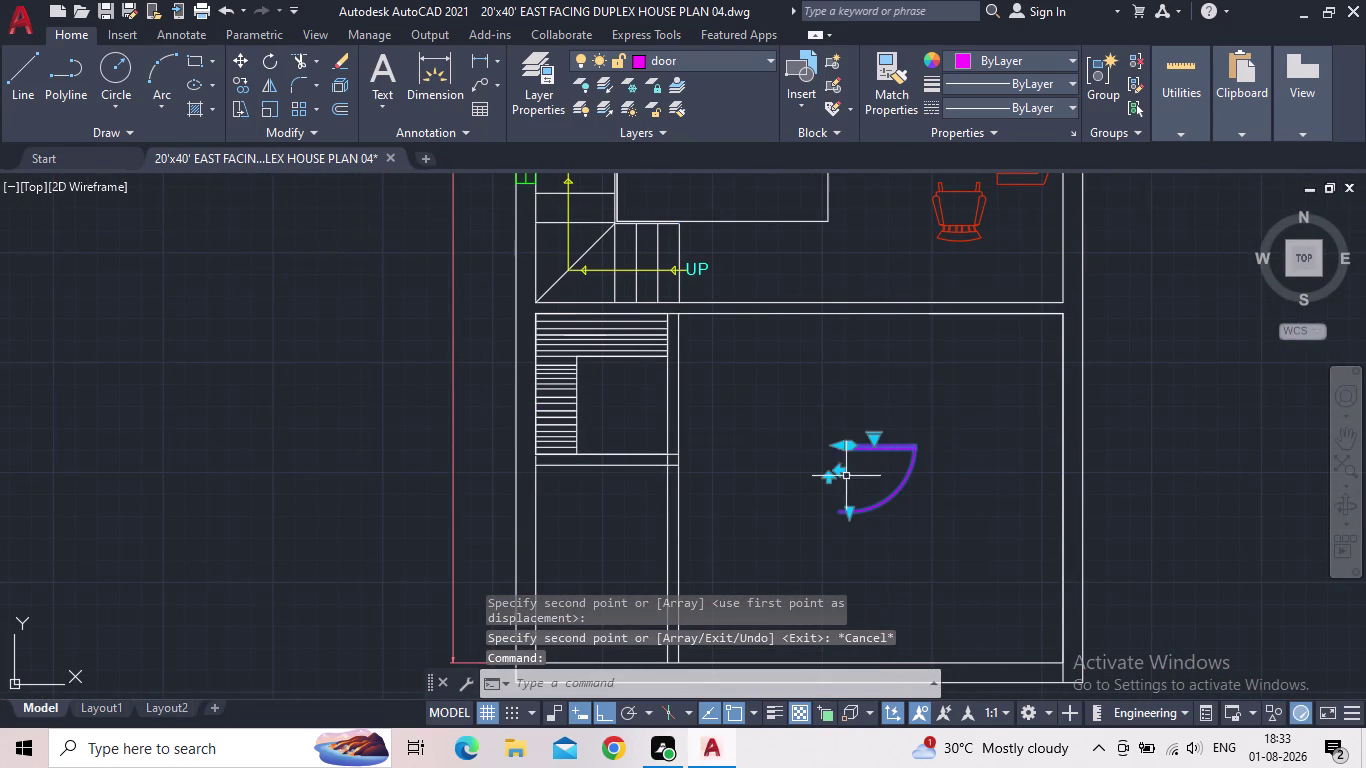
click(826, 482)
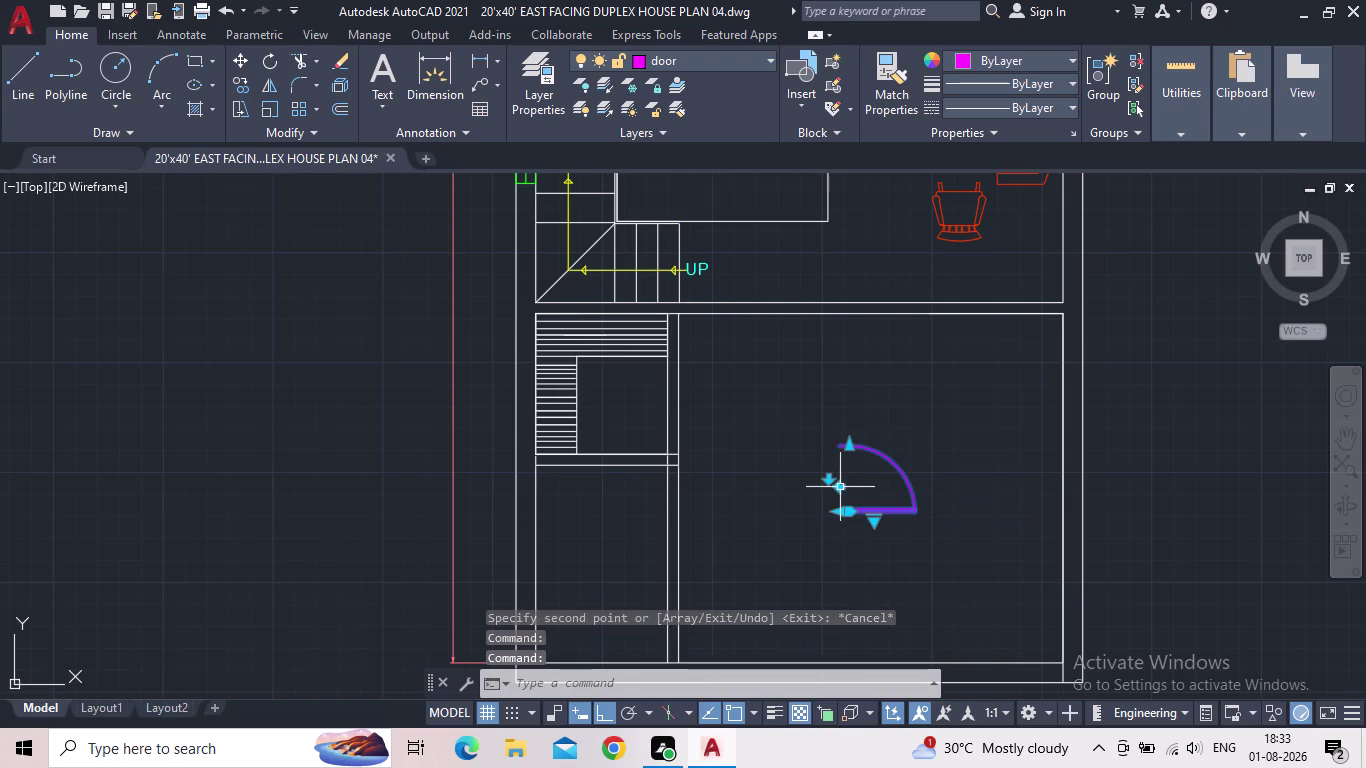
click(829, 482)
key(Escape)
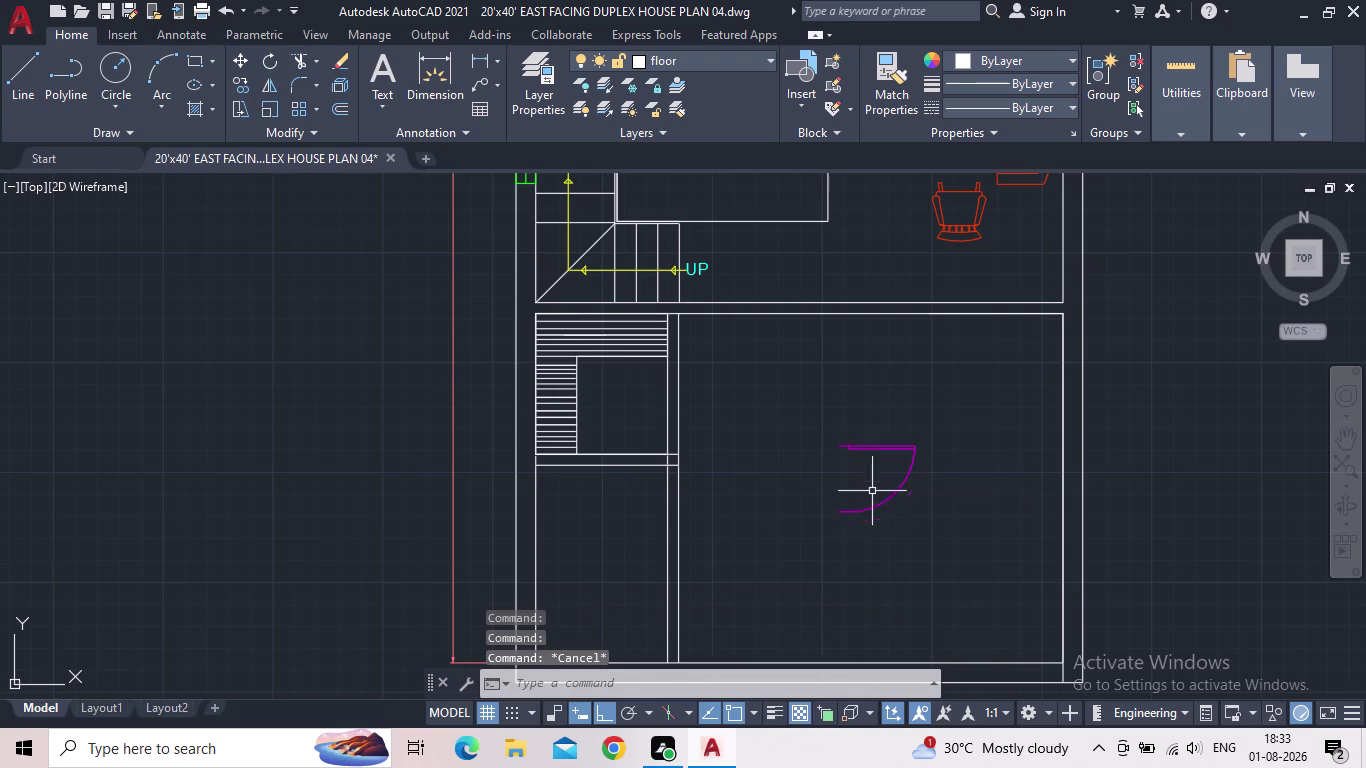
drag(918, 561, 898, 536)
click(789, 431)
Rotate the copied door 90° so its leaf stands upright.
key(r)
key(o)
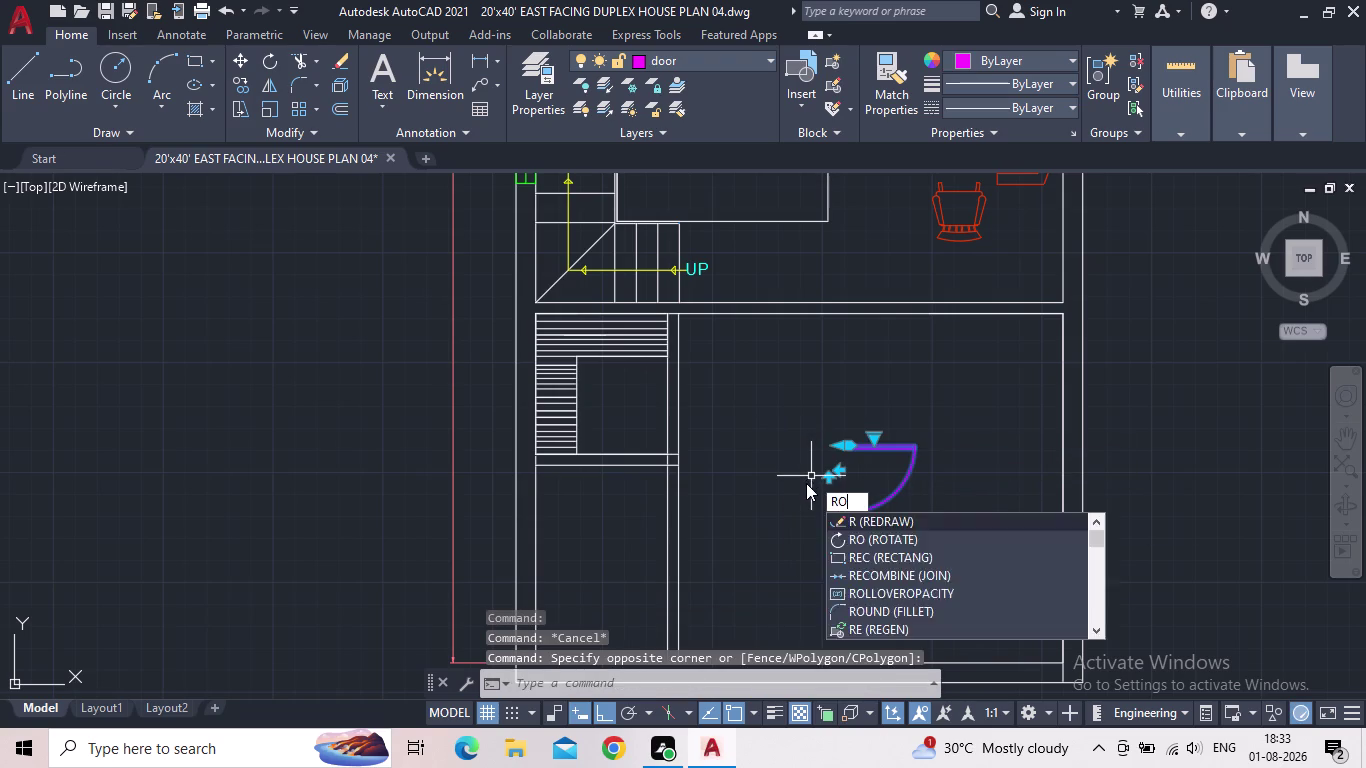
key(Return)
click(836, 445)
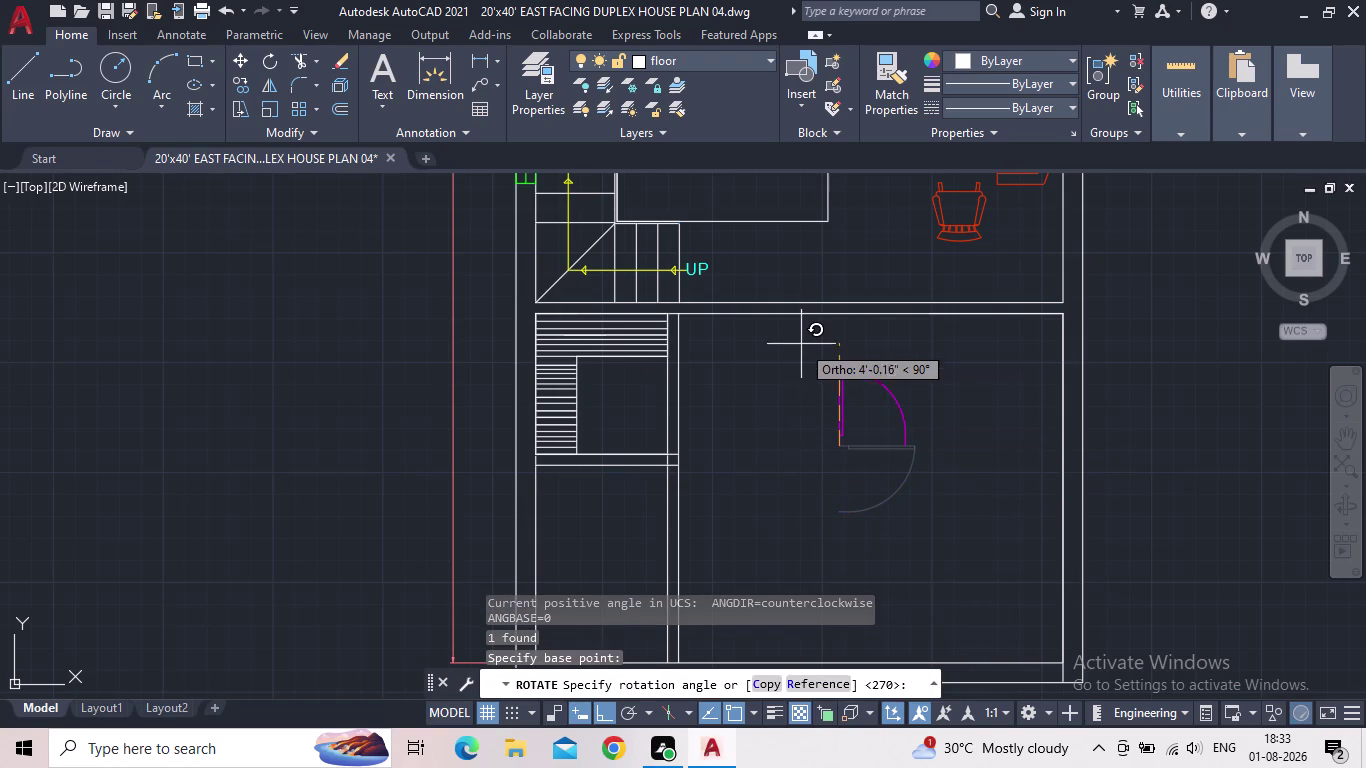
click(804, 353)
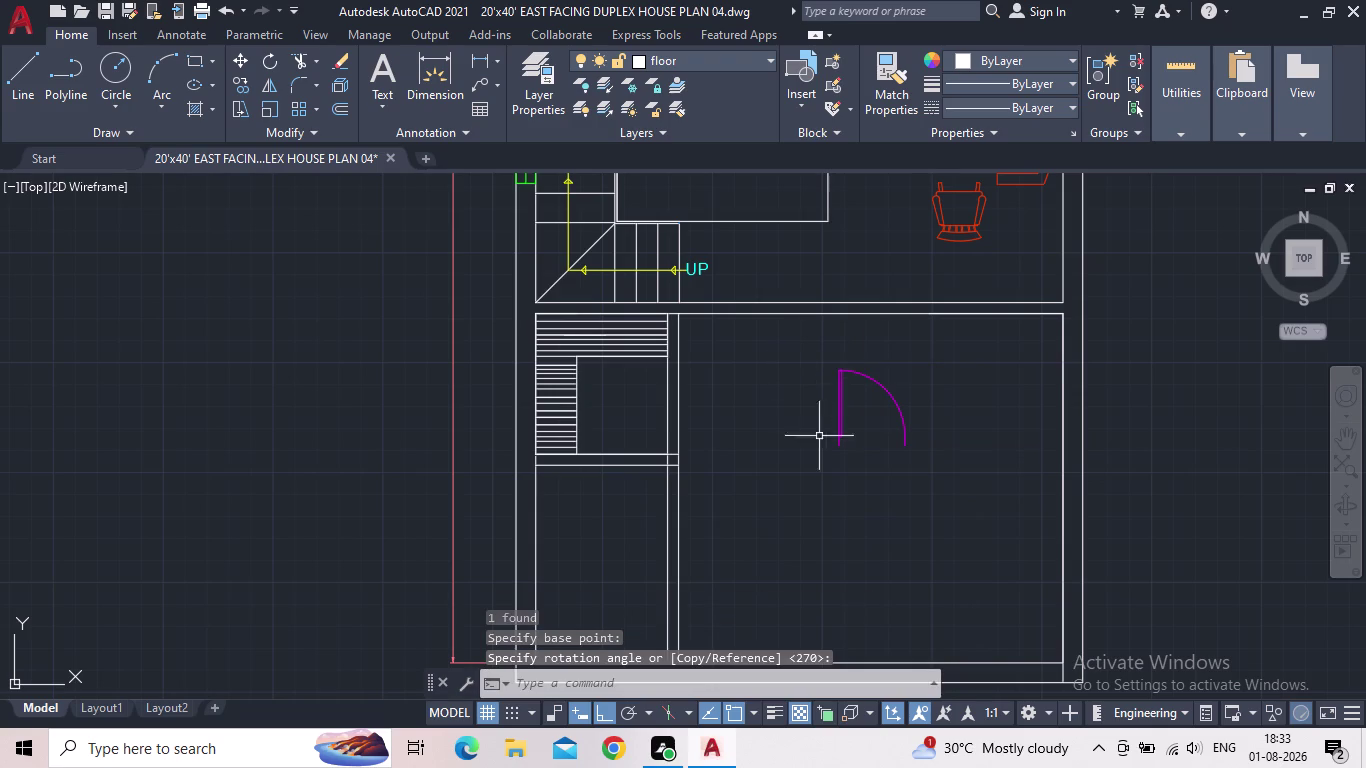
key(Escape)
Flip the door with grips so its arc swings downward to the left.
click(840, 430)
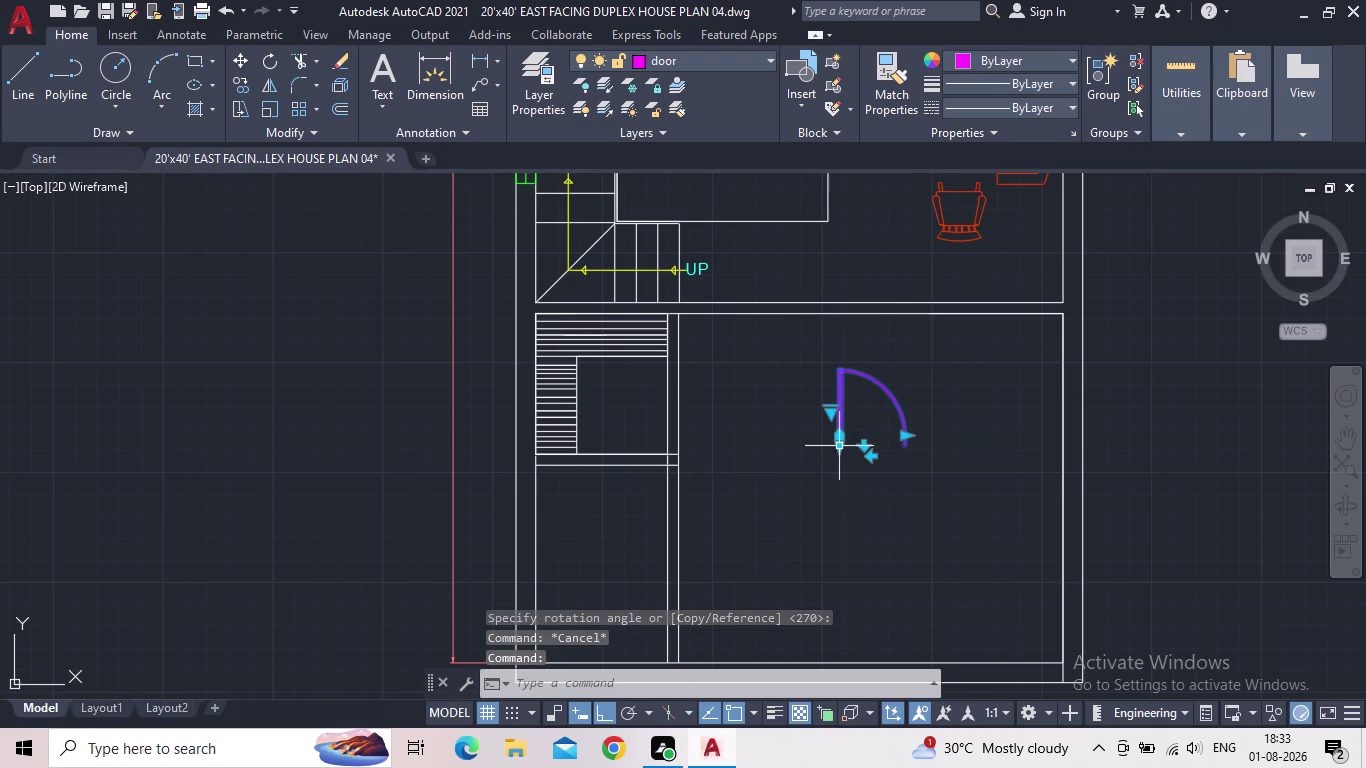
click(869, 459)
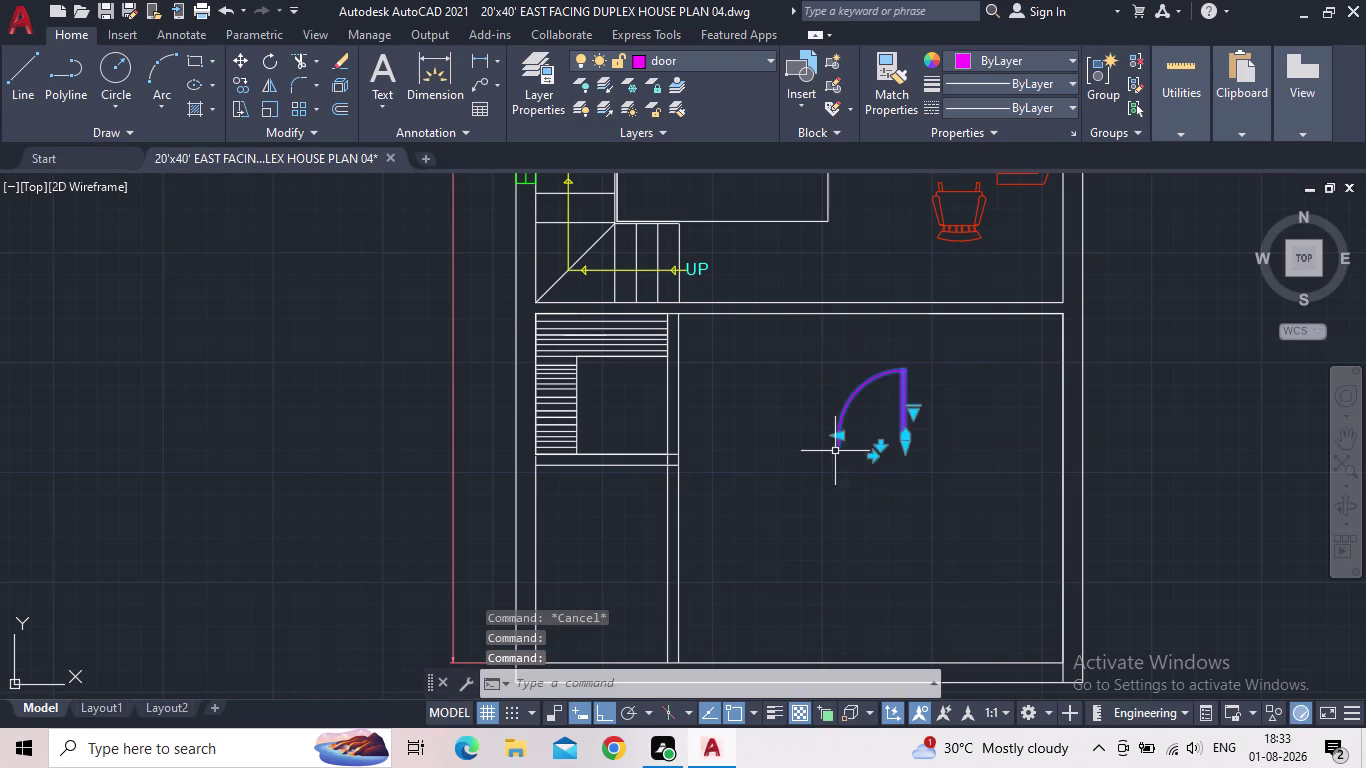
key(Escape)
middle_drag(854, 371, 856, 405)
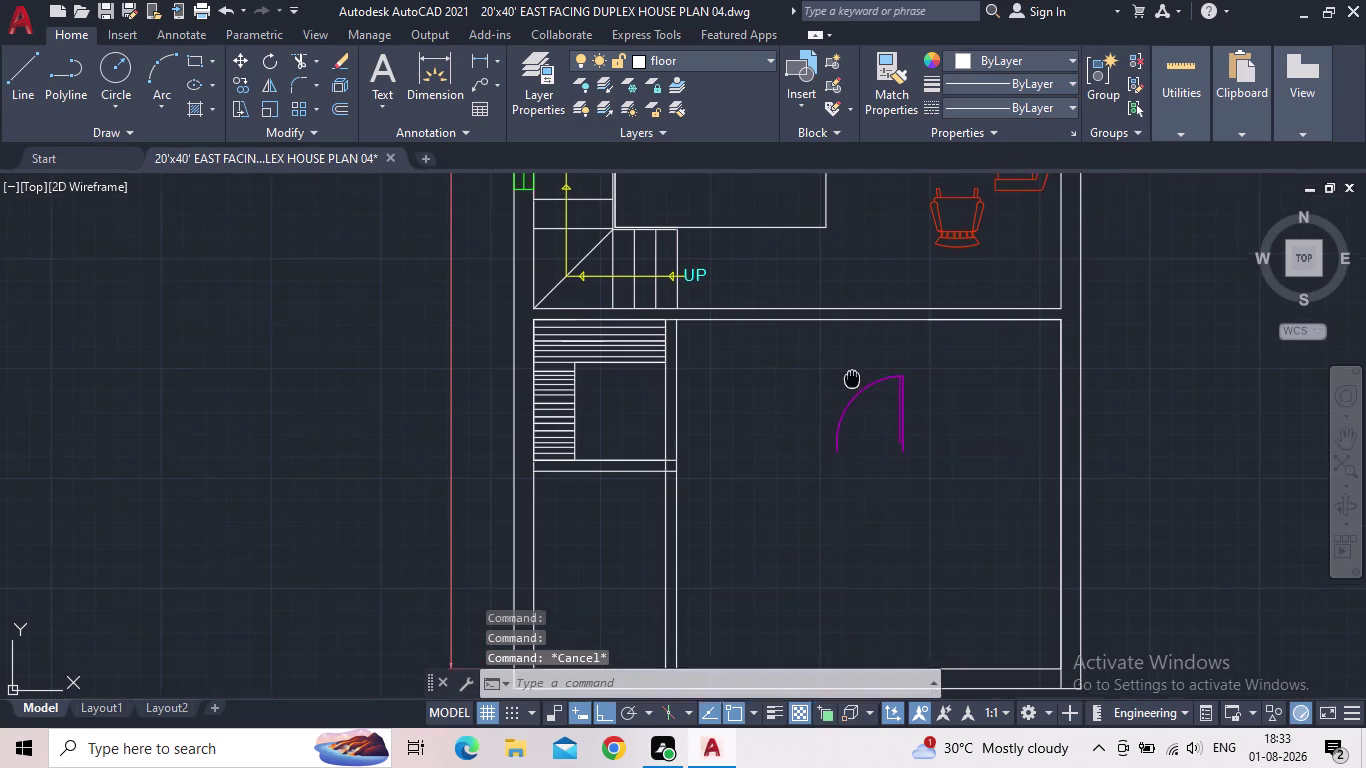
middle_drag(856, 405, 862, 439)
click(902, 436)
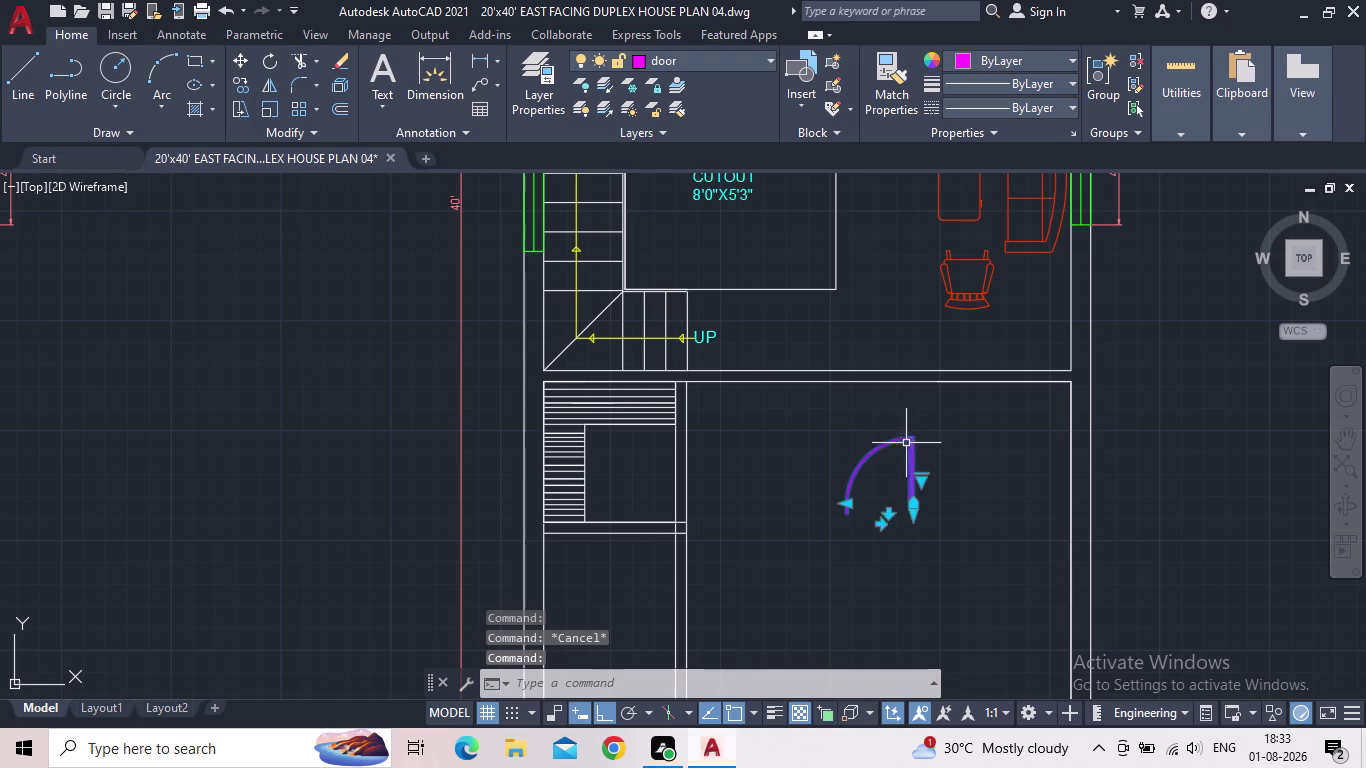
click(893, 516)
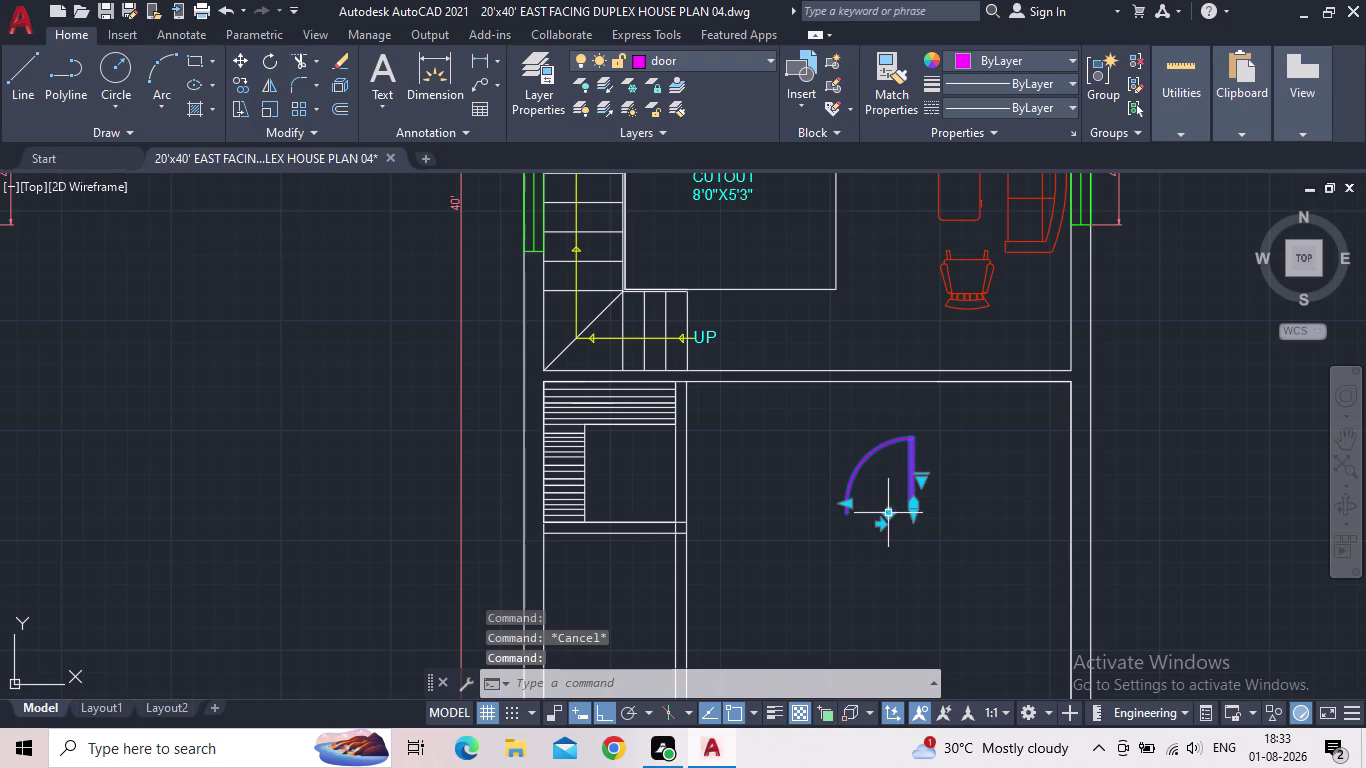
middle_drag(846, 474, 730, 360)
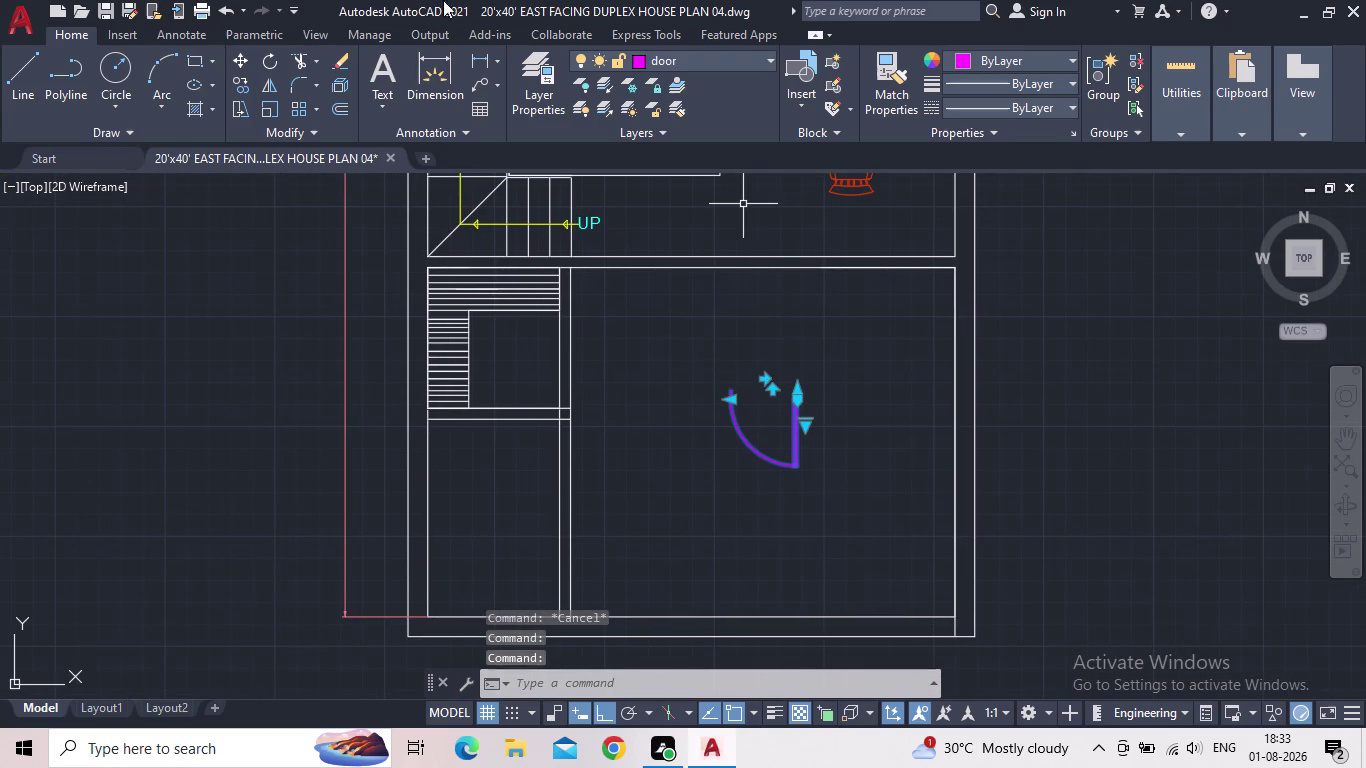
key(Escape)
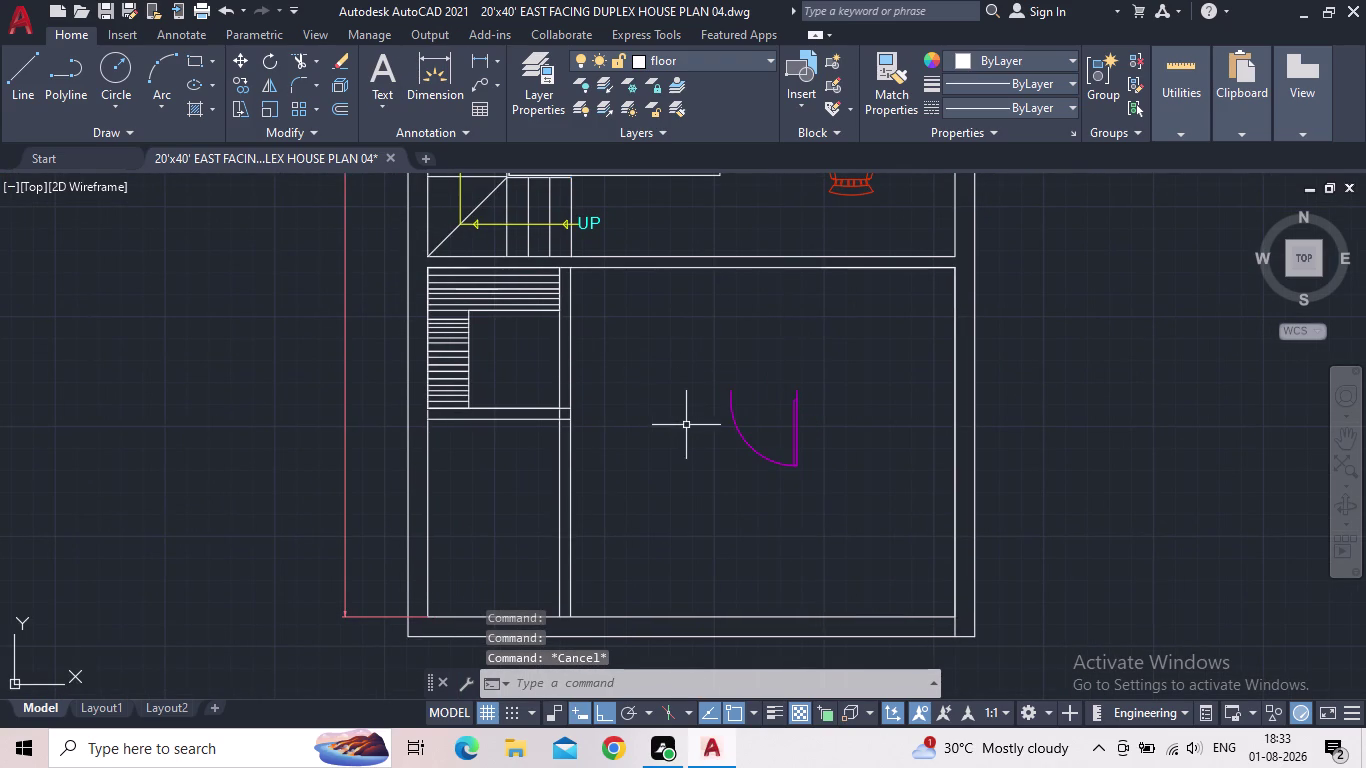
middle_click(691, 428)
scroll(up, 3)
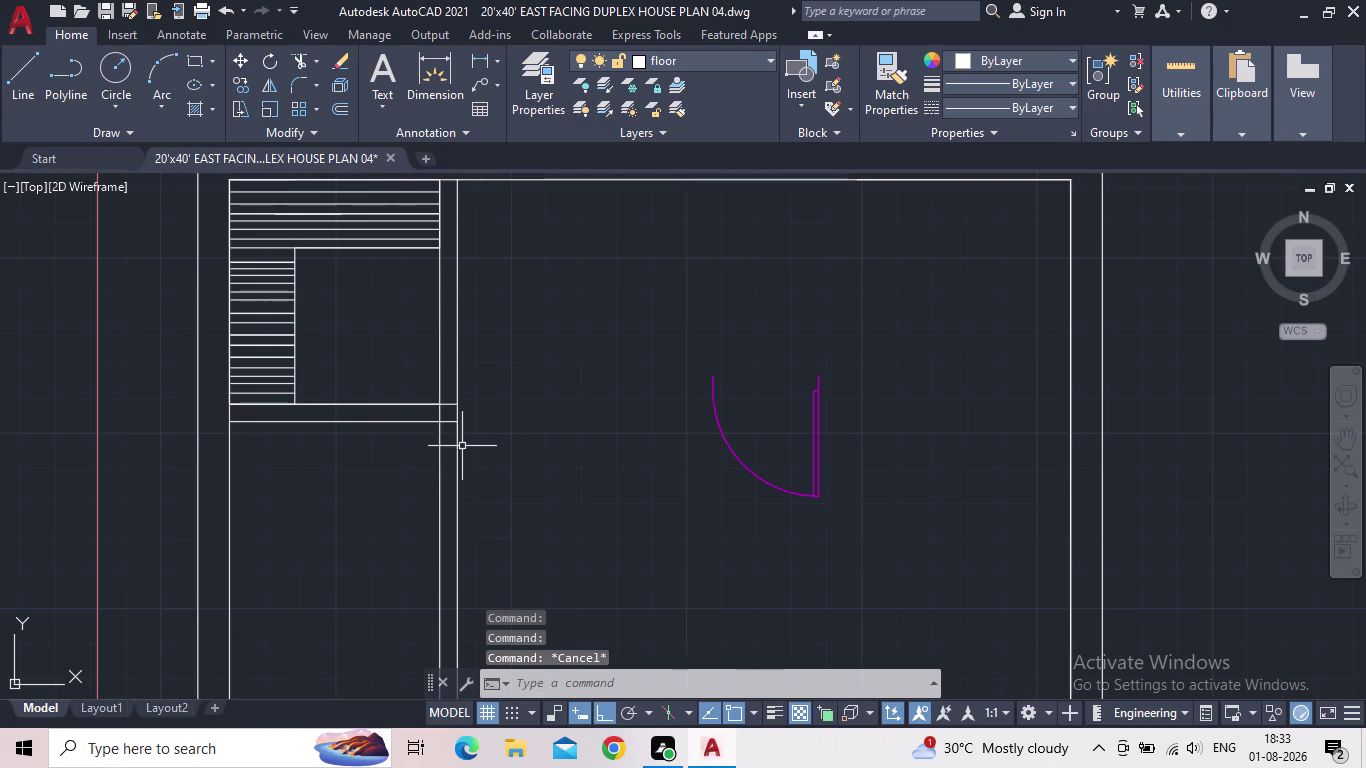
click(721, 418)
click(717, 422)
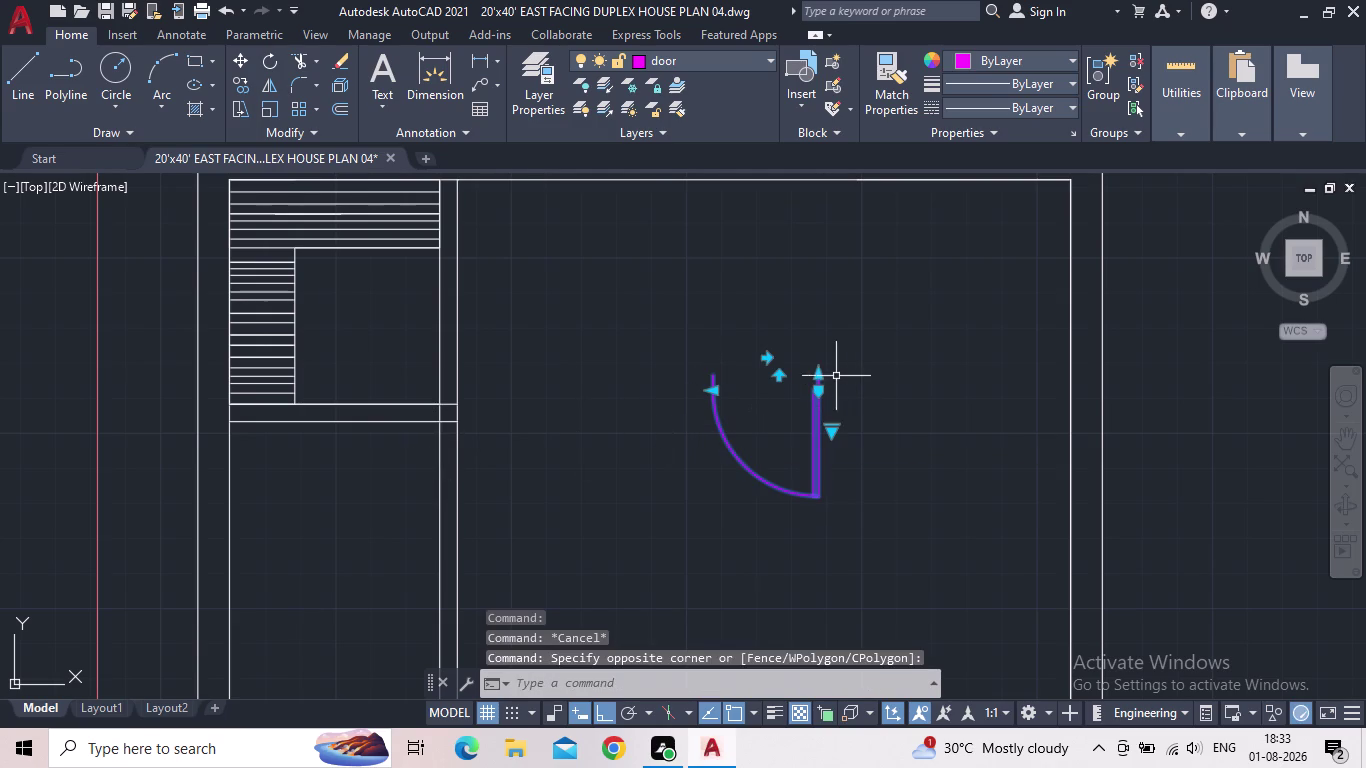
Copy the door from its corner onto the stair room wall below the treads.
key(c)
key(o)
key(Return)
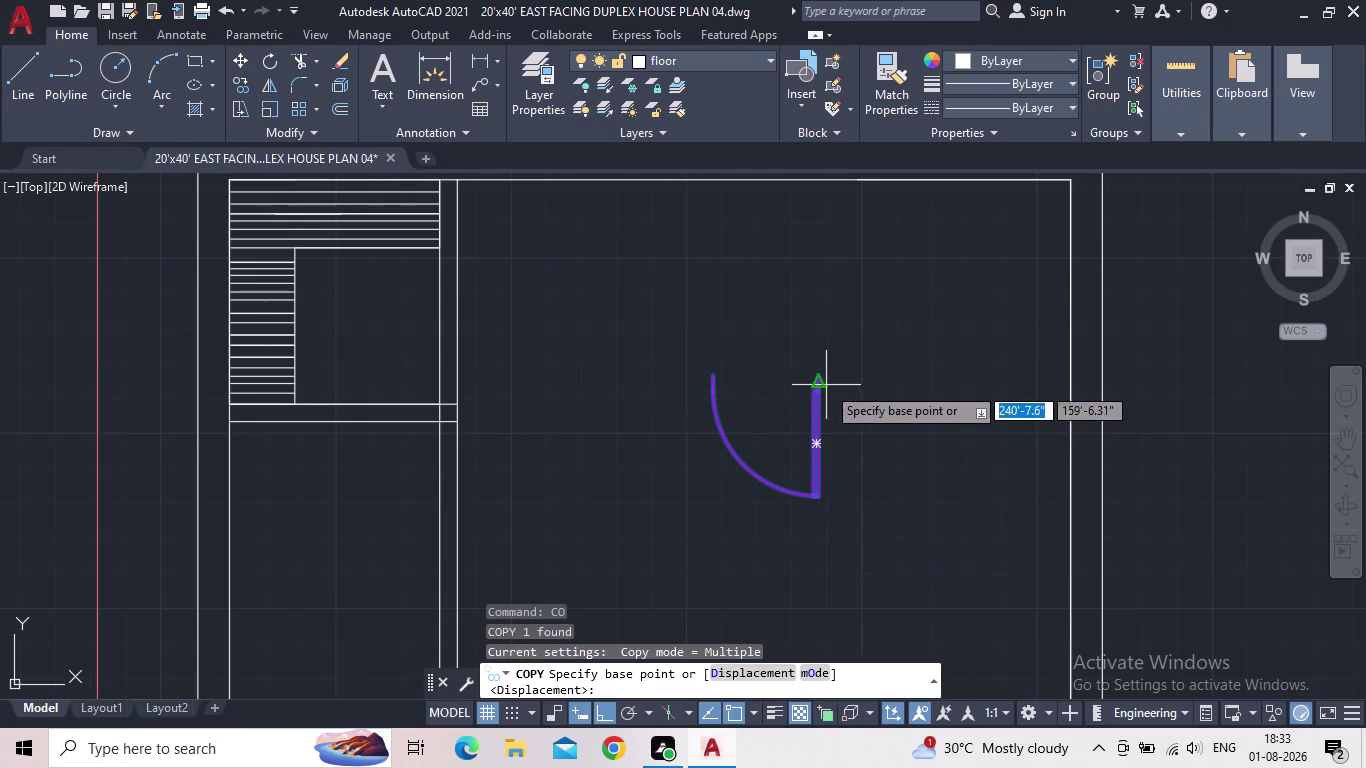
scroll(up, 3)
drag(886, 338, 871, 337)
middle_drag(584, 372, 837, 343)
scroll(down, 3)
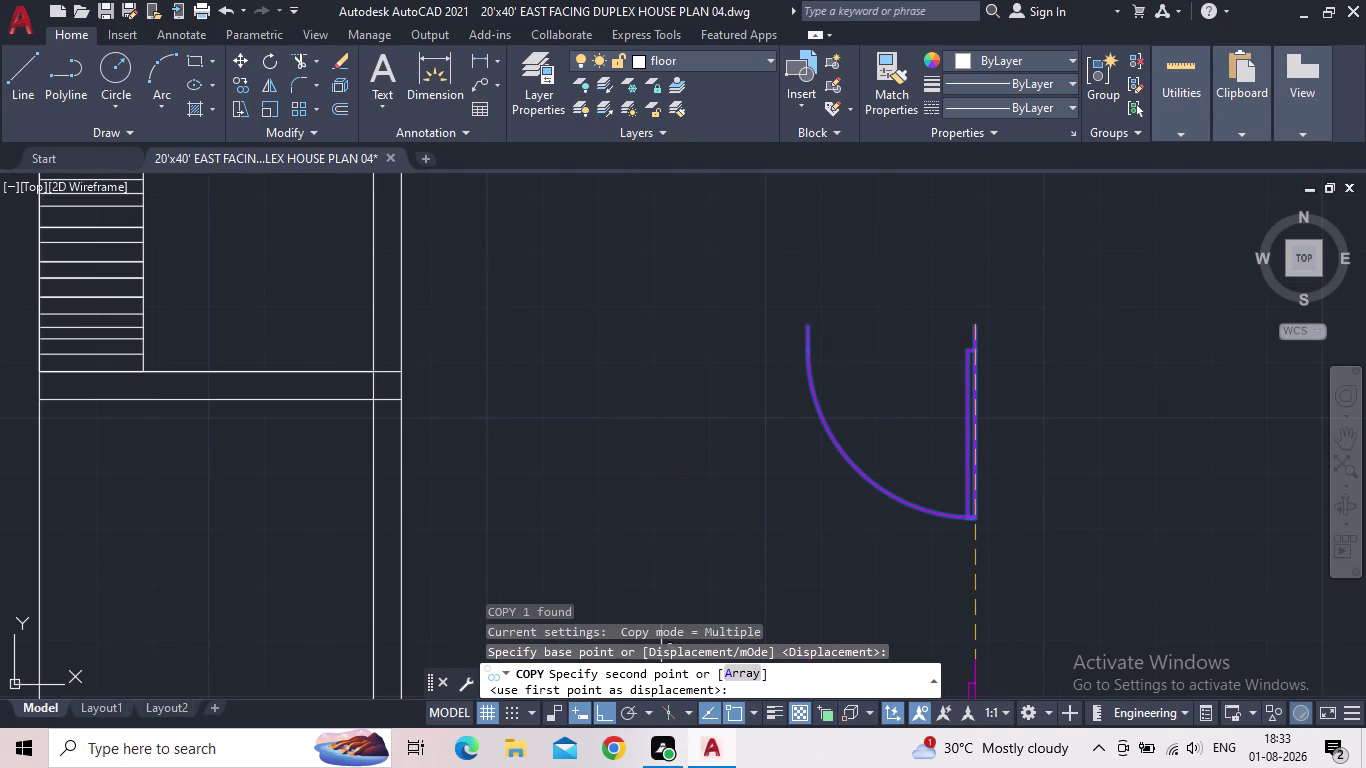
click(598, 713)
middle_drag(479, 400, 729, 355)
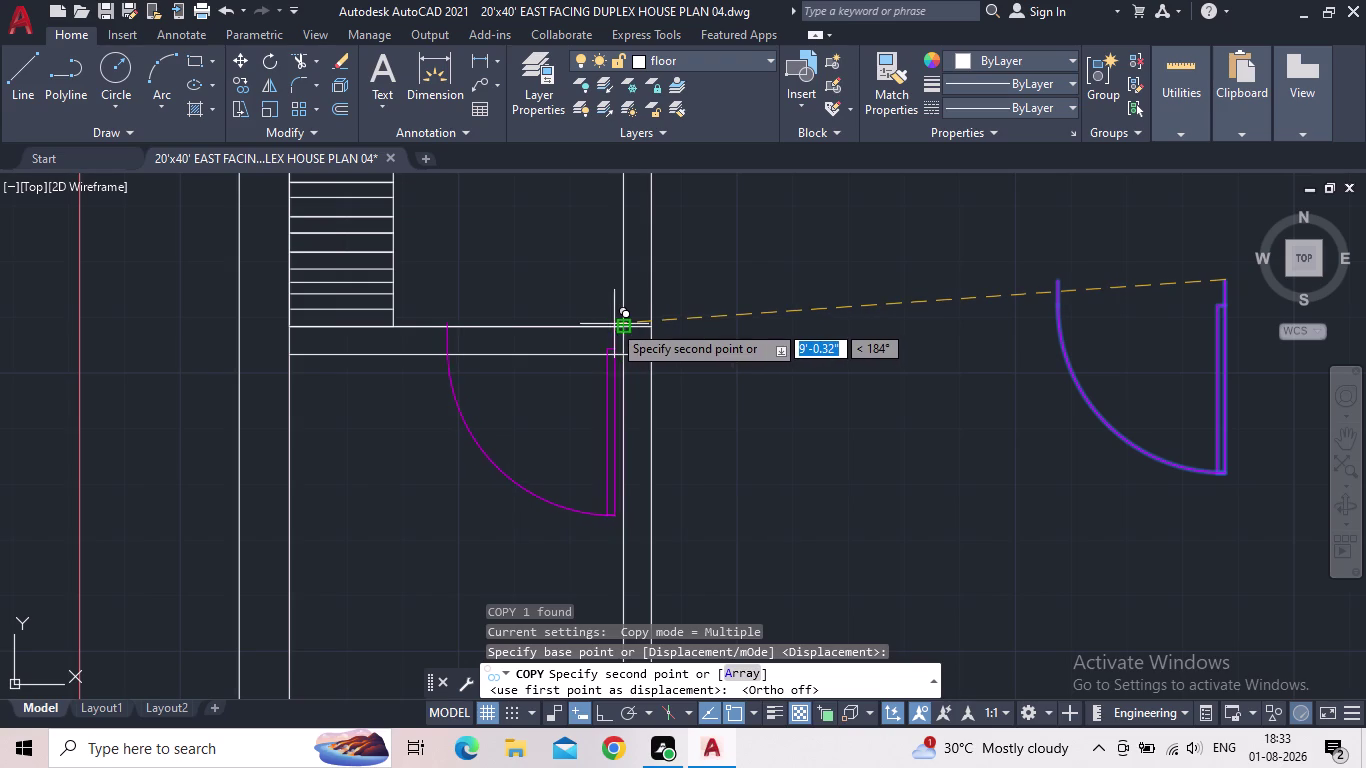
scroll(up, 3)
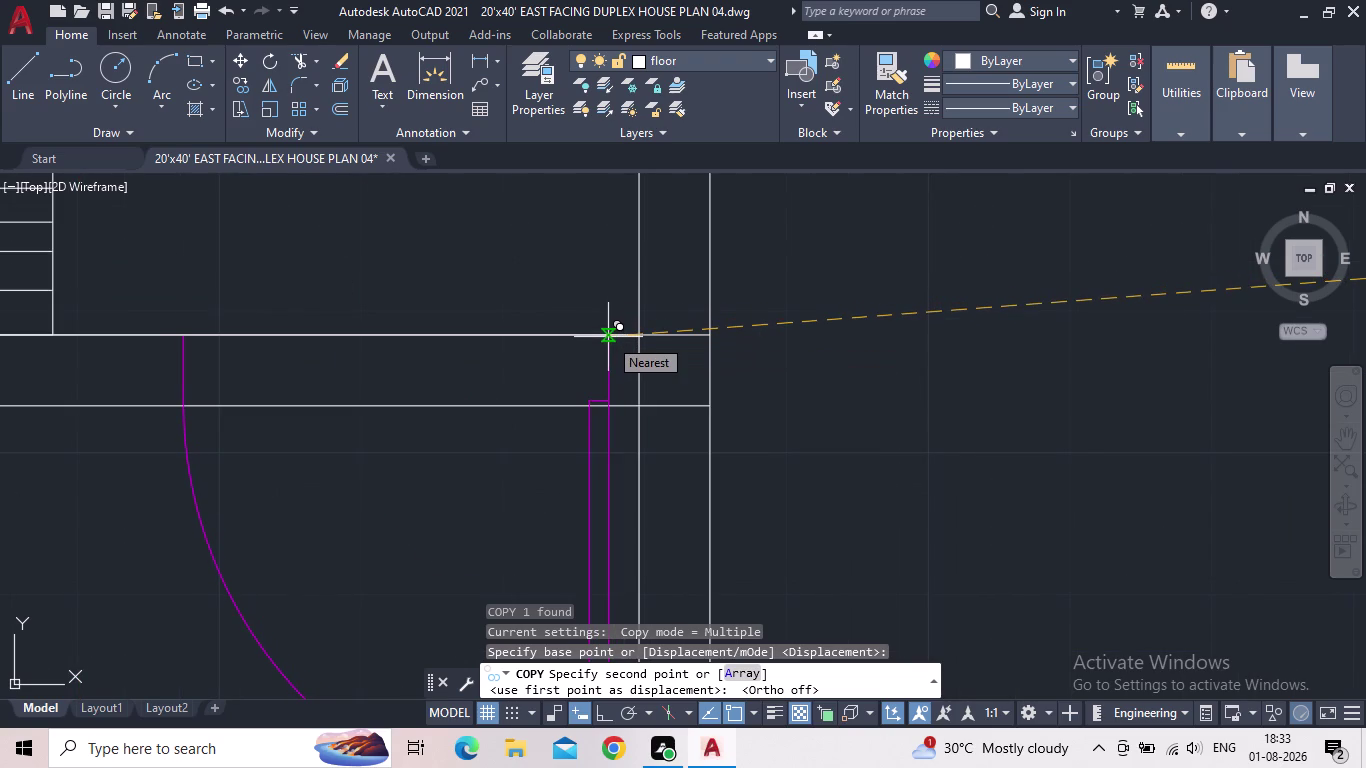
click(608, 337)
scroll(down, 3)
middle_drag(906, 304, 764, 279)
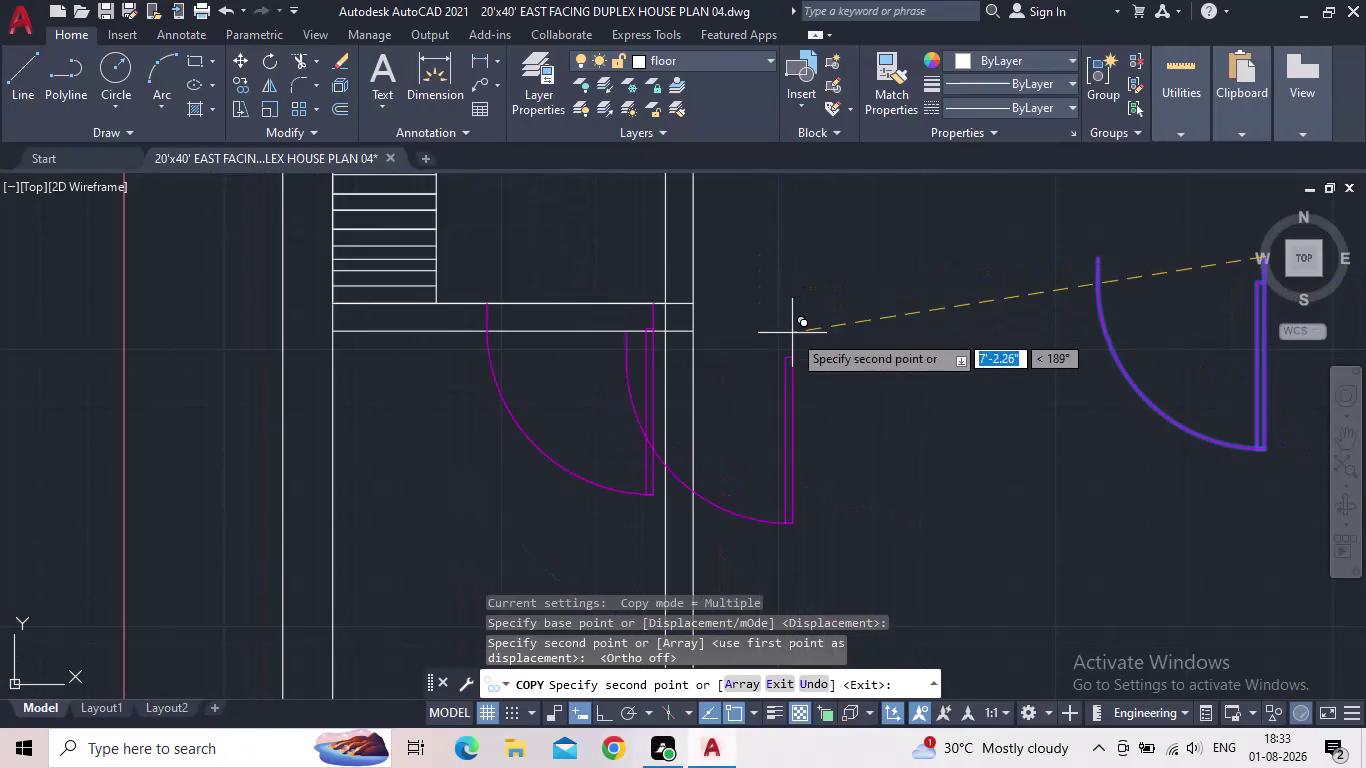
key(Escape)
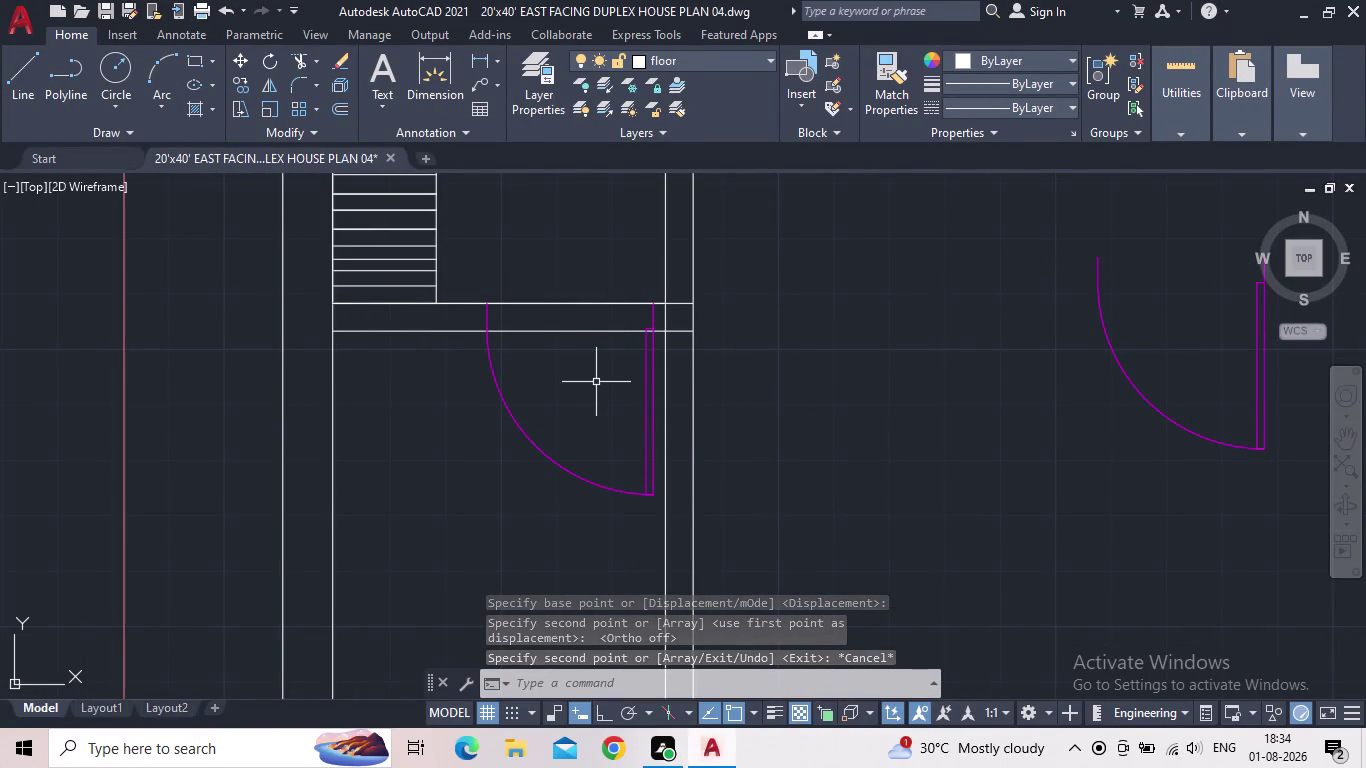
key(t)
key(r)
key(space)
Trim the wall lines to open the stair-room doorway at the copied door.
click(559, 351)
click(565, 290)
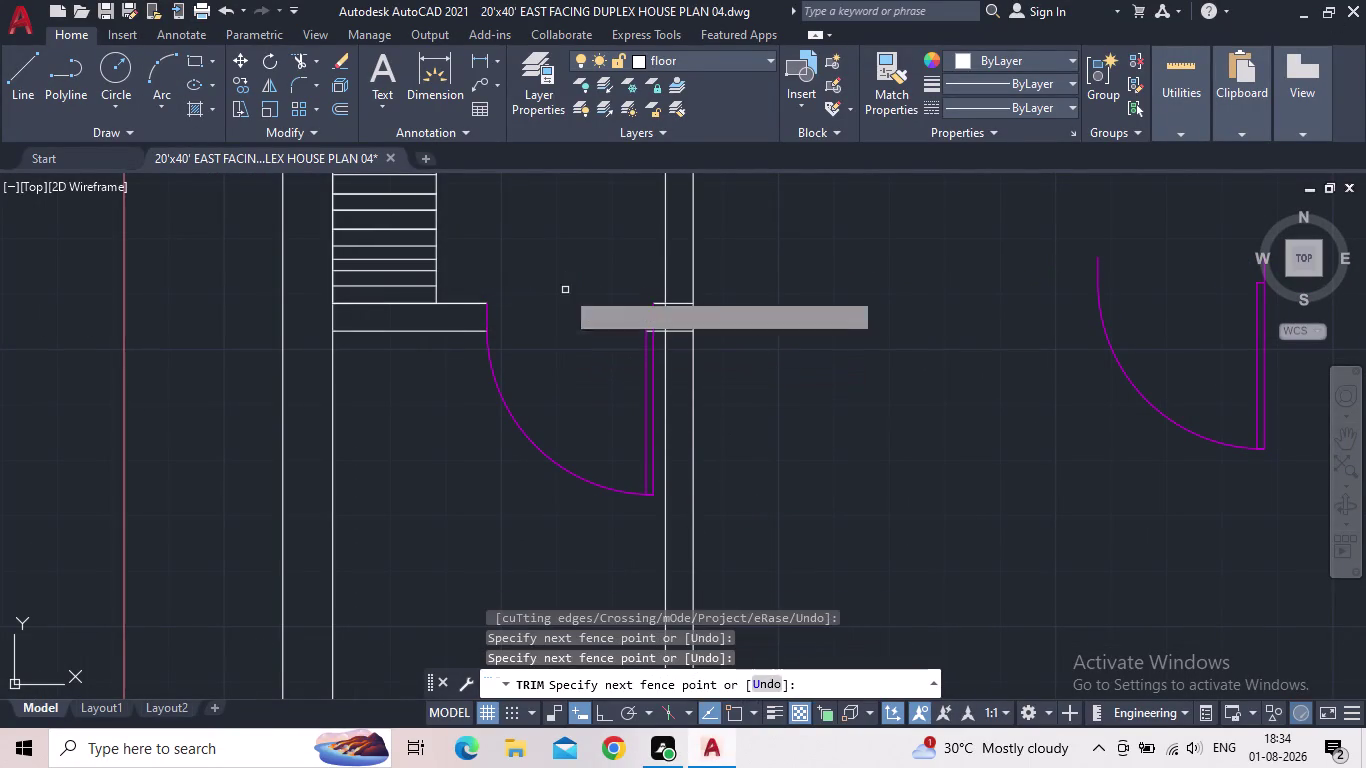
scroll(down, 3)
middle_drag(563, 347, 530, 402)
scroll(up, 3)
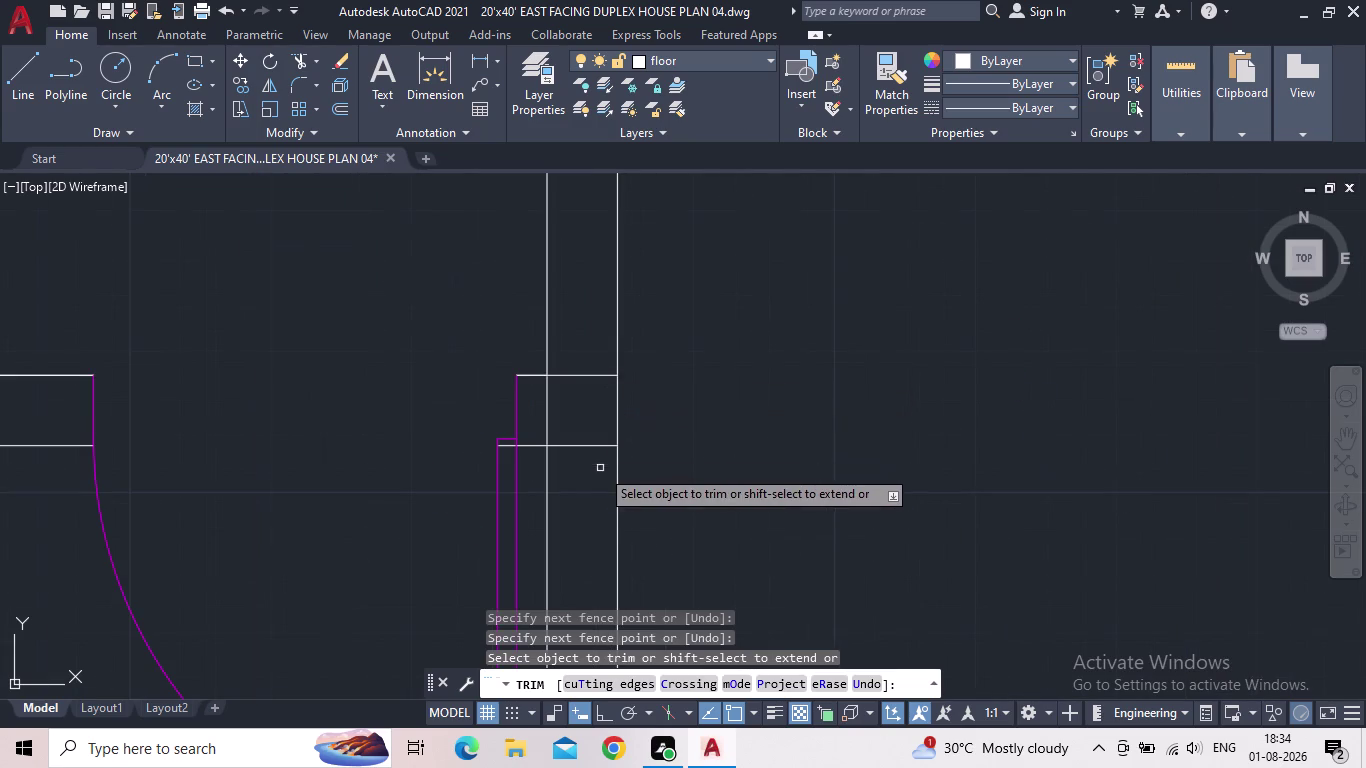
click(592, 479)
click(587, 373)
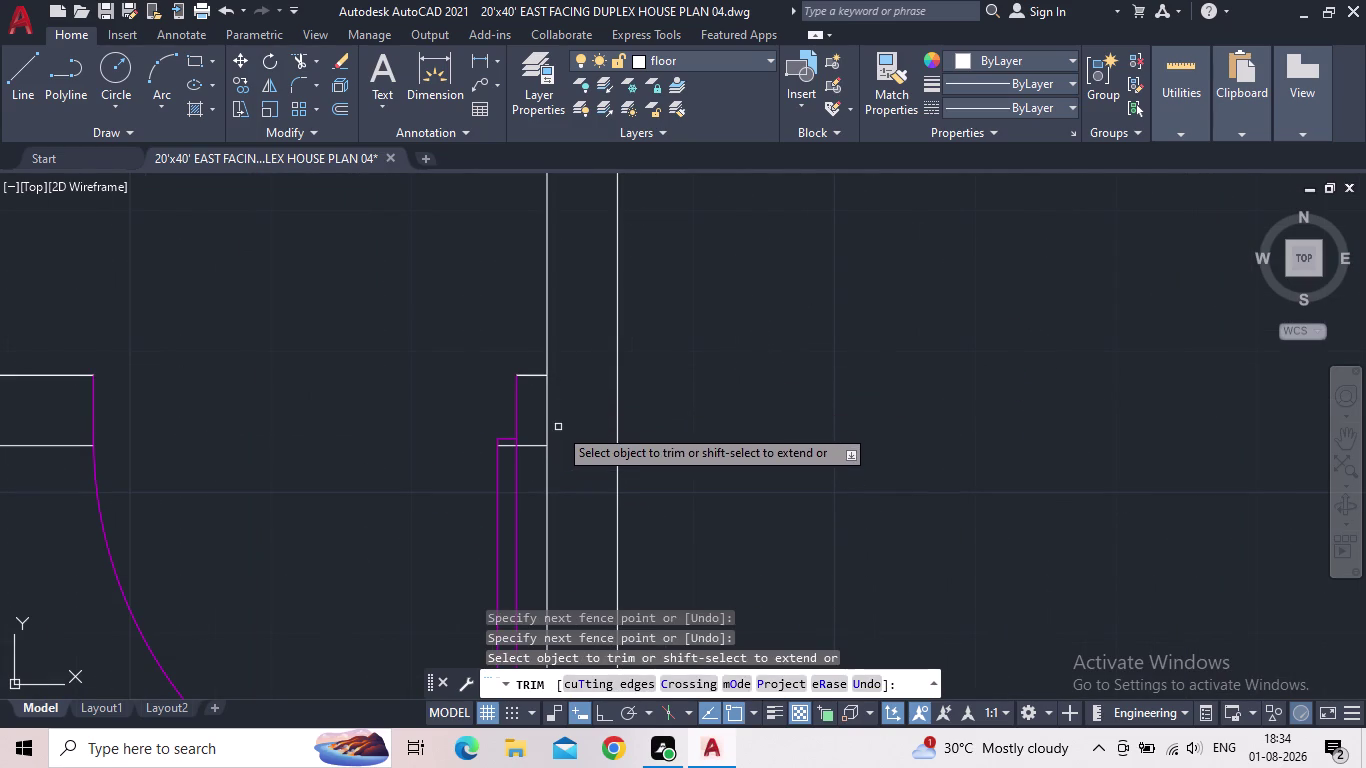
click(558, 427)
click(543, 423)
scroll(down, 3)
middle_drag(601, 416, 656, 391)
scroll(down, 3)
middle_drag(796, 381, 744, 295)
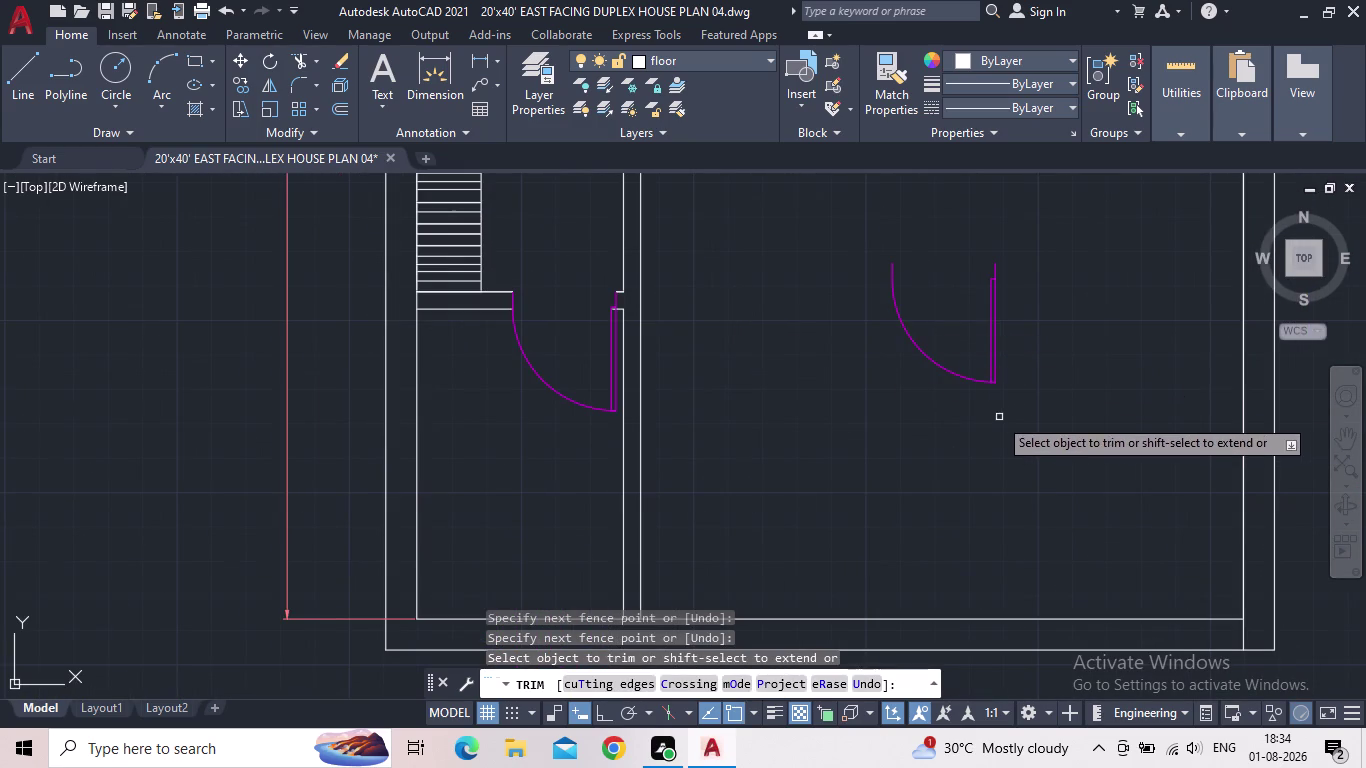
key(Escape)
Erase the original door left in the lower room.
drag(1027, 433, 989, 383)
click(874, 300)
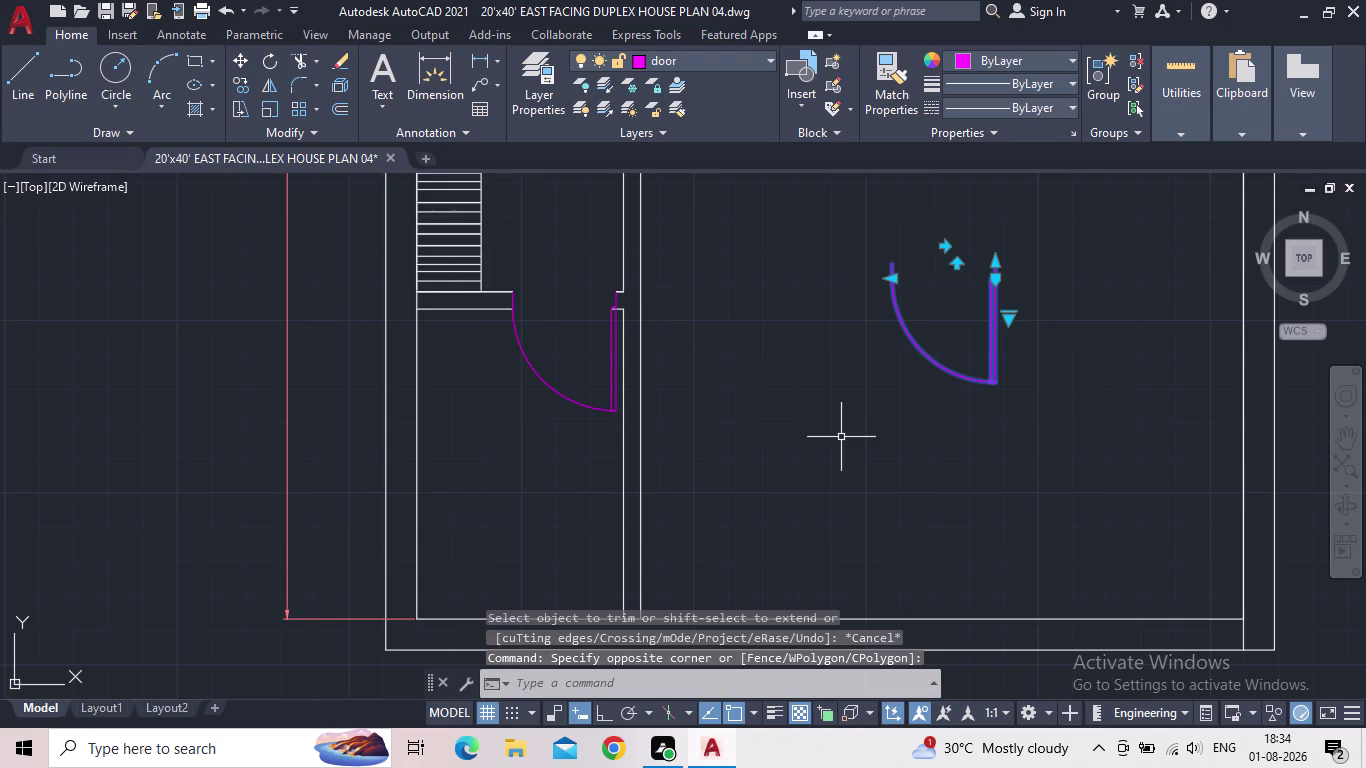
key(Delete)
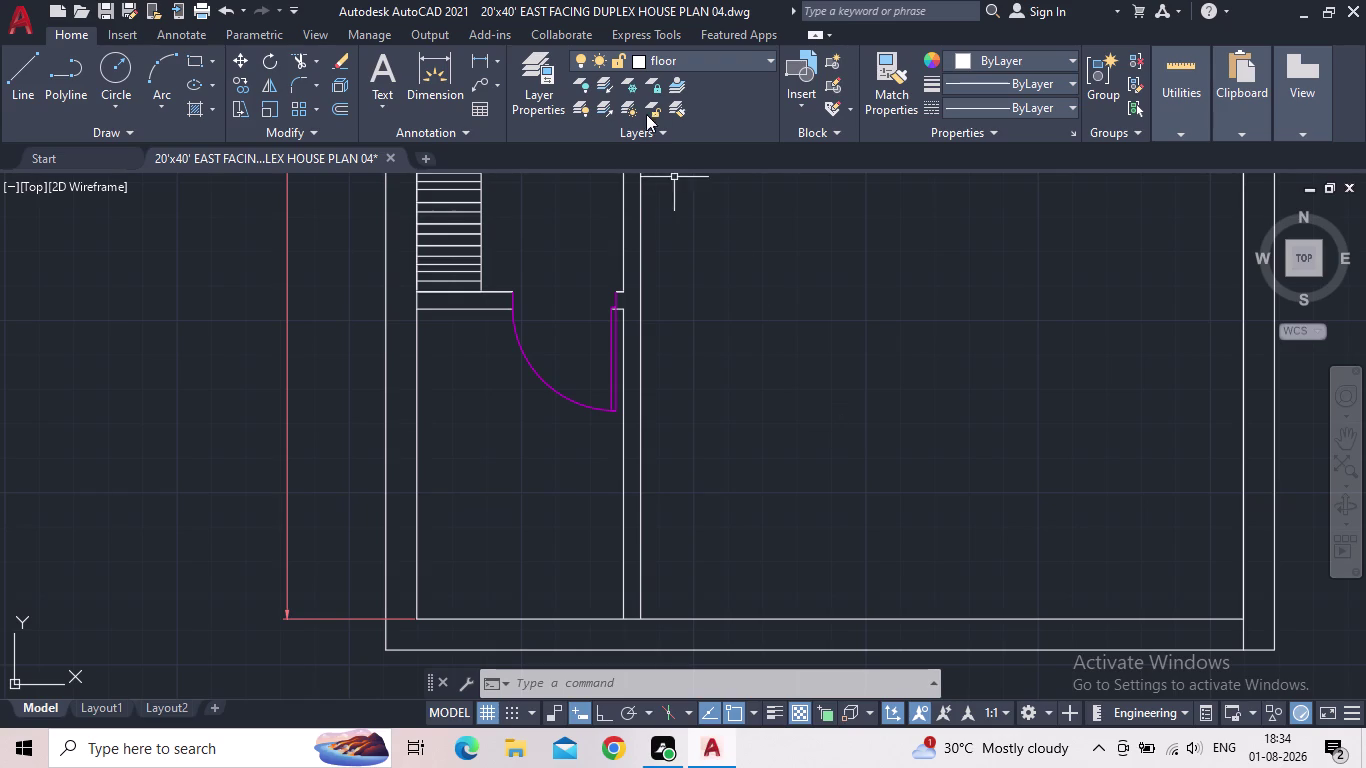
middle_drag(732, 321, 674, 630)
scroll(down, 3)
middle_drag(703, 596, 677, 425)
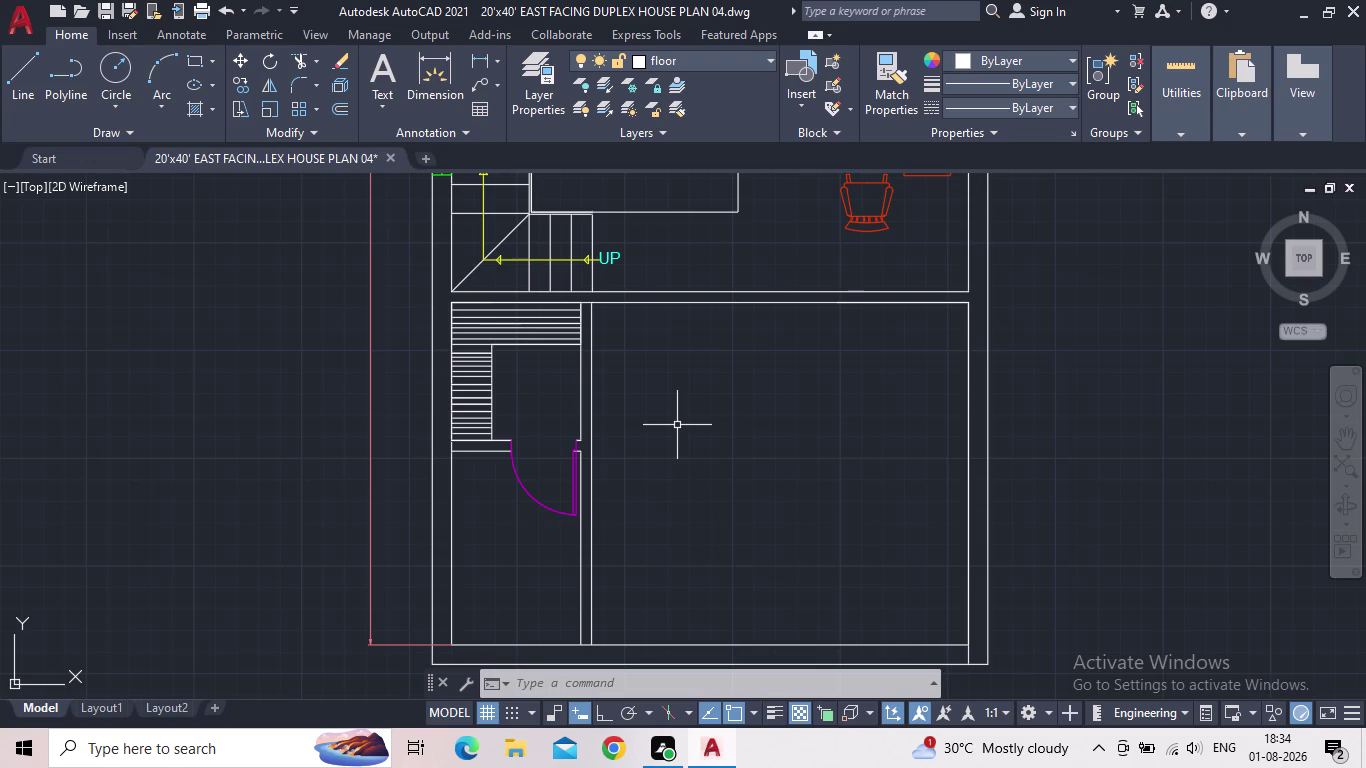
scroll(down, 3)
middle_drag(672, 454, 557, 514)
scroll(up, 3)
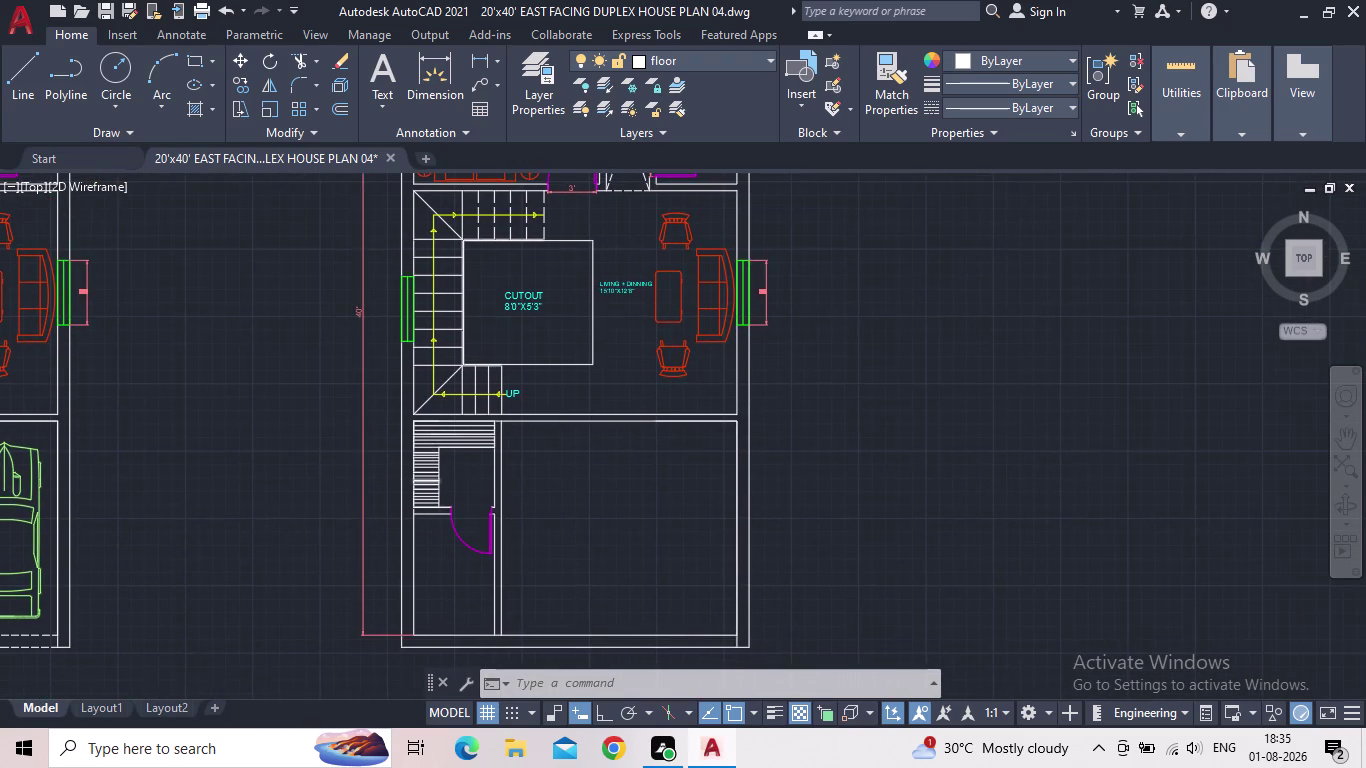